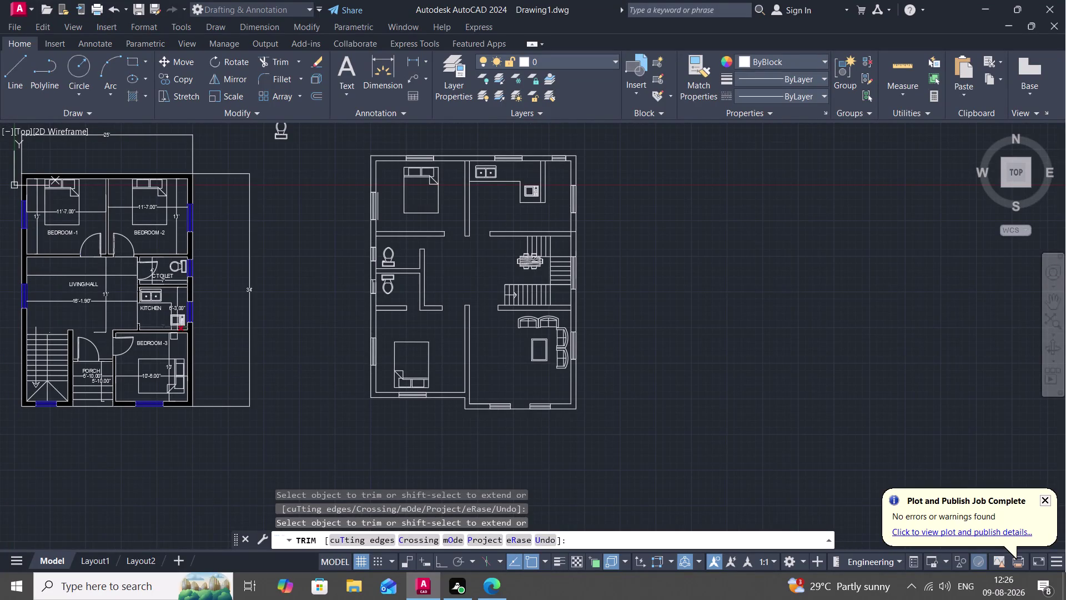
Copy the BEDROOM -1 label into the furnished plan's top-left bedroom.
key(Escape)
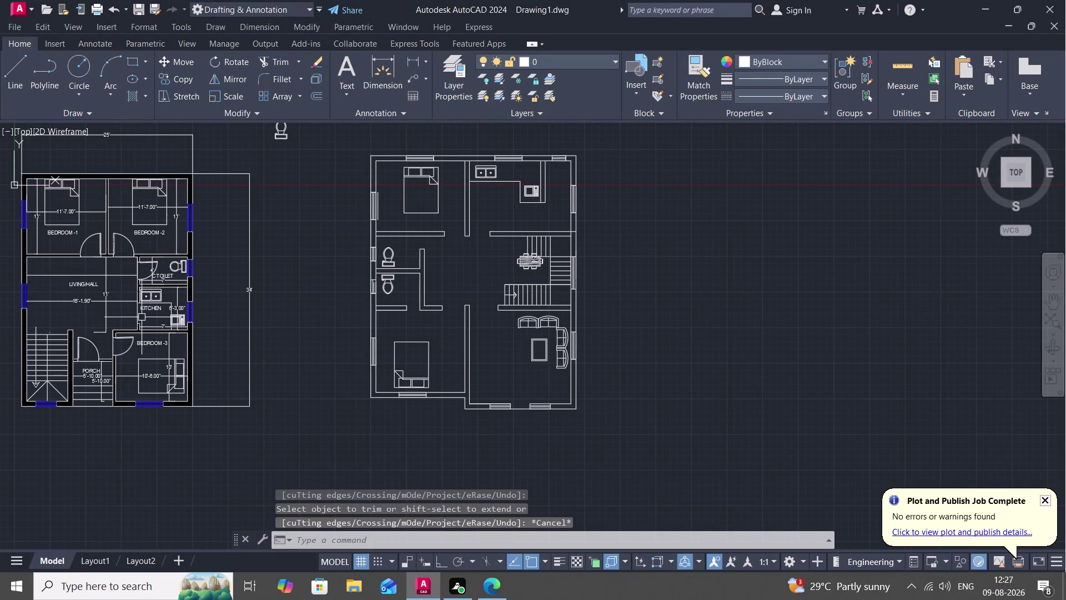
key(c)
text(O)
key(space)
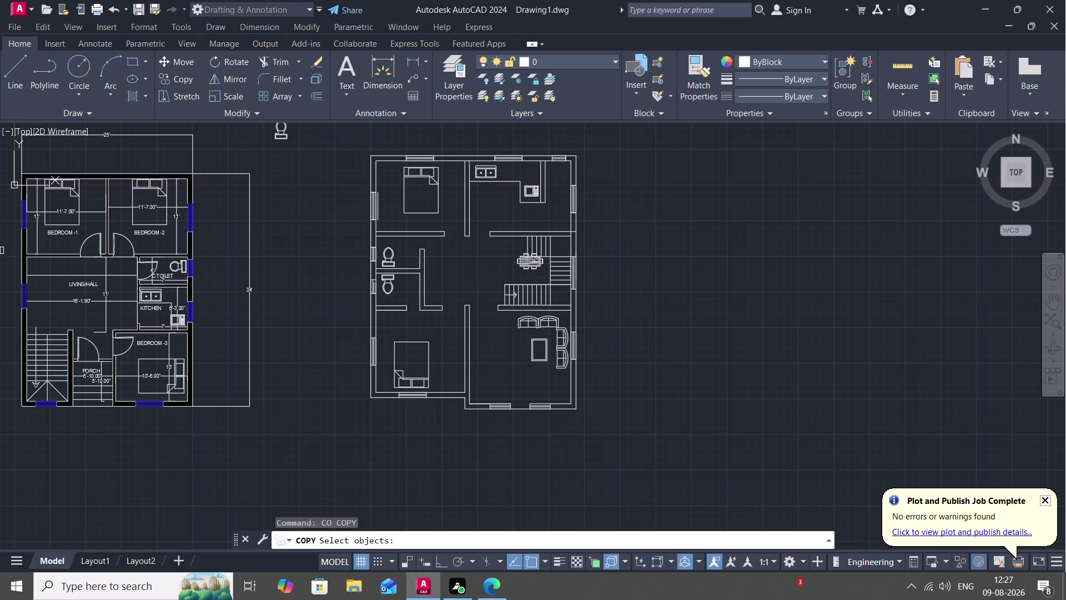
click(61, 234)
right_click(61, 234)
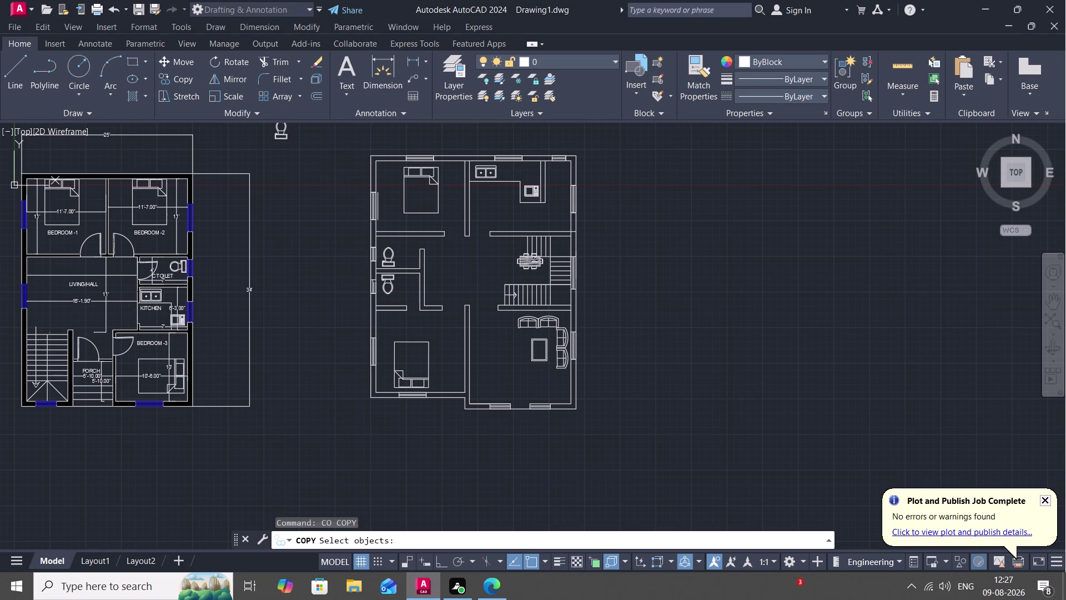
click(54, 229)
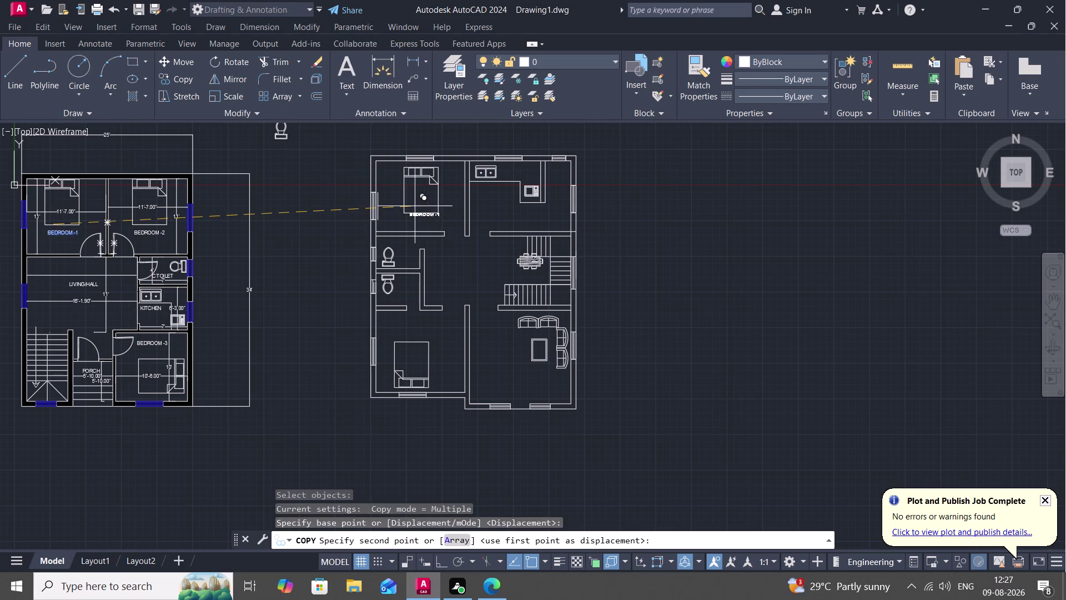
scroll(up, 3)
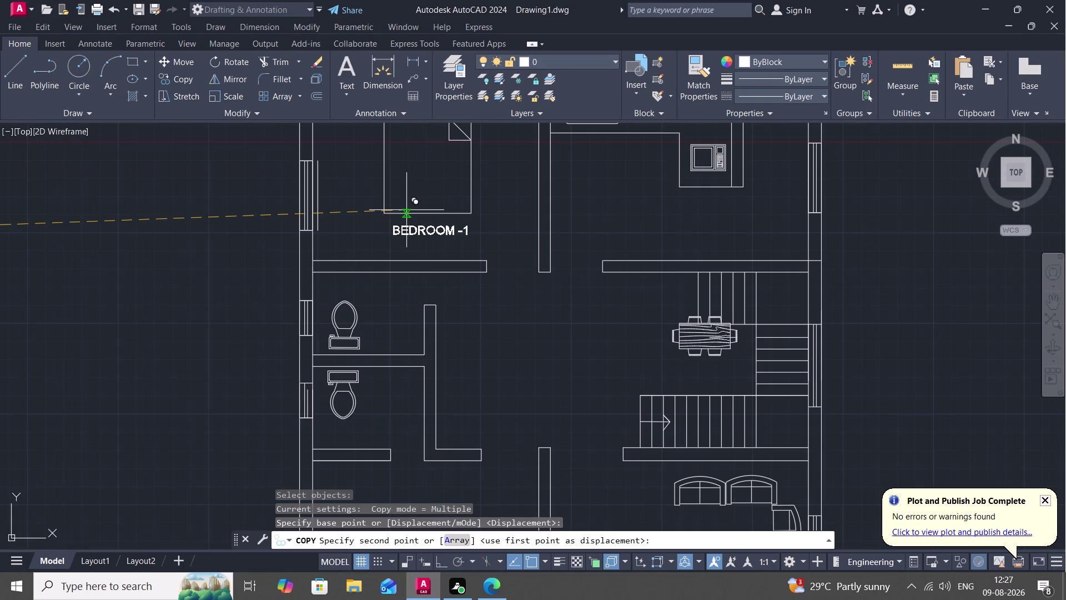
click(406, 210)
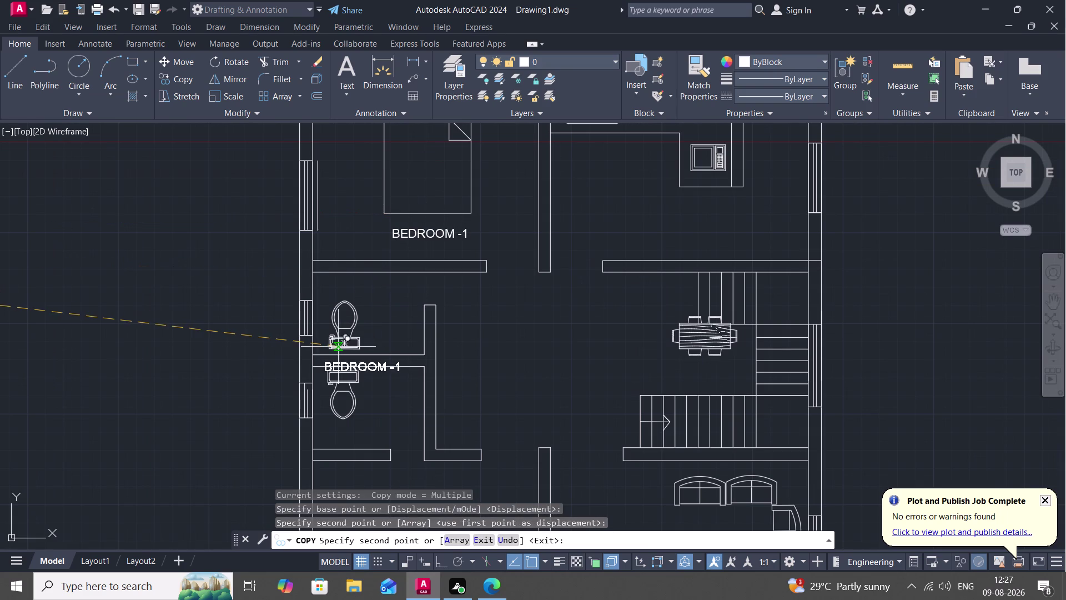
key(Escape)
Copy the BEDROOM -2 label into the furnished plan's lower bedroom.
middle_drag(174, 322, 336, 279)
scroll(down, 3)
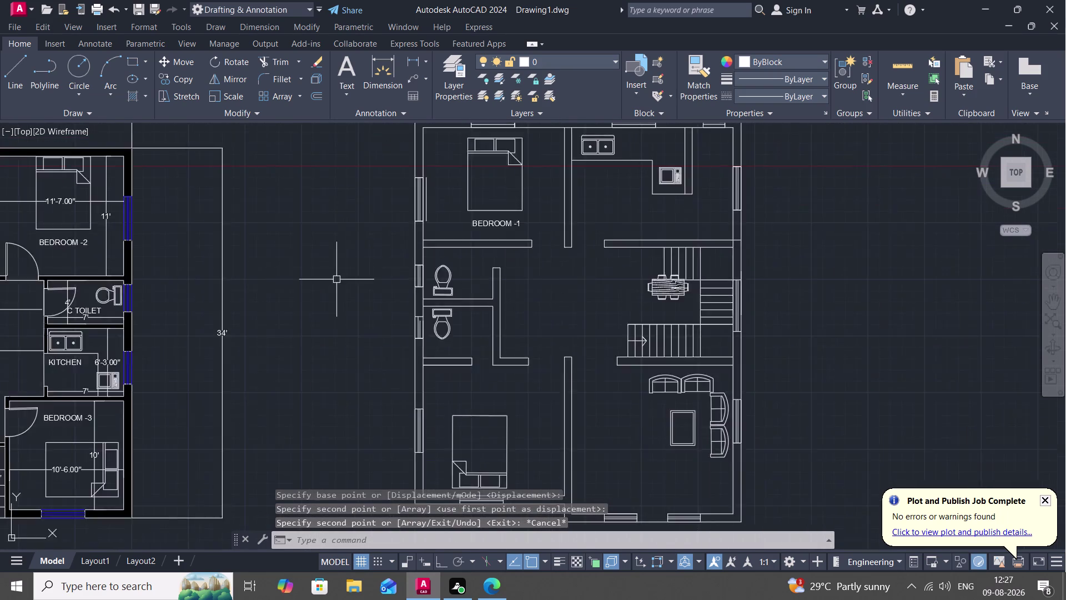
key(space)
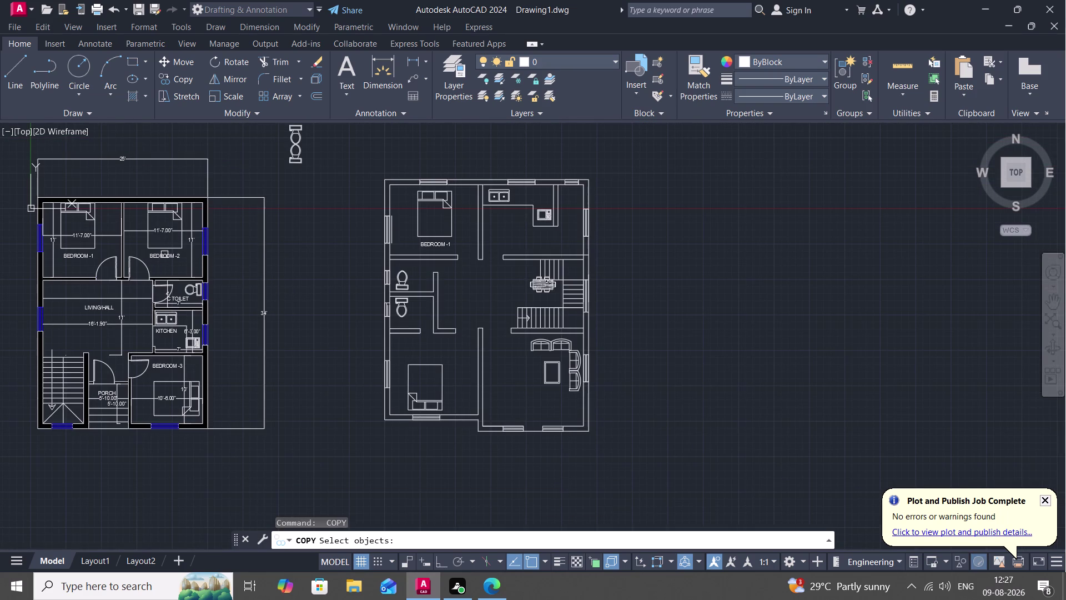
click(166, 257)
right_click(166, 257)
click(166, 257)
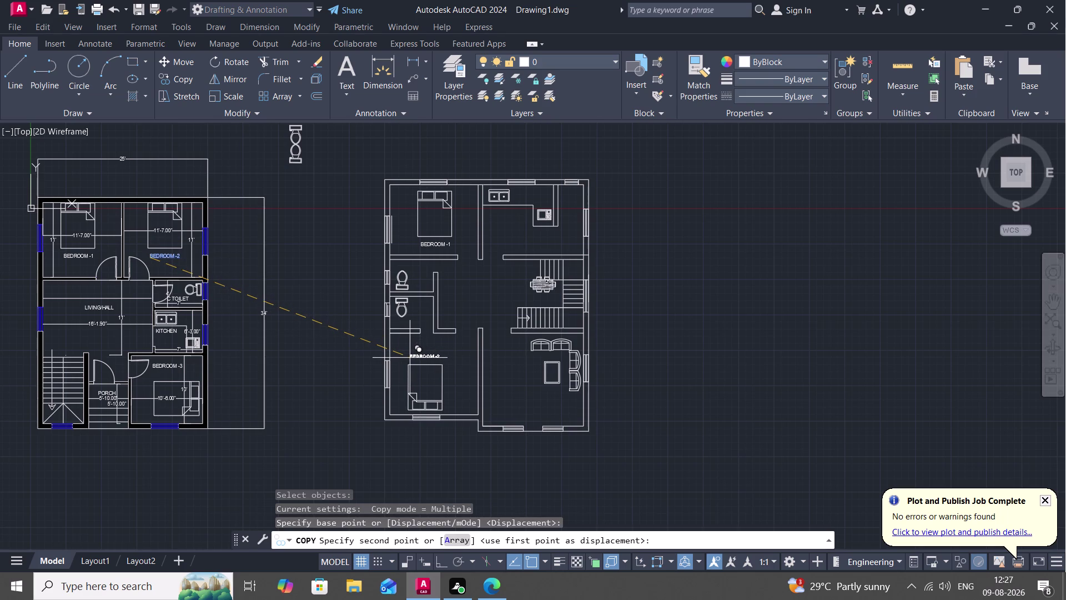
click(409, 358)
key(space)
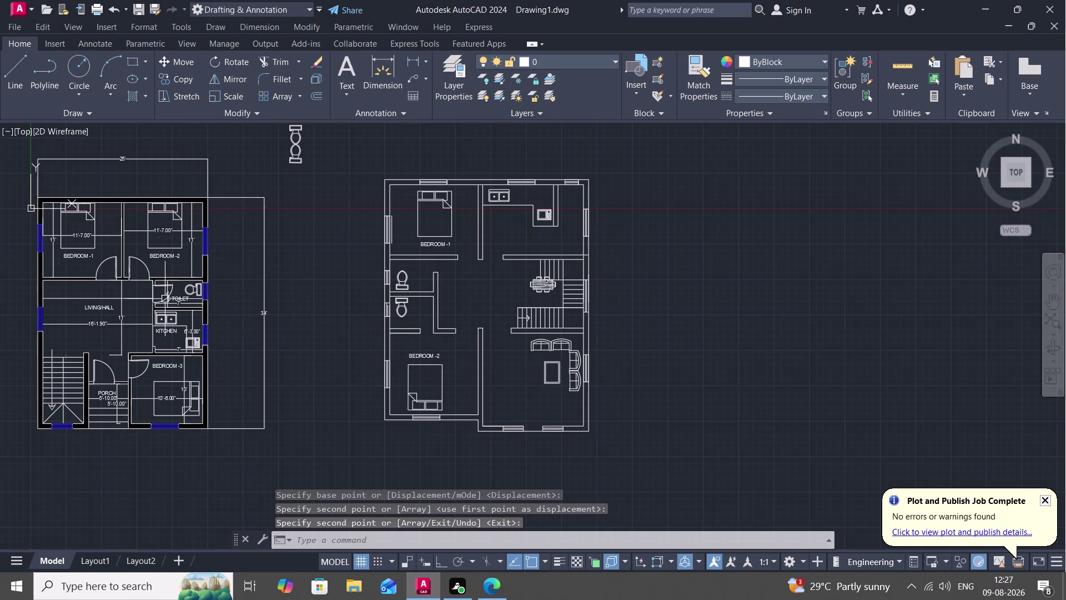
Select the C TOILET label in the reference plan.
click(175, 298)
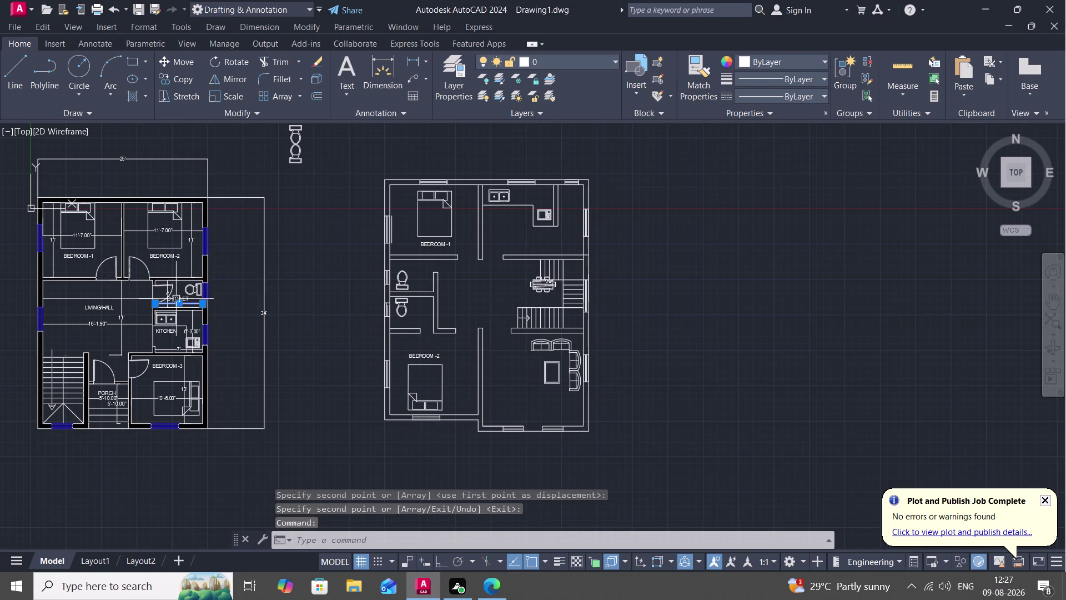
scroll(up, 3)
key(Escape)
click(178, 297)
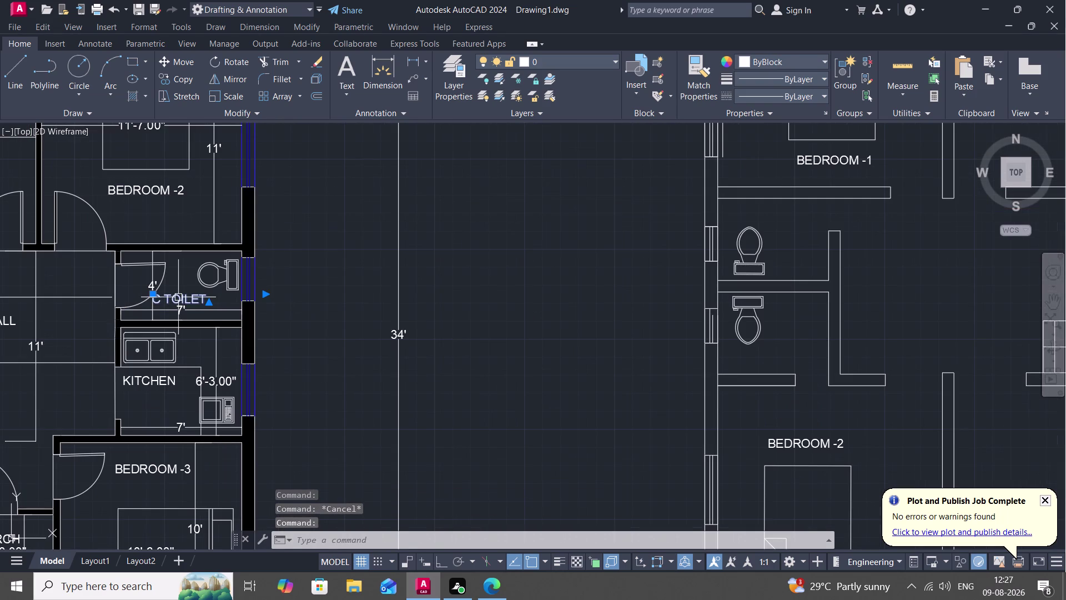
Copy the C TOILET label beside the furnished plan's upper toilet.
right_click(178, 297)
click(178, 297)
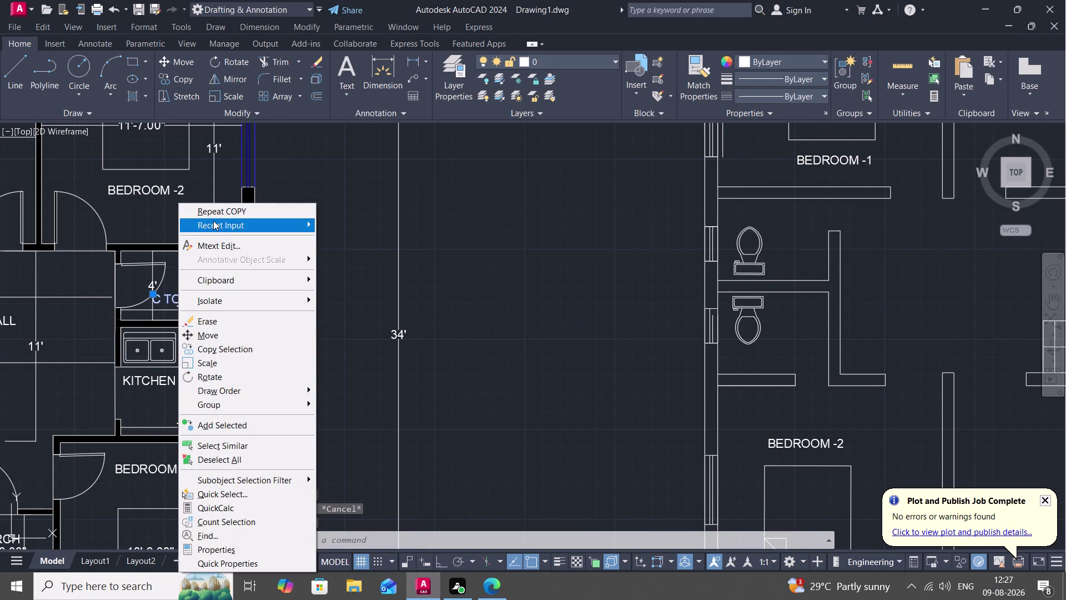
click(218, 210)
click(193, 296)
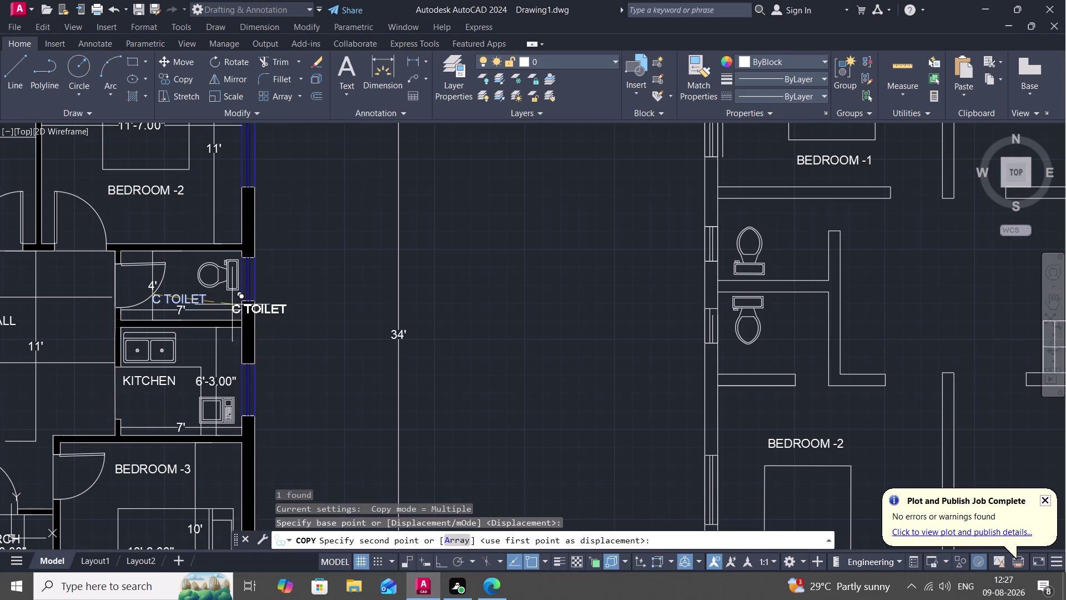
middle_drag(532, 345, 329, 341)
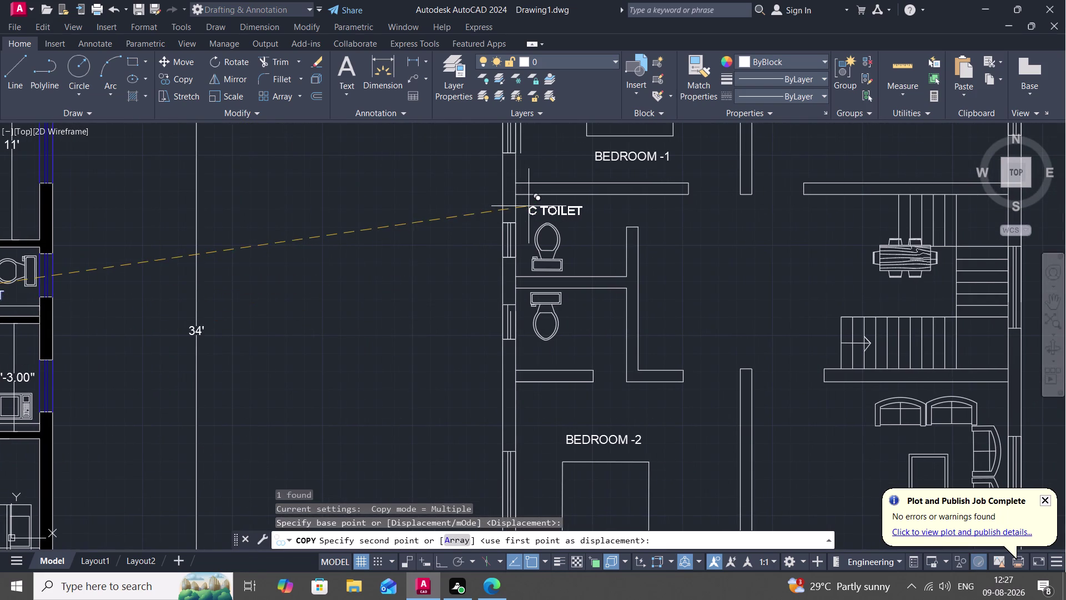
click(528, 203)
key(space)
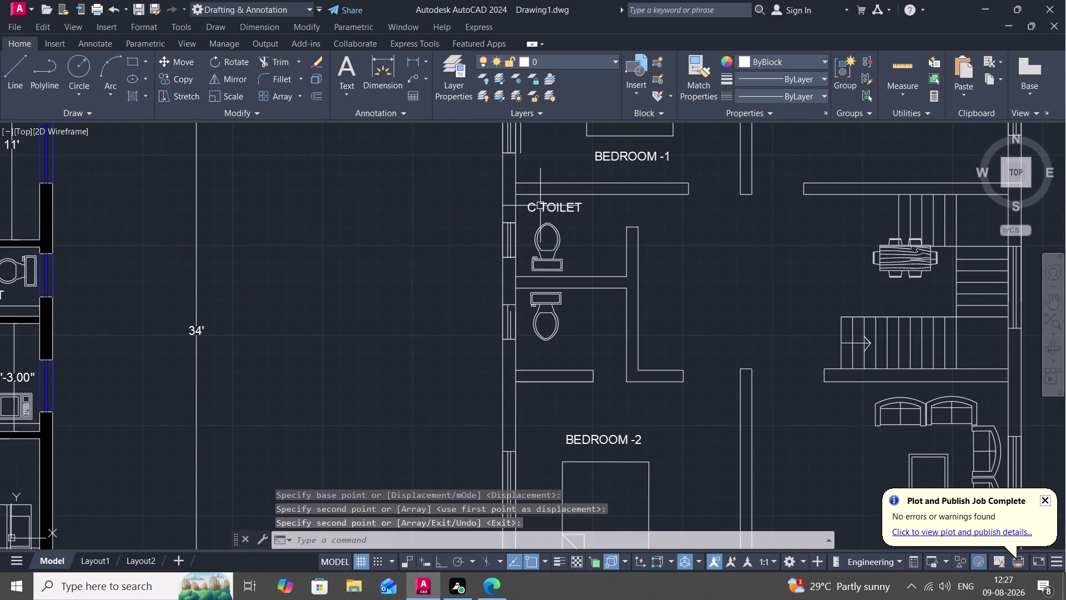
Edit the copied label to remove 'C ' so it reads TOILET.
double_click(539, 205)
click(538, 205)
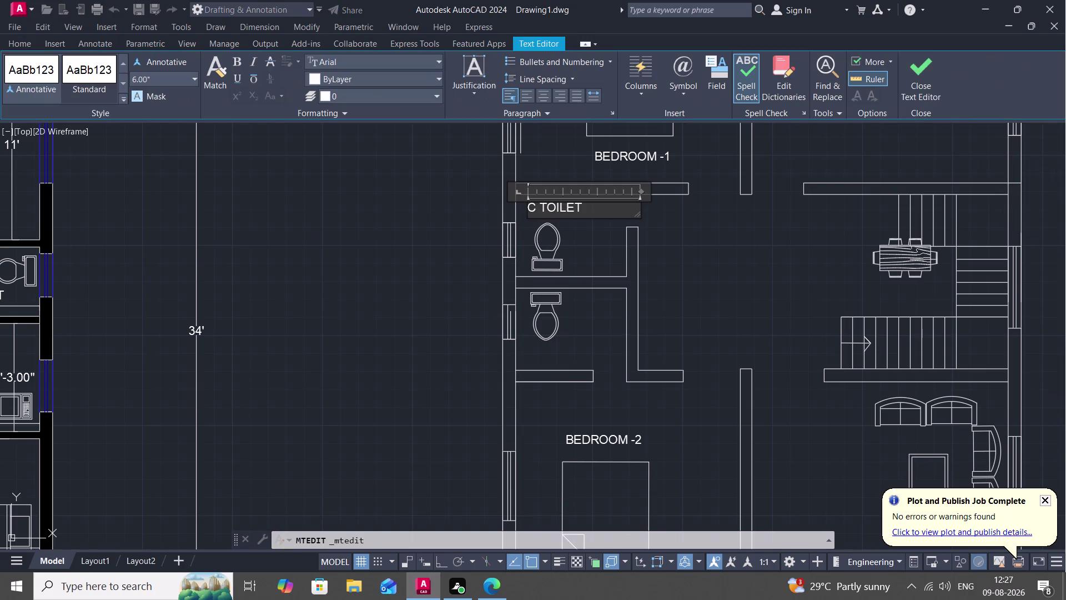
key(BackSpace)
key(BackSpace)
click(577, 234)
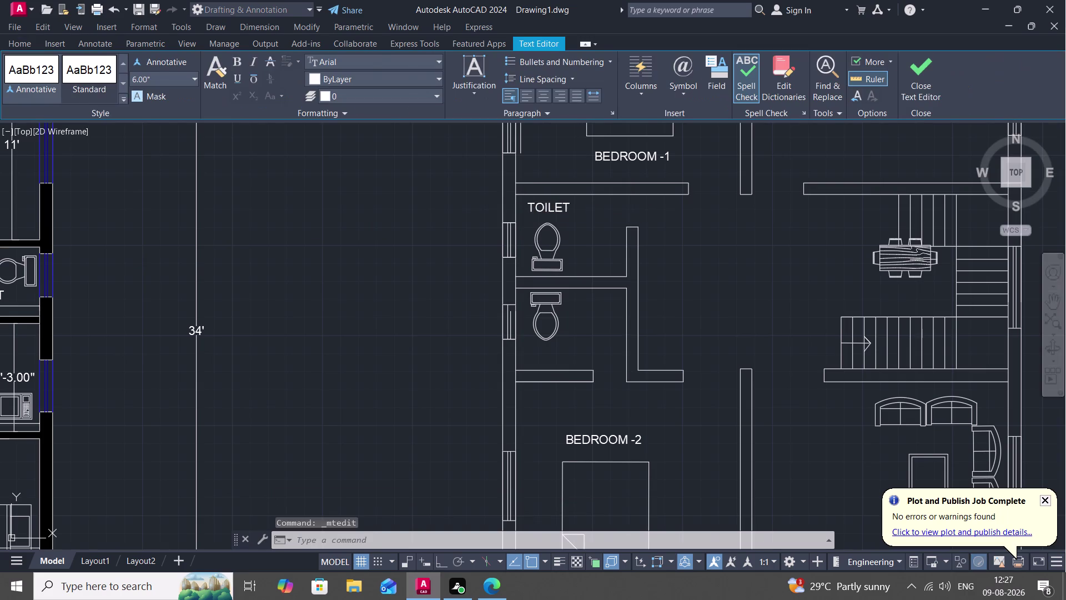
Copy the TOILET label beside the lower toilet using CO.
key(c)
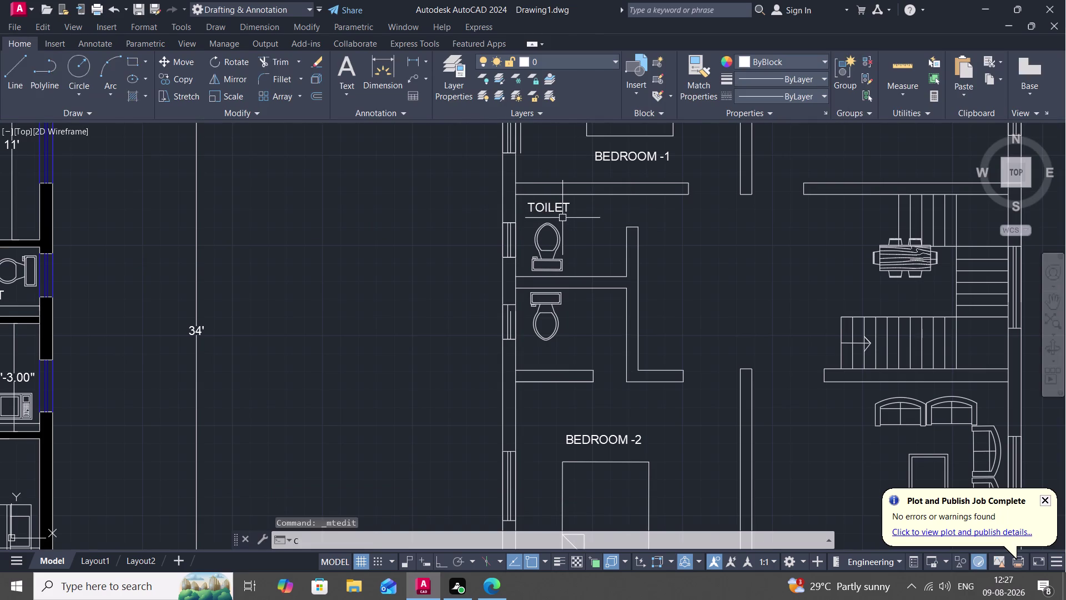
key(o)
key(space)
click(551, 205)
right_click(552, 205)
click(551, 205)
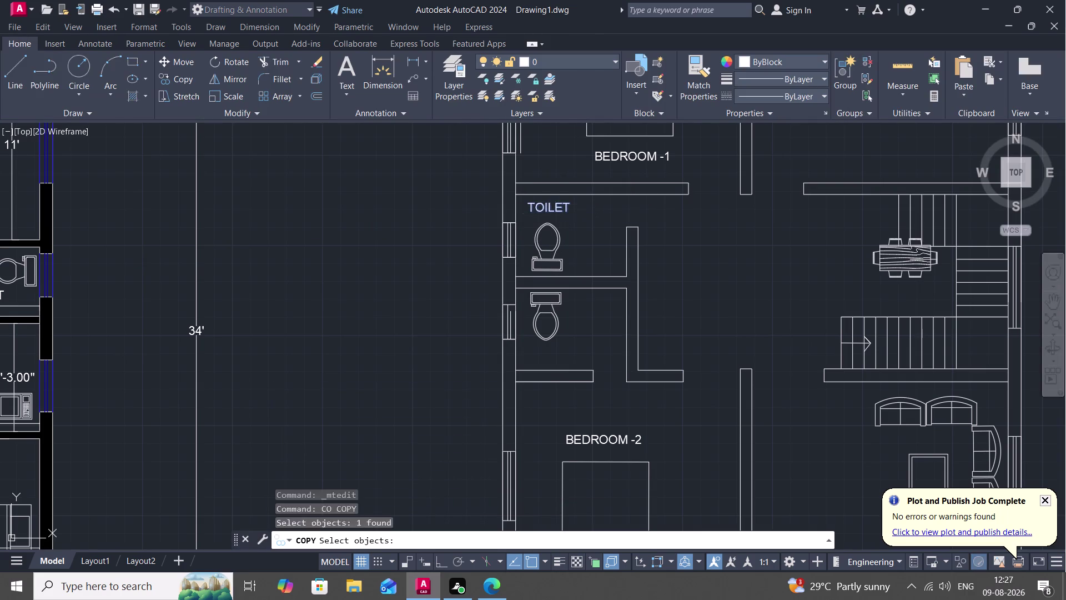
click(526, 350)
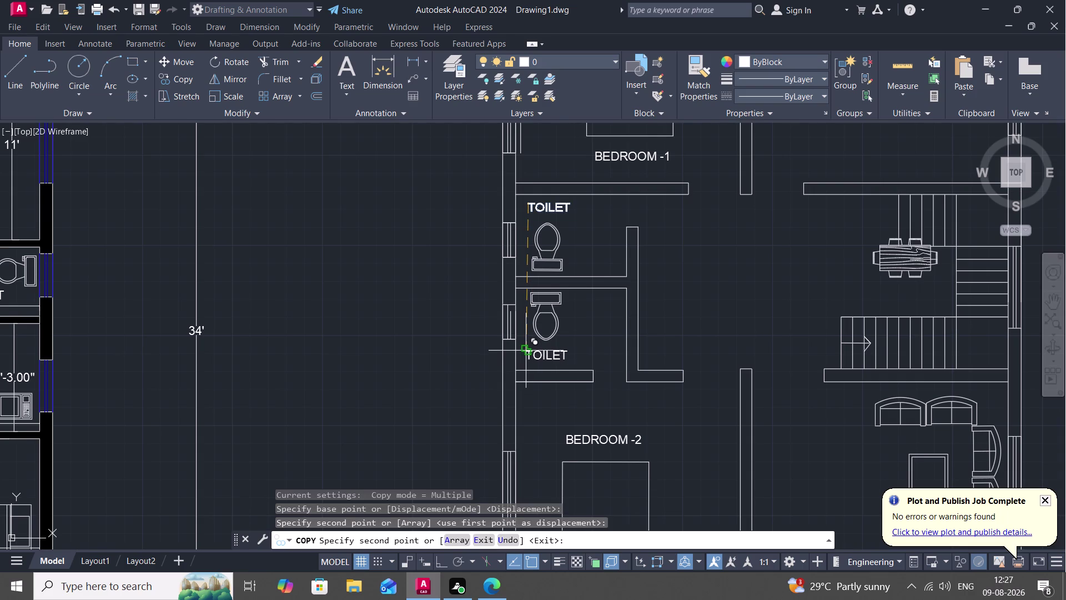
key(Escape)
scroll(down, 3)
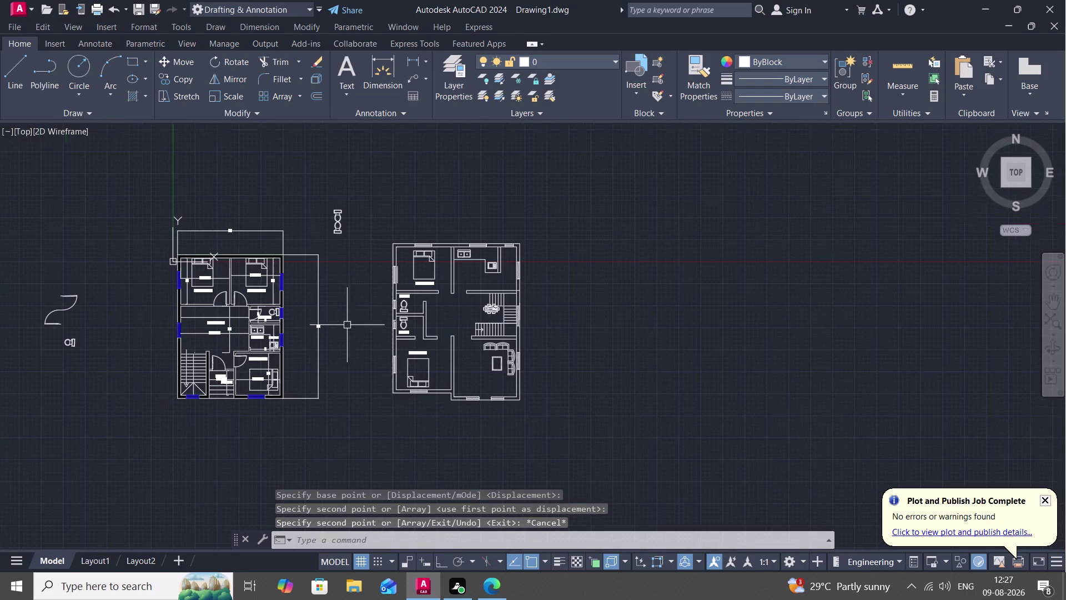
Copy the KITCHEN label into the furnished plan's kitchen.
scroll(up, 3)
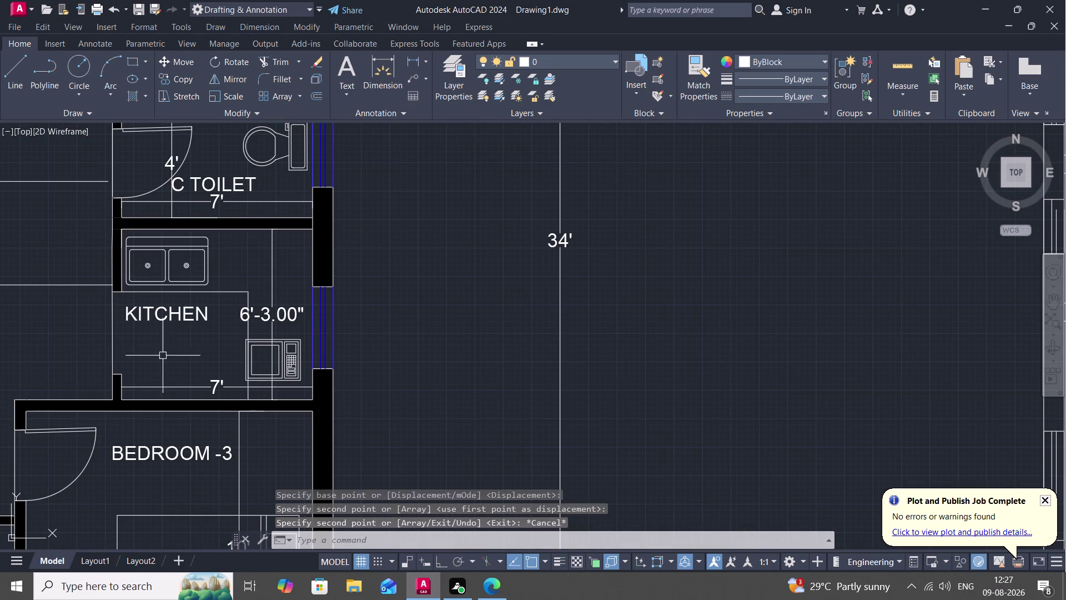
key(space)
click(170, 315)
right_click(171, 315)
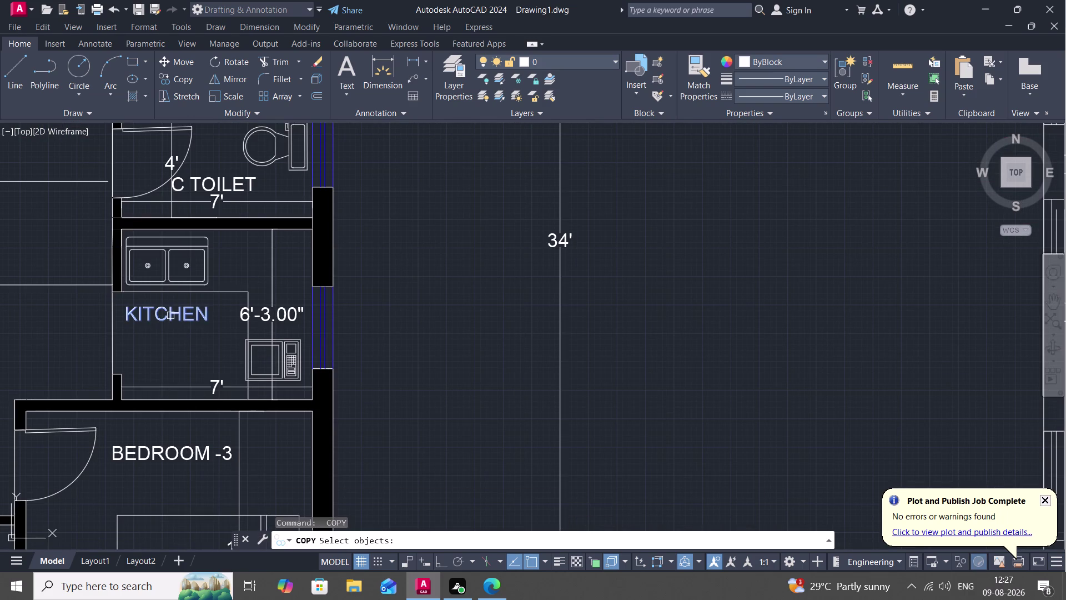
click(171, 316)
scroll(down, 3)
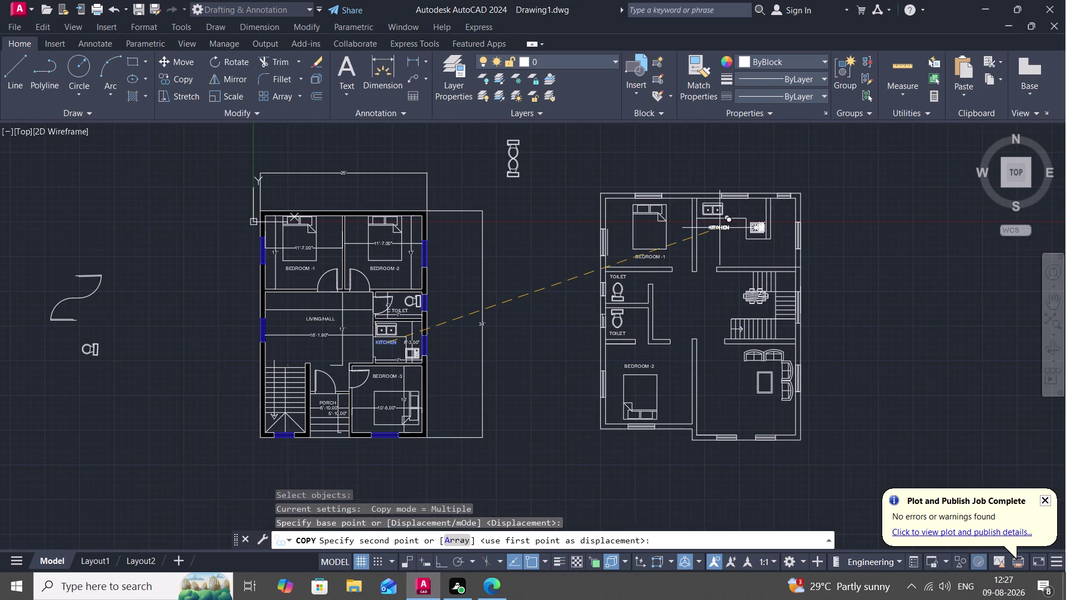
click(718, 226)
key(space)
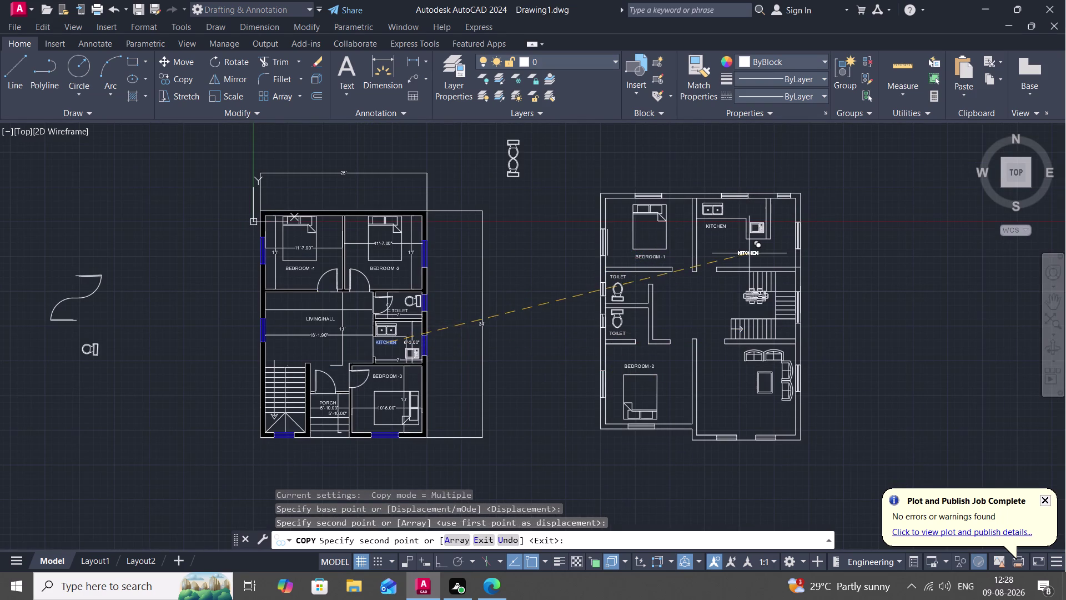
Copy the LIVING/HALL label into the furnished plan's living area.
key(space)
click(316, 319)
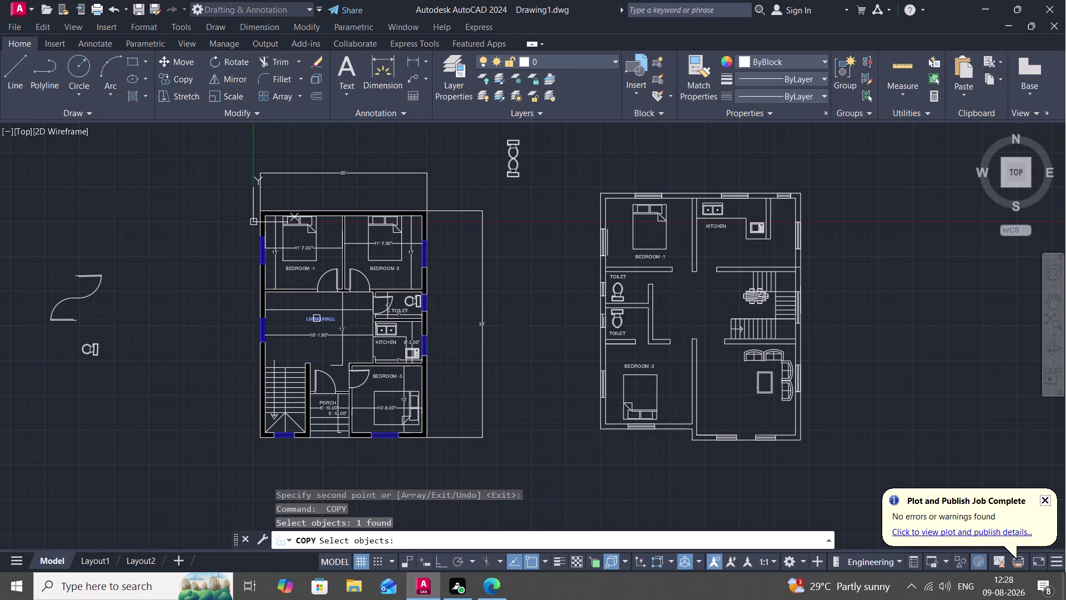
right_click(320, 310)
click(320, 309)
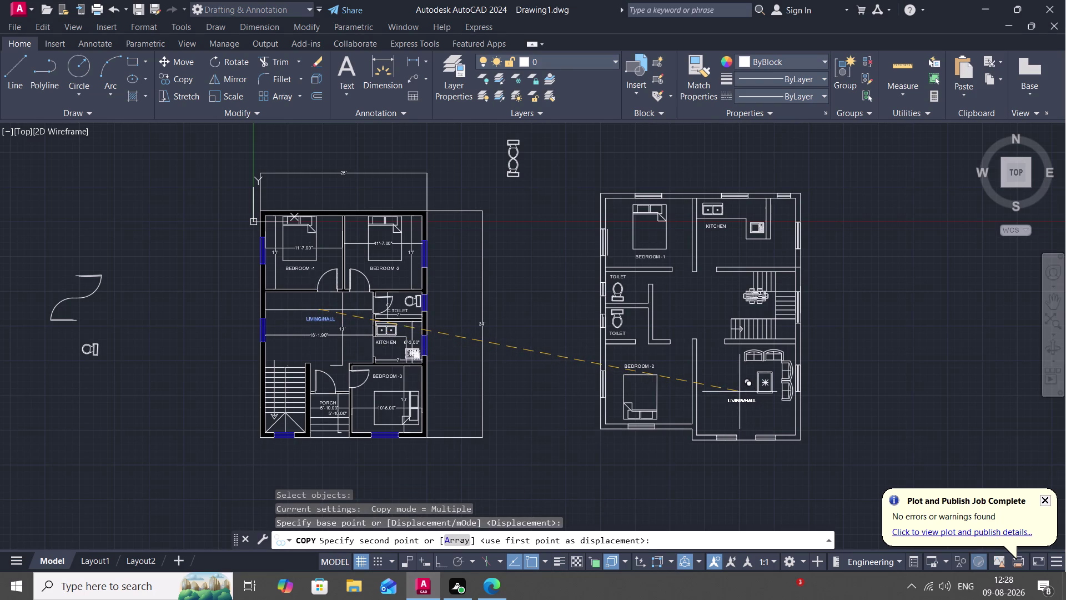
click(737, 388)
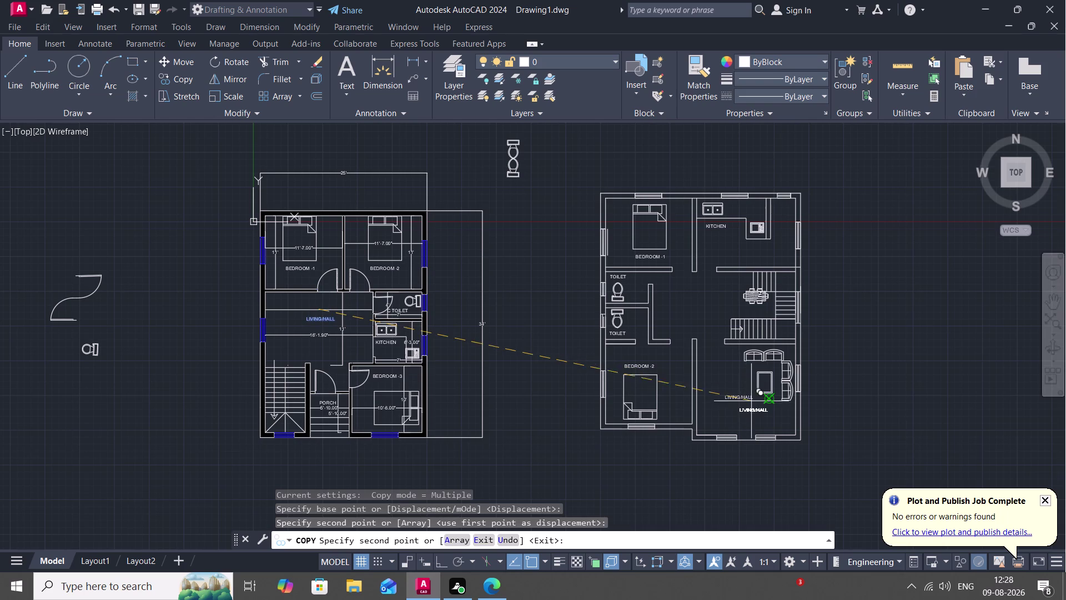
key(grave)
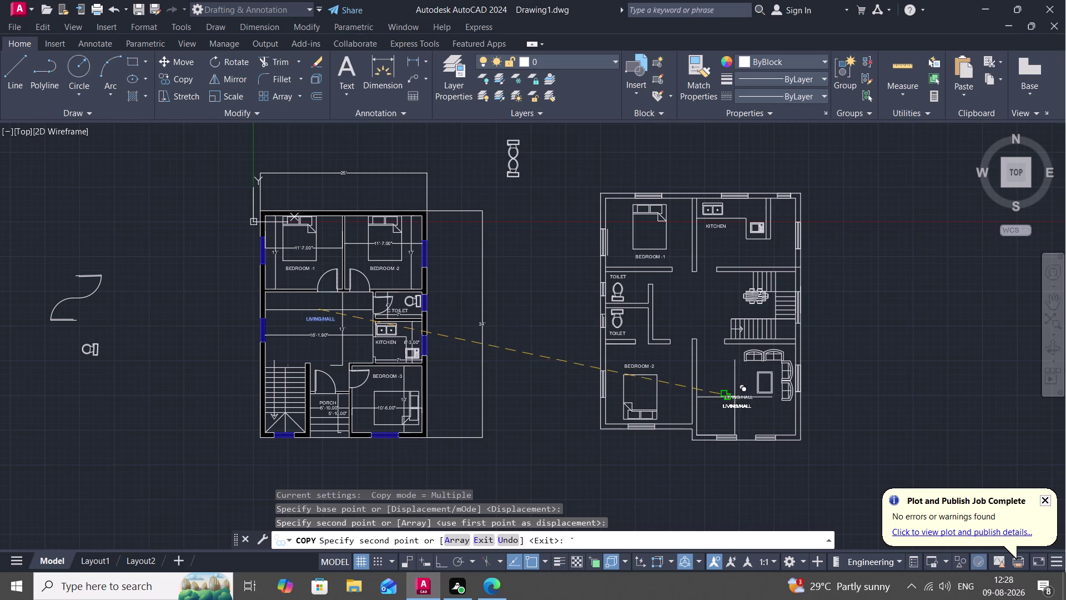
key(Escape)
Edit the copied label, deleting '/HALL' so it reads LIVING.
double_click(734, 397)
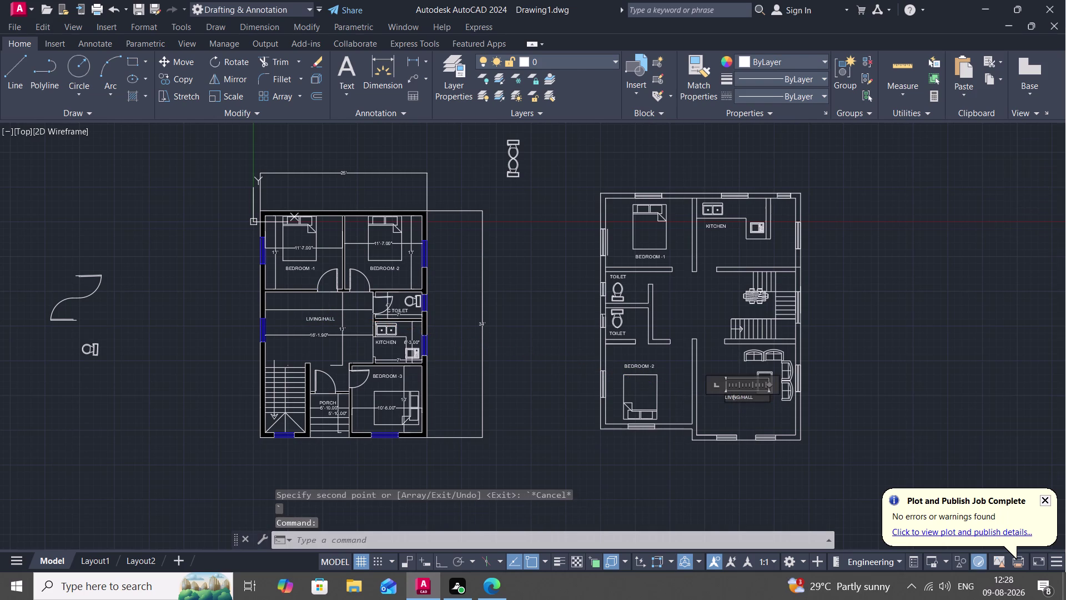
click(757, 400)
click(757, 399)
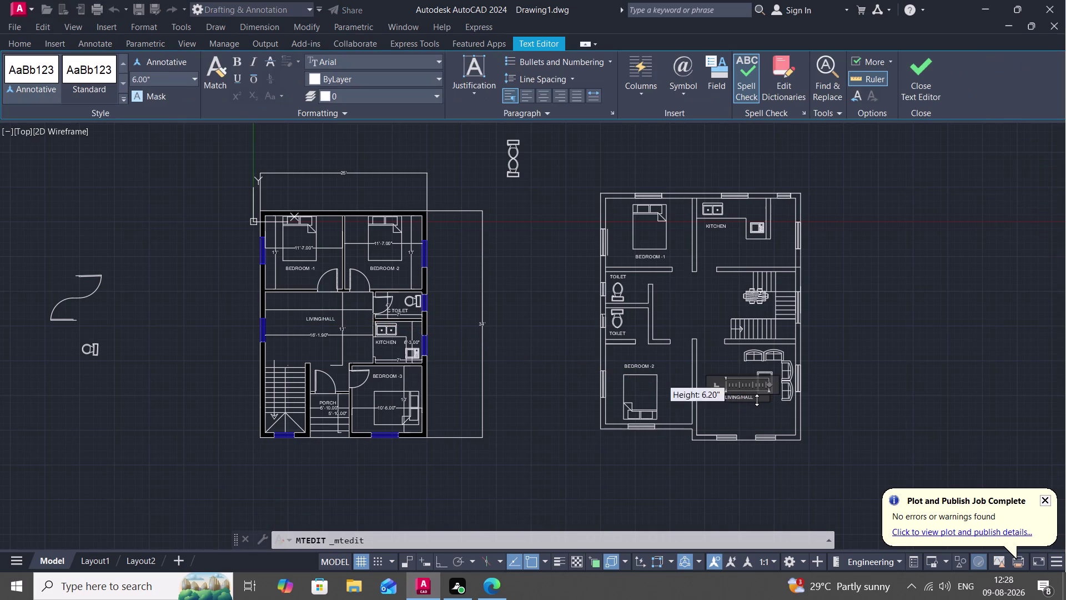
scroll(up, 3)
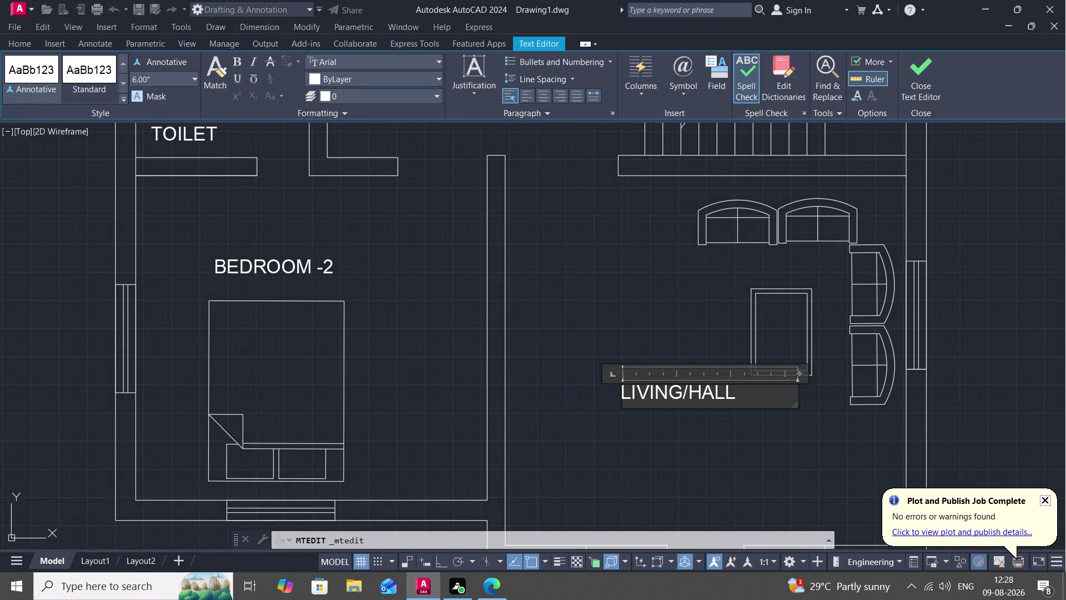
click(734, 392)
key(BackSpace)
key(BackSpace)
key(BackSpace)
key(BackSpace)
key(BackSpace)
click(724, 474)
scroll(down, 3)
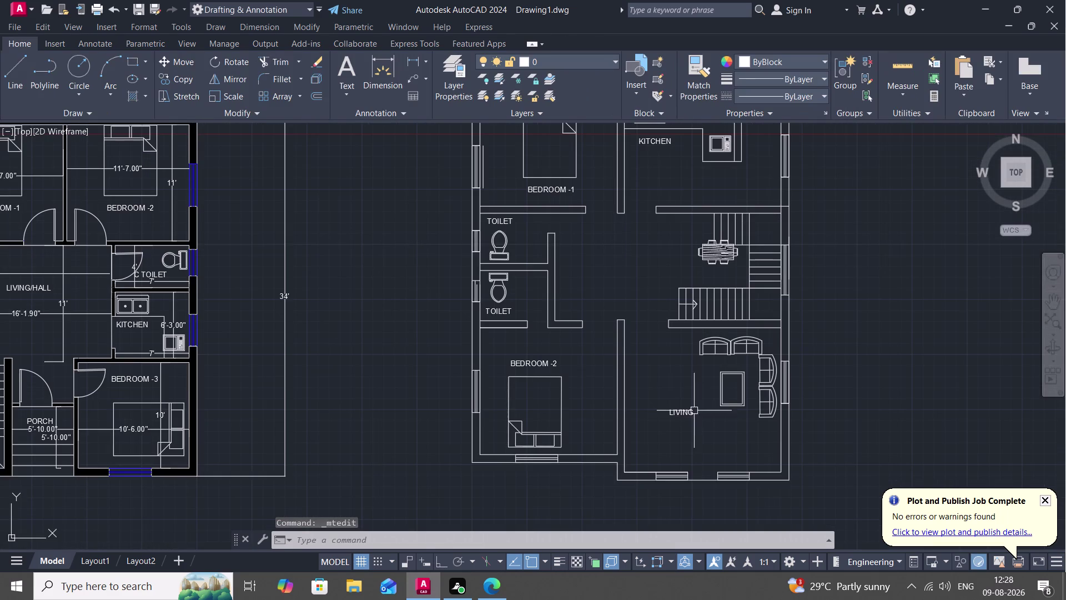
scroll(down, 3)
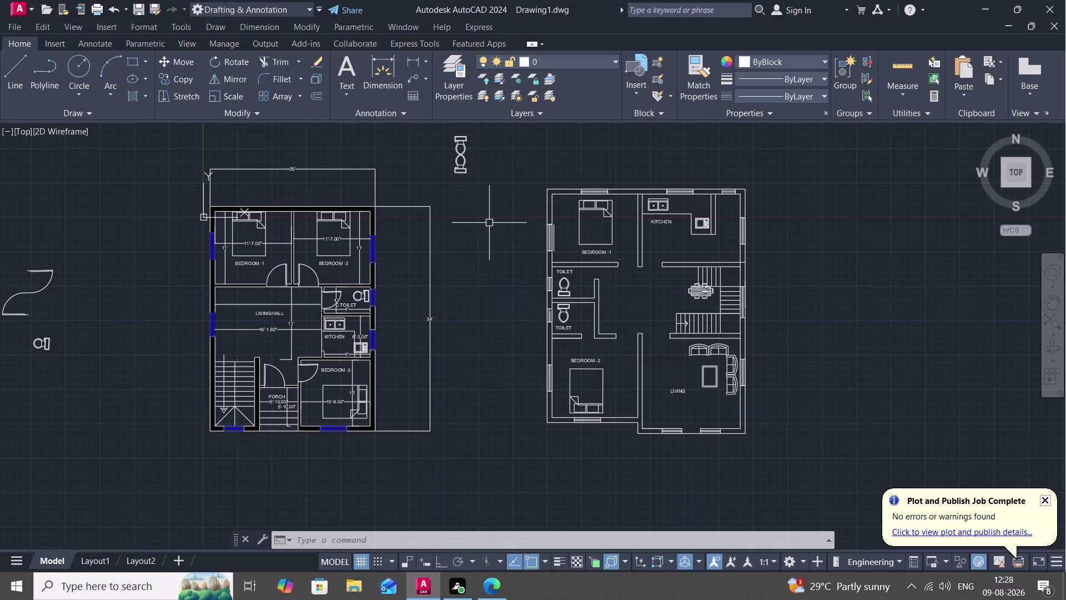
Erase the stray short line beside the window on Bedroom -1's outer wall.
scroll(up, 3)
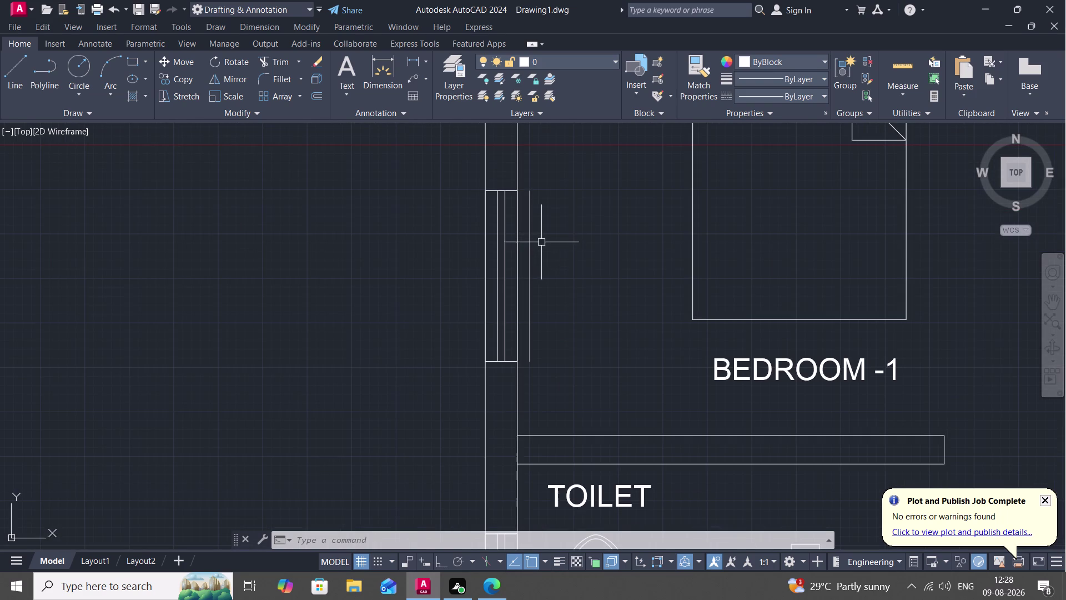
click(531, 263)
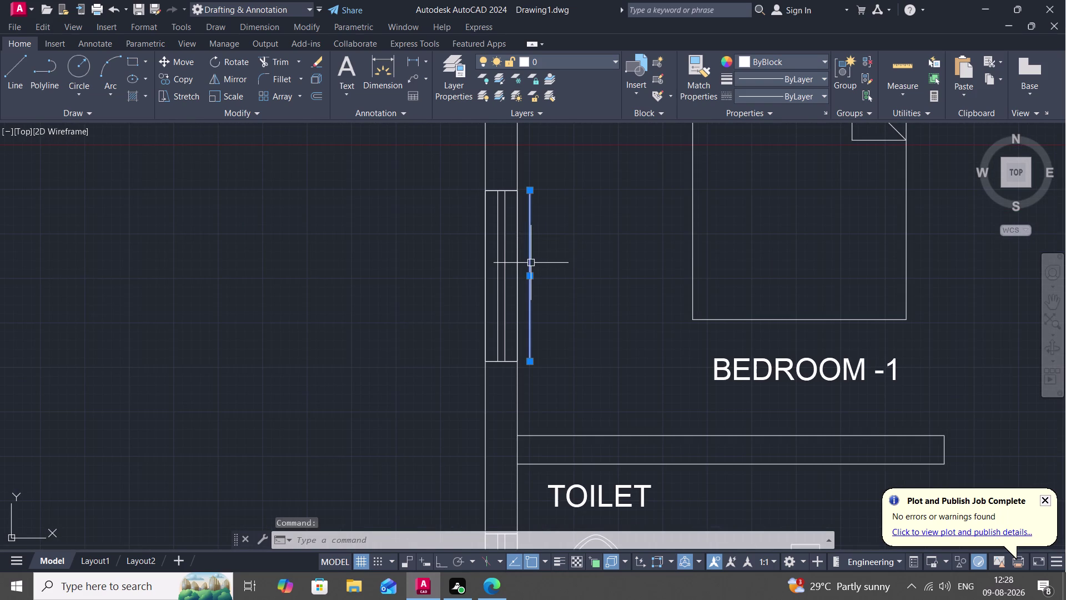
key(Delete)
scroll(down, 3)
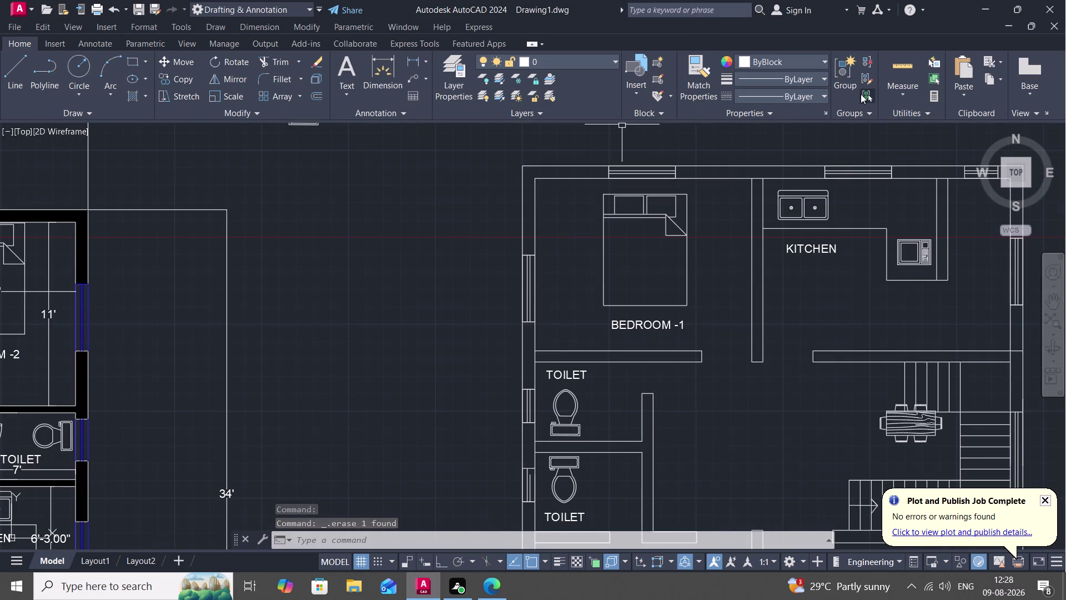
text(BR)
text(EA)
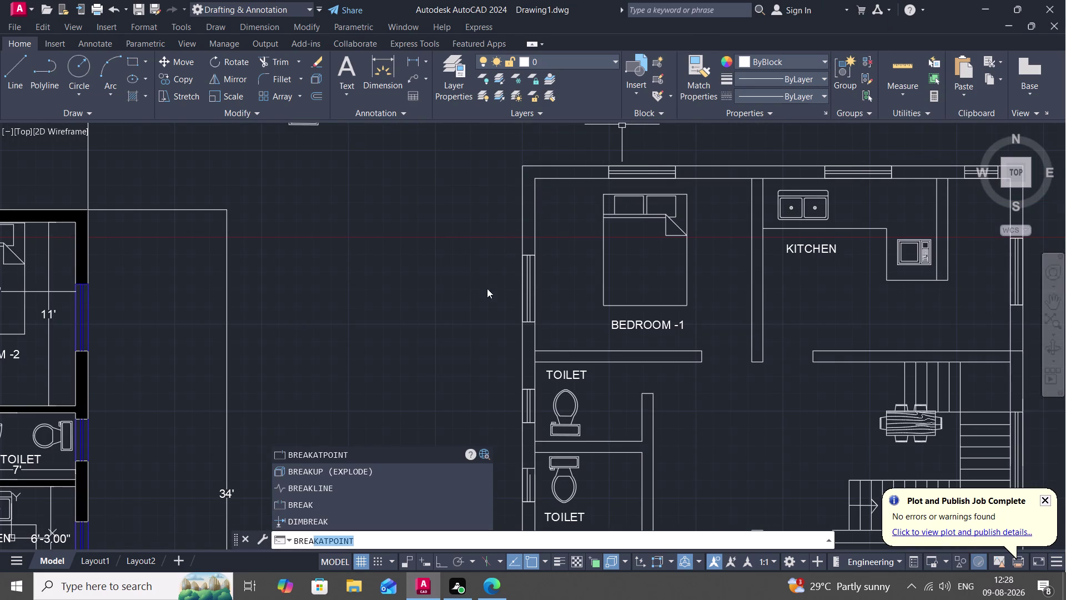
Break both left outer wall lines at the window edge beside Bedroom -1.
key(space)
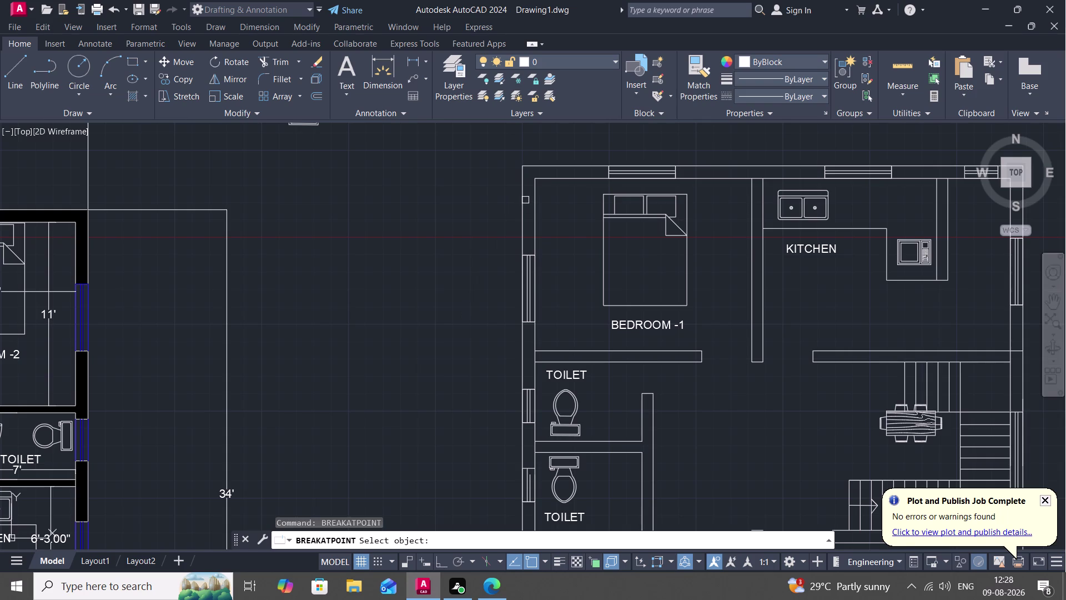
click(524, 199)
click(521, 253)
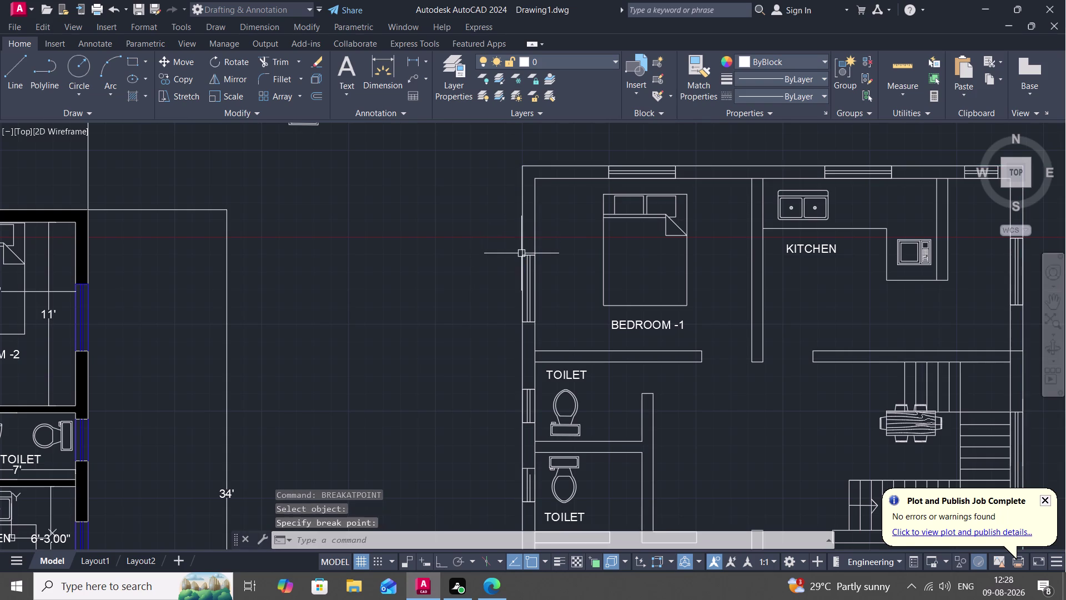
key(space)
click(535, 224)
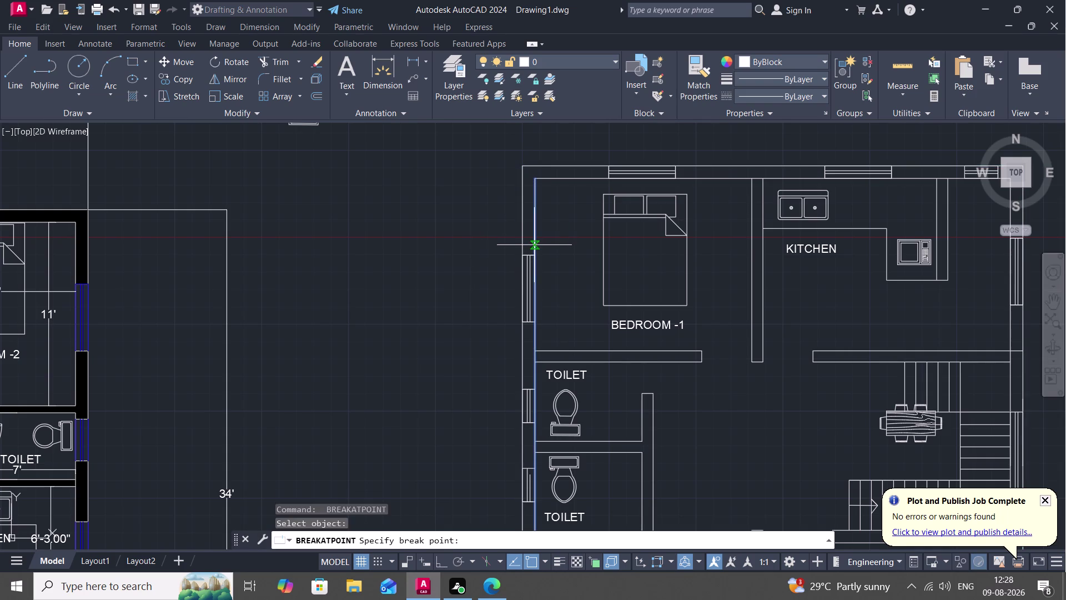
click(533, 252)
Break two wall lines near the top-left of the plan at the window edge.
key(space)
click(561, 165)
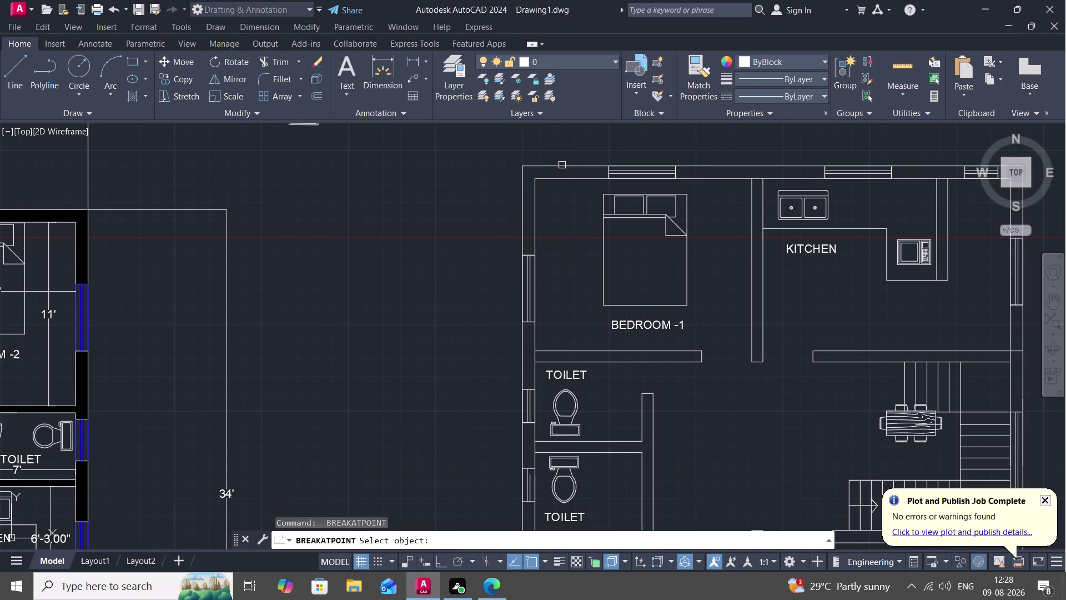
click(608, 164)
key(space)
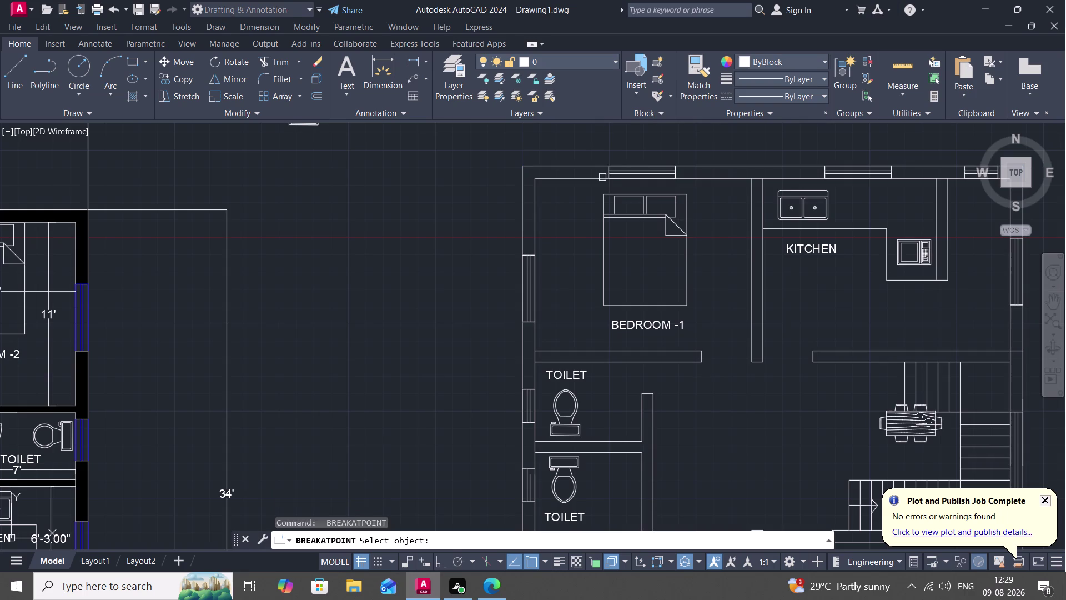
click(601, 178)
click(607, 178)
Break both top outer wall lines at the window edge above Bedroom -1.
key(space)
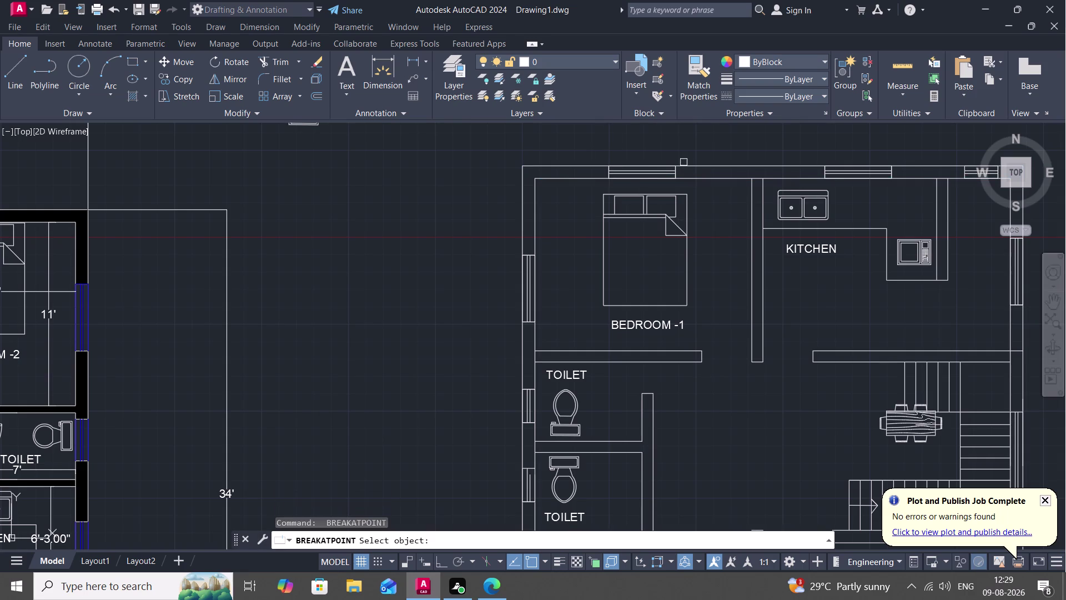
click(692, 164)
click(678, 164)
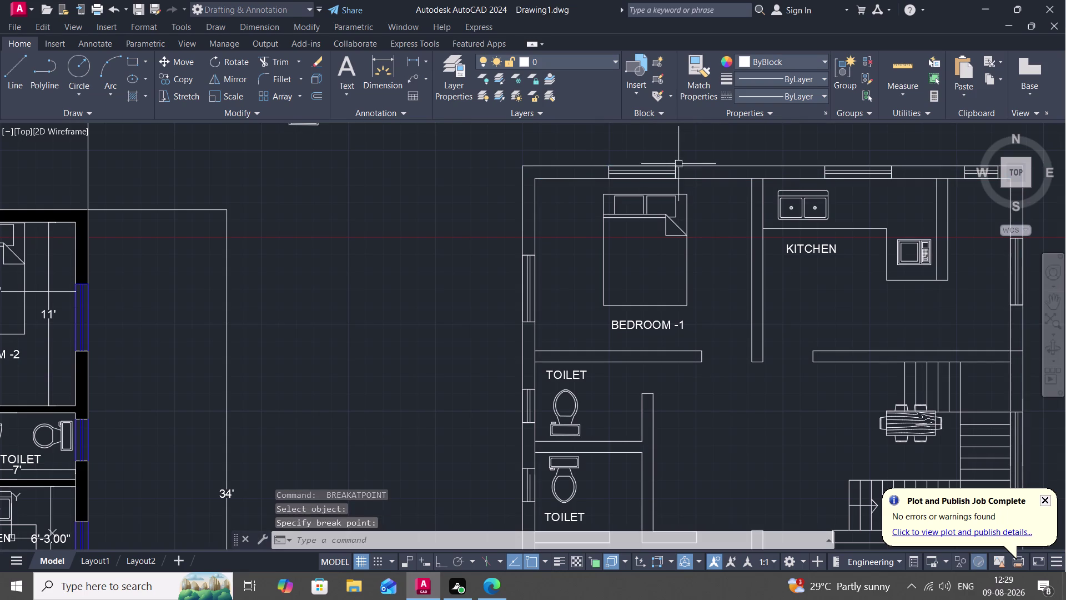
key(space)
click(698, 178)
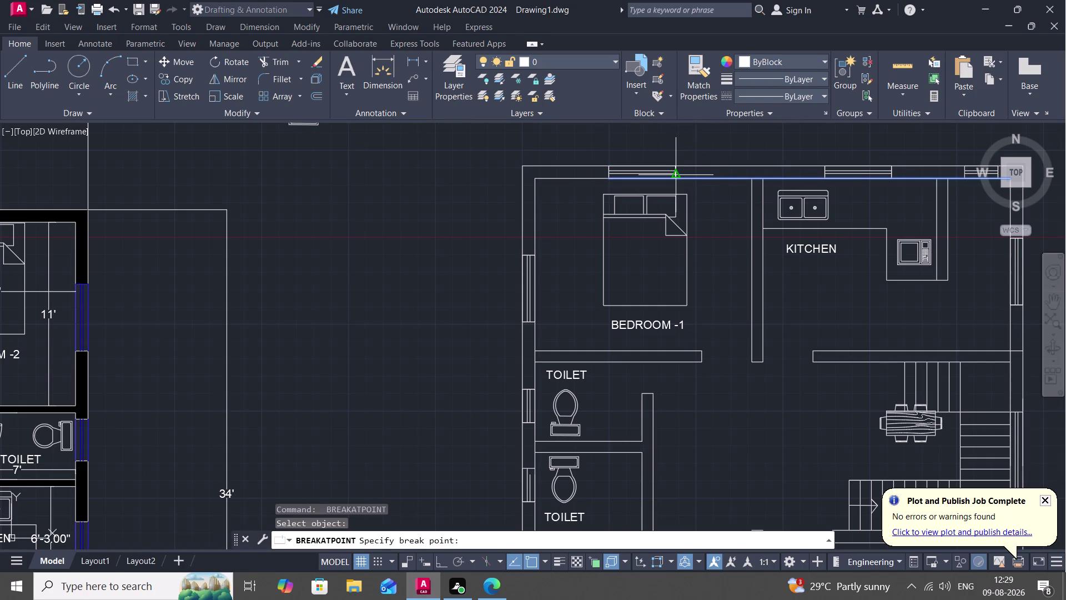
scroll(up, 3)
click(669, 179)
key(space)
scroll(down, 3)
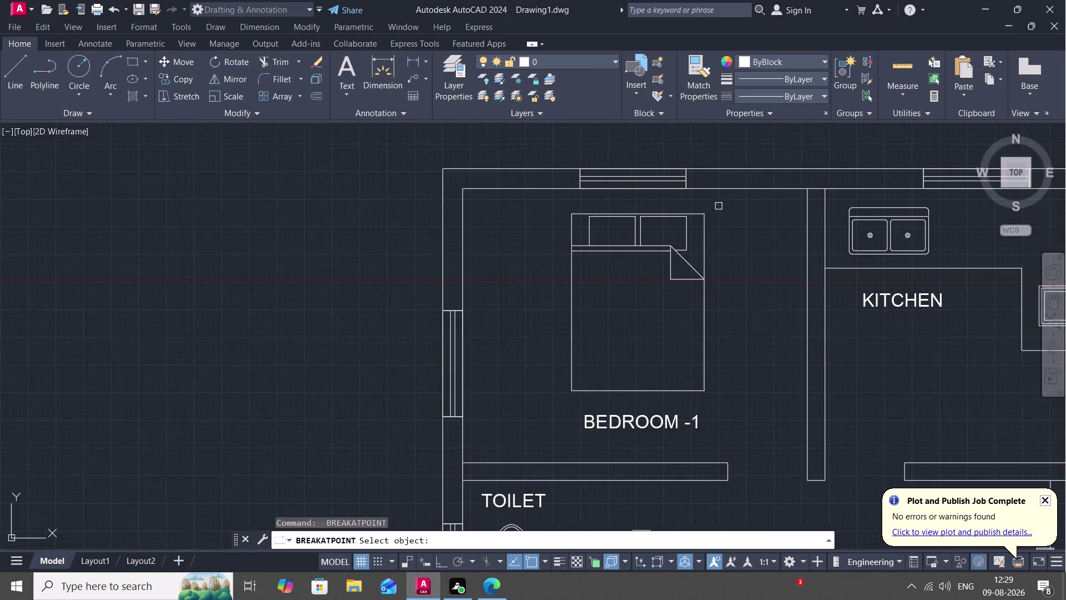
Break the top wall line at the kitchen window and at the right window.
middle_drag(711, 204, 640, 193)
scroll(down, 3)
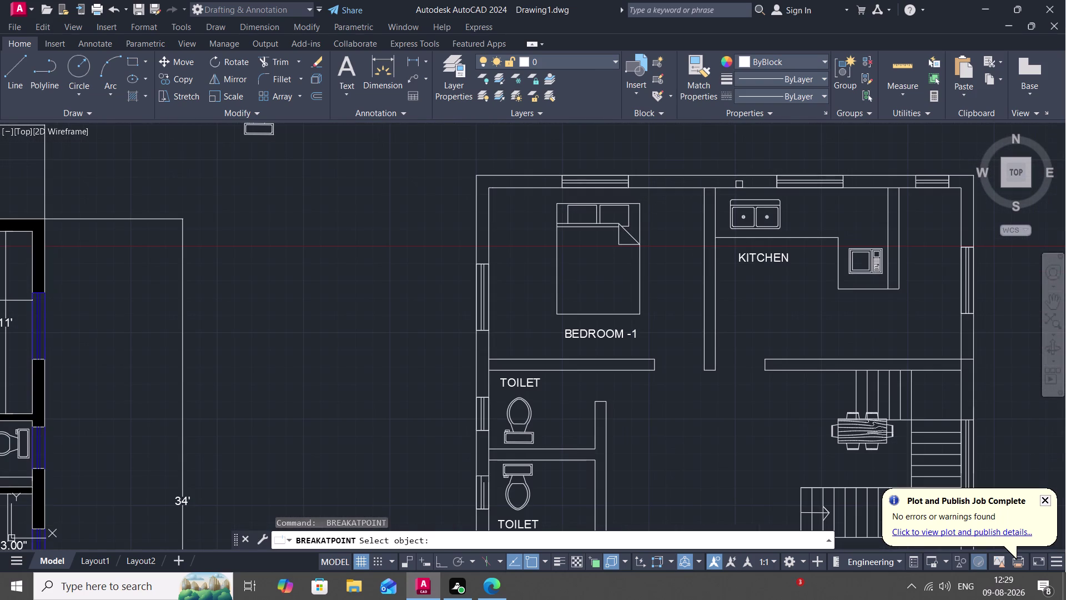
click(742, 186)
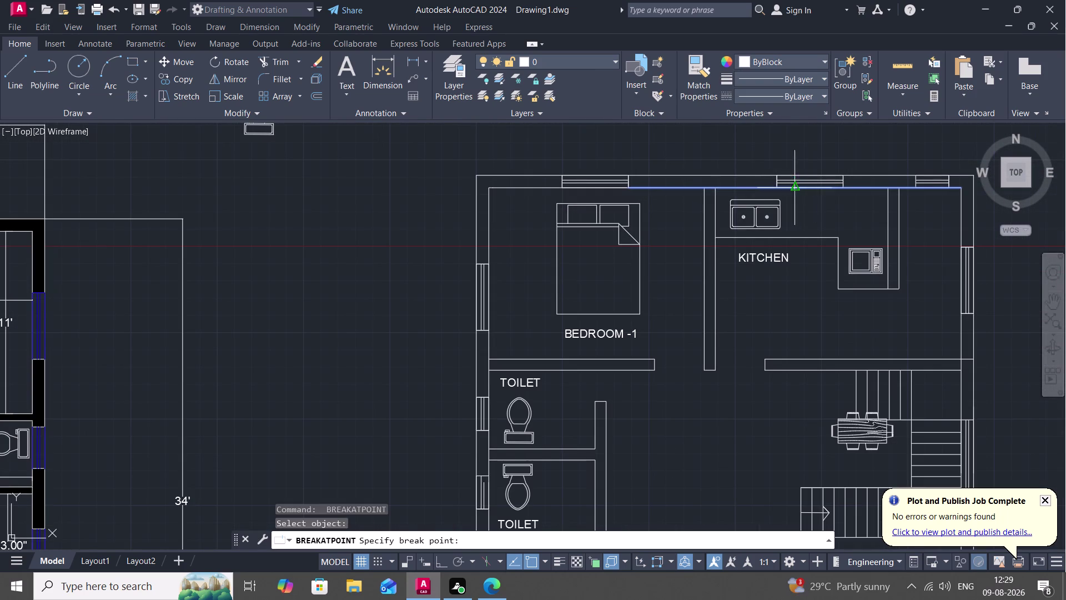
click(778, 191)
key(space)
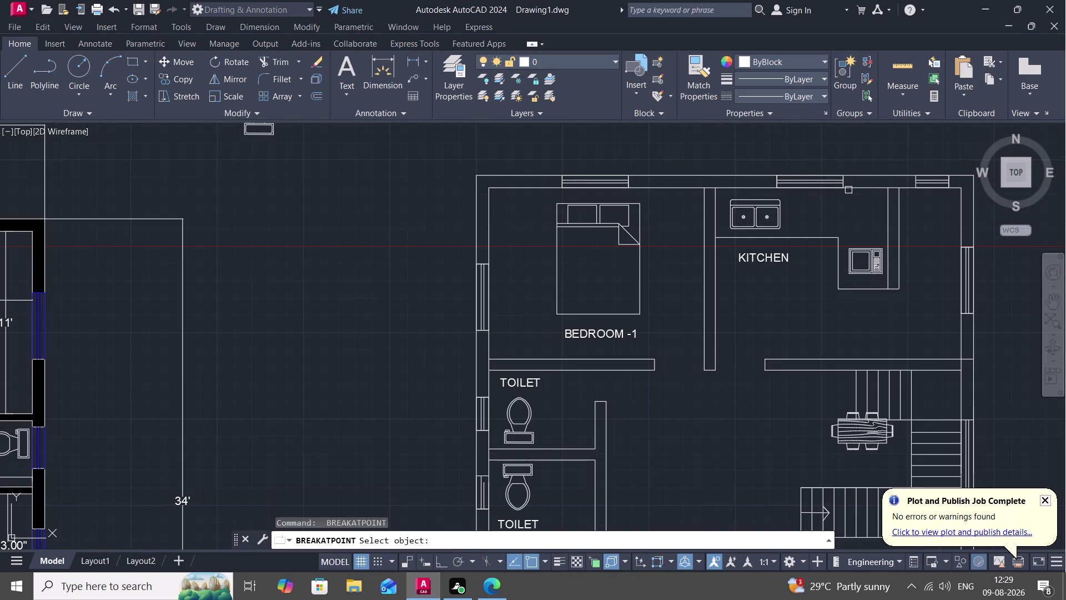
click(848, 190)
click(839, 189)
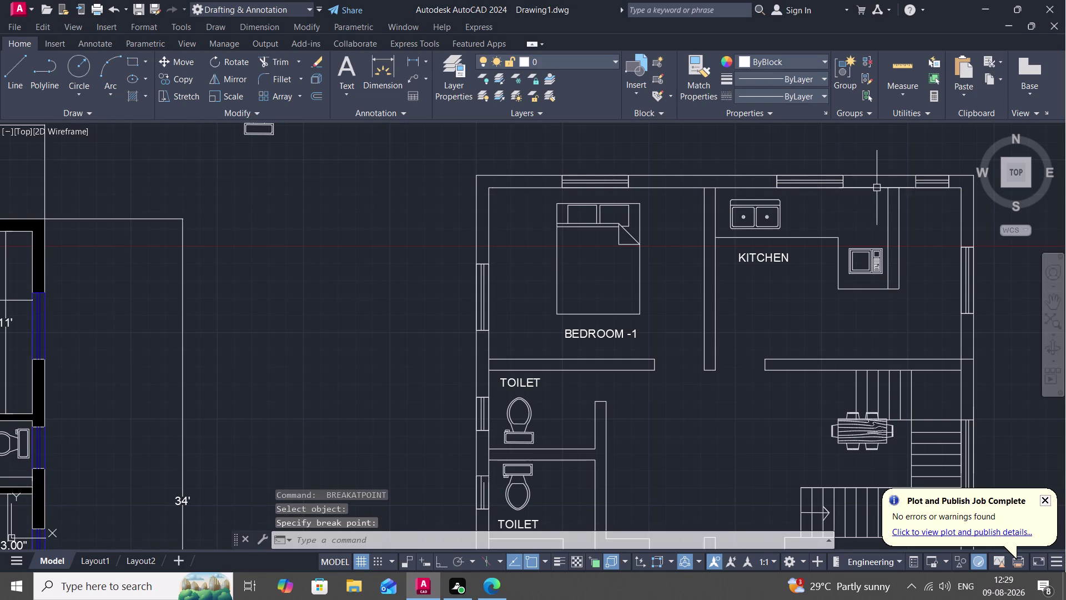
key(space)
click(873, 187)
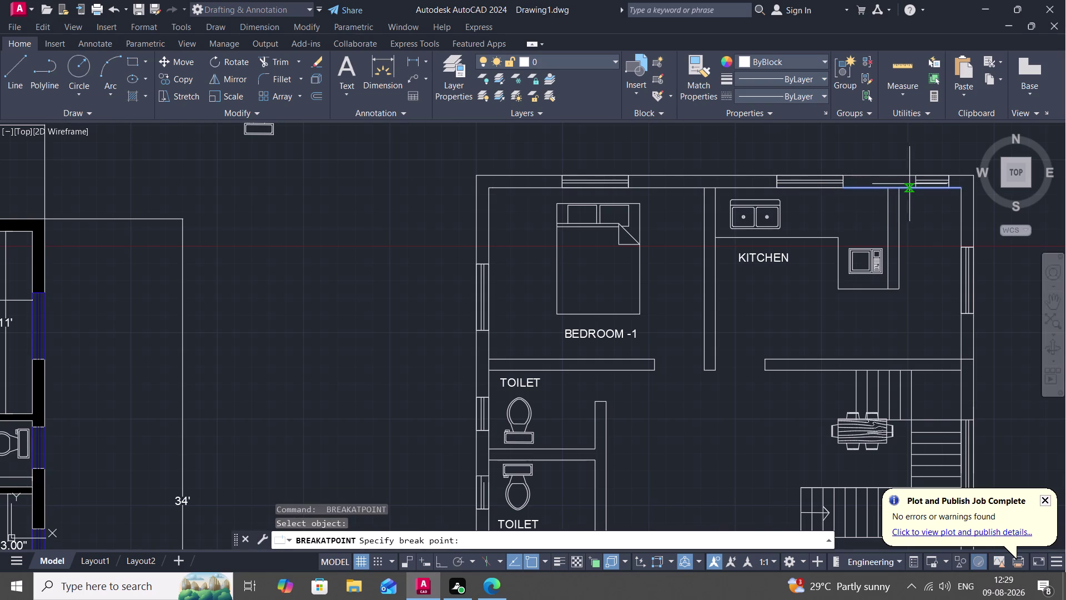
click(914, 185)
Break both right outer wall lines near the top corner window edge.
middle_drag(923, 213, 822, 212)
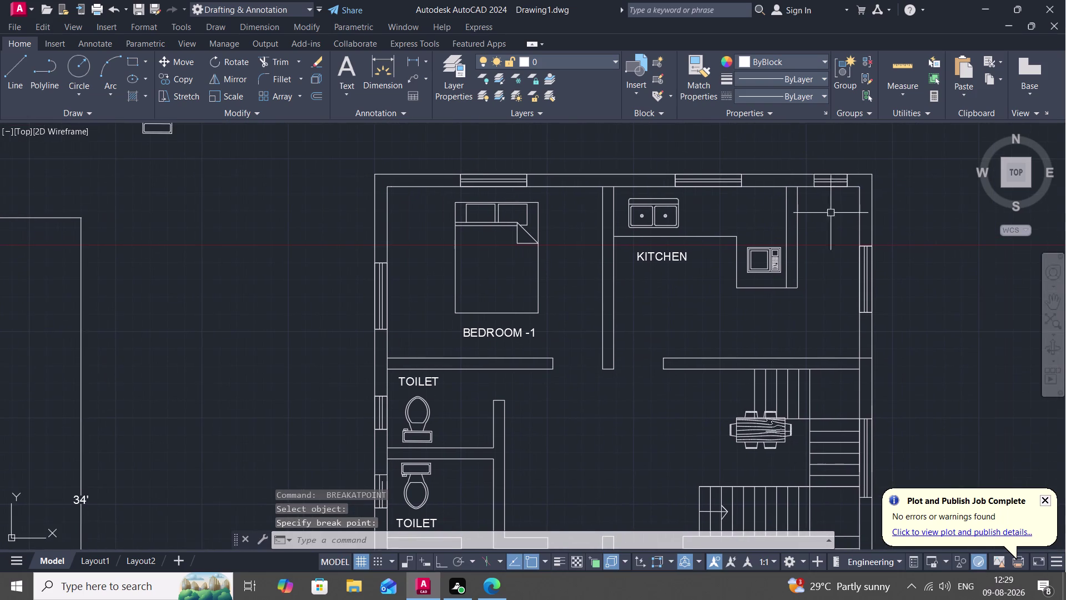
key(space)
click(860, 193)
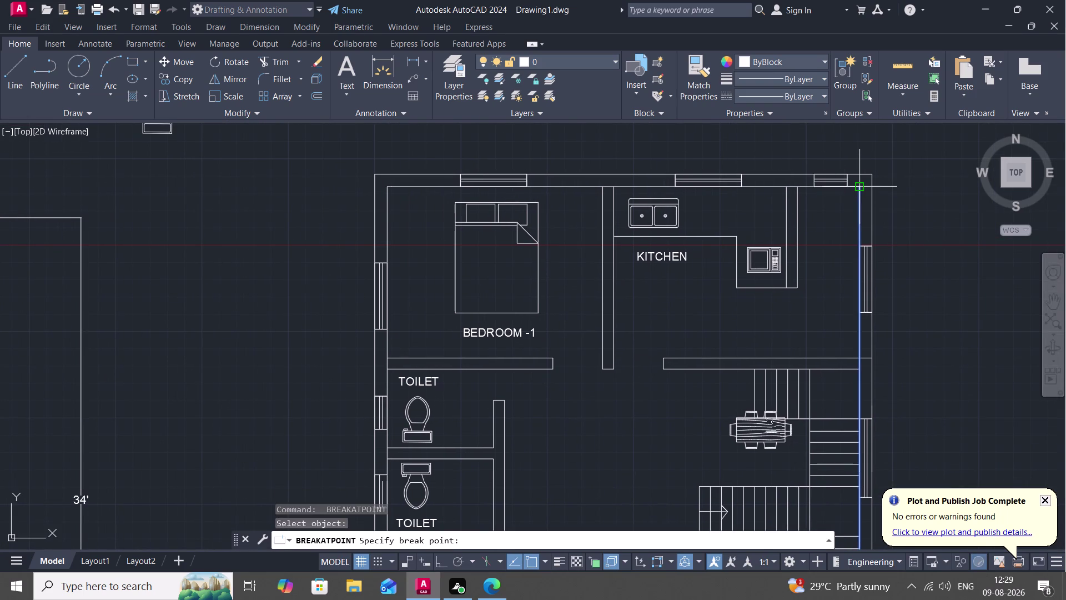
click(858, 249)
key(space)
click(873, 219)
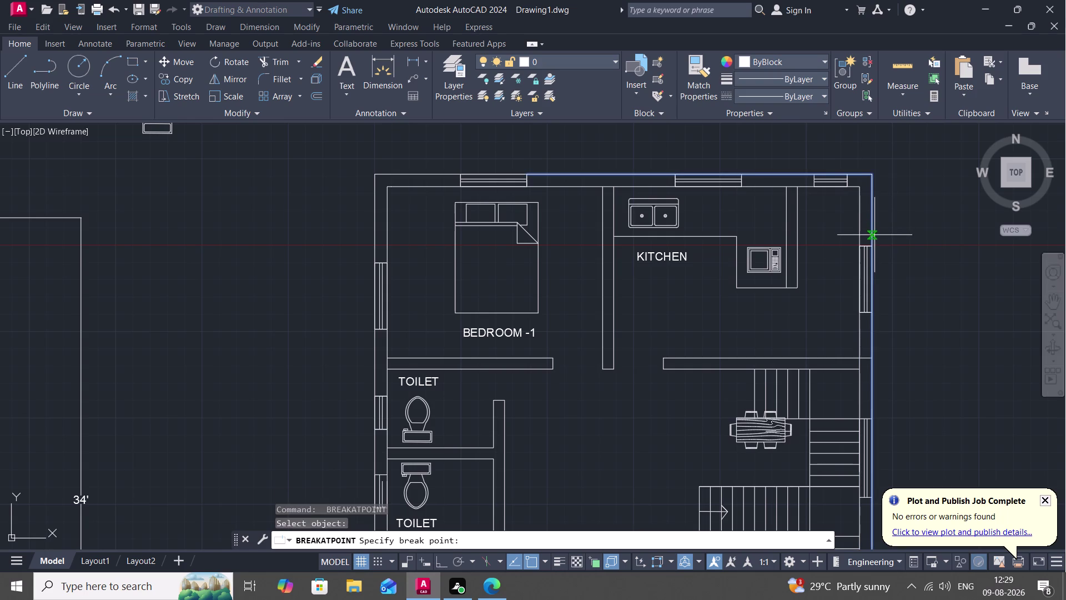
click(872, 243)
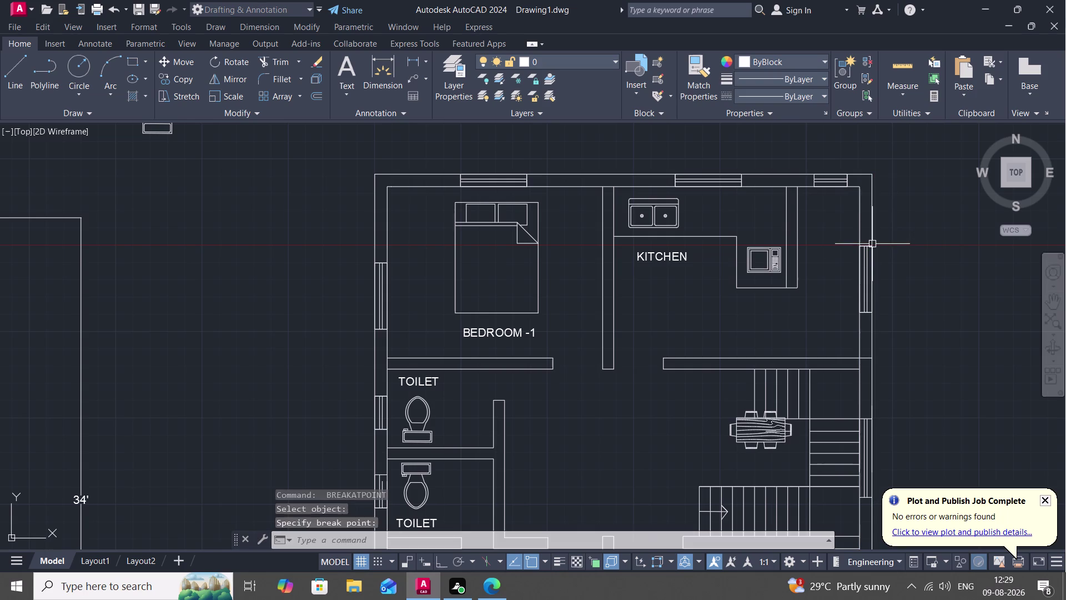
Break the top wall lines near the right window and above the kitchen.
key(space)
click(800, 174)
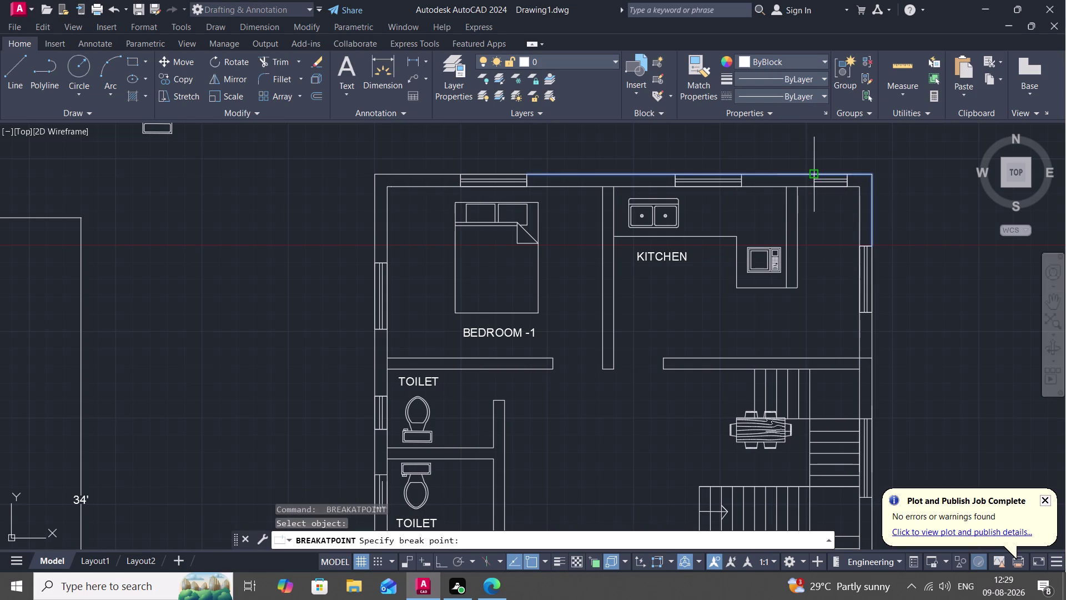
click(812, 172)
key(space)
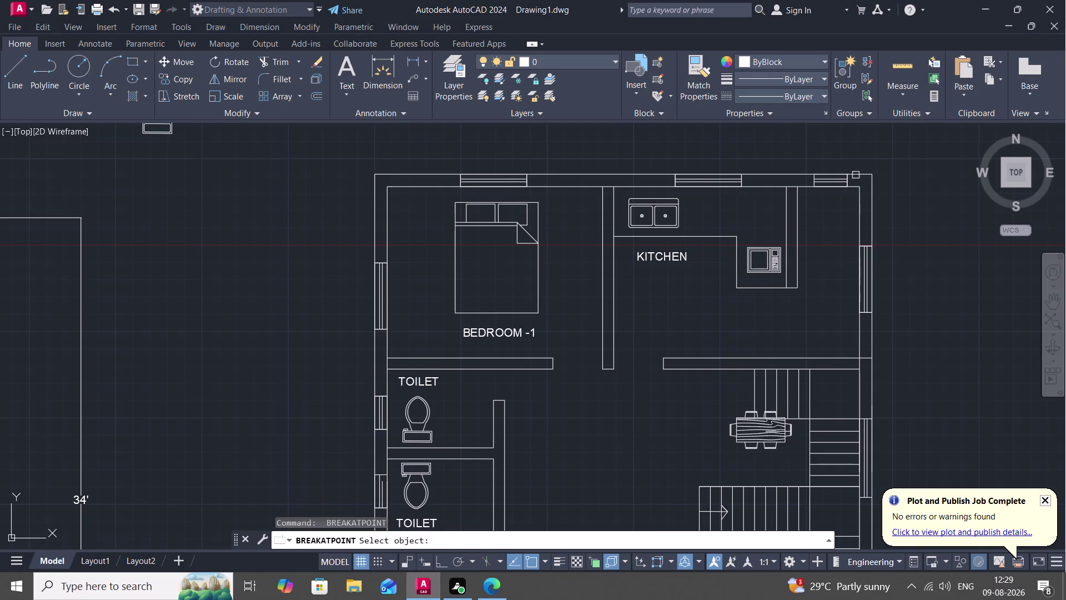
click(856, 174)
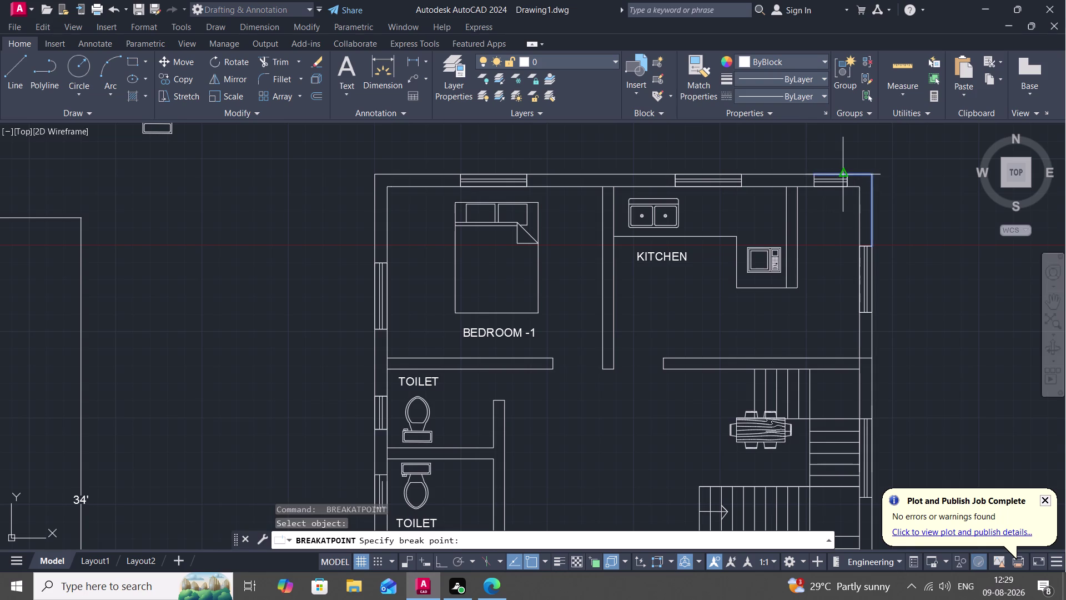
scroll(up, 3)
click(845, 175)
key(space)
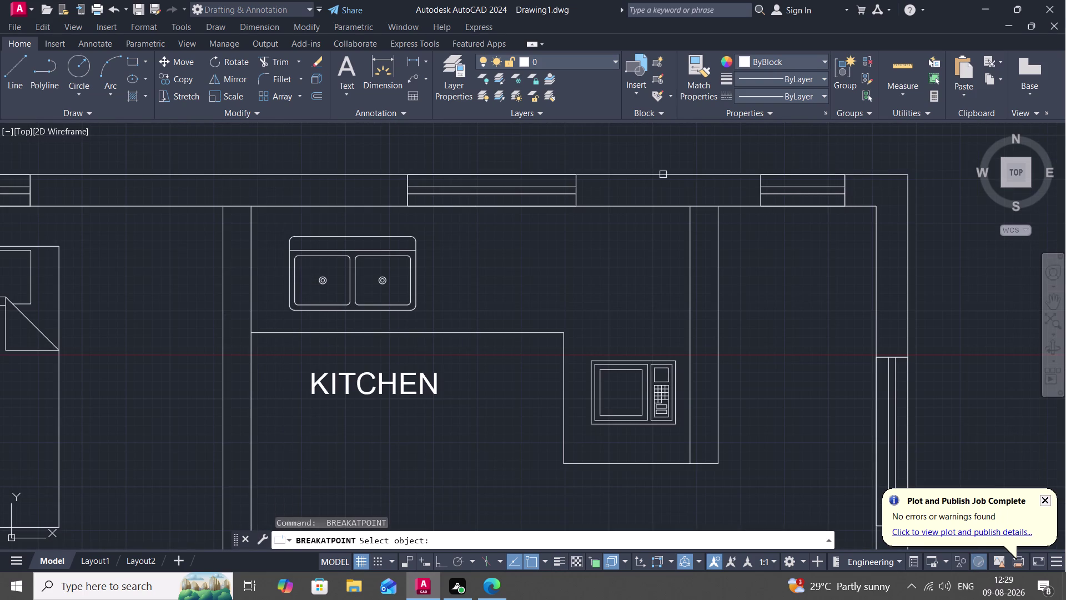
click(663, 174)
click(578, 172)
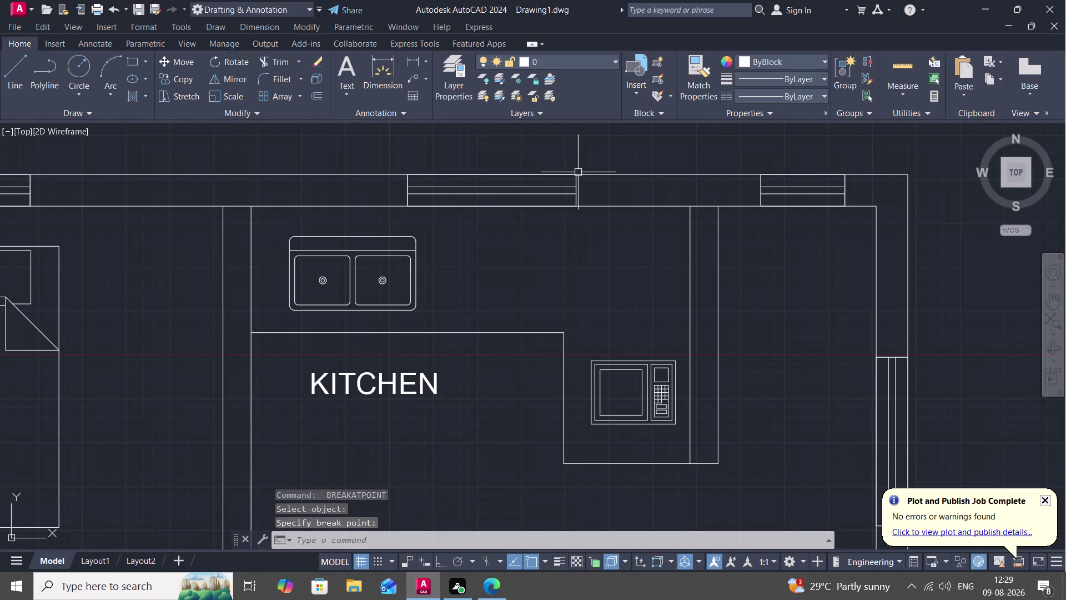
Make a final top wall break at the window edge, then cancel the pending break.
middle_drag(584, 172, 717, 188)
scroll(down, 3)
key(space)
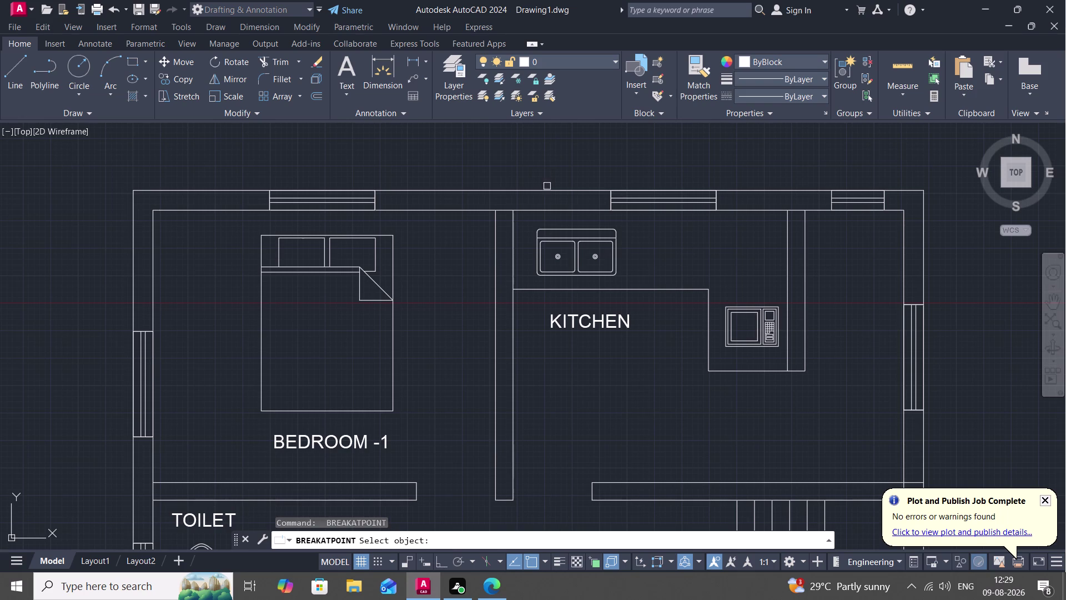
click(547, 189)
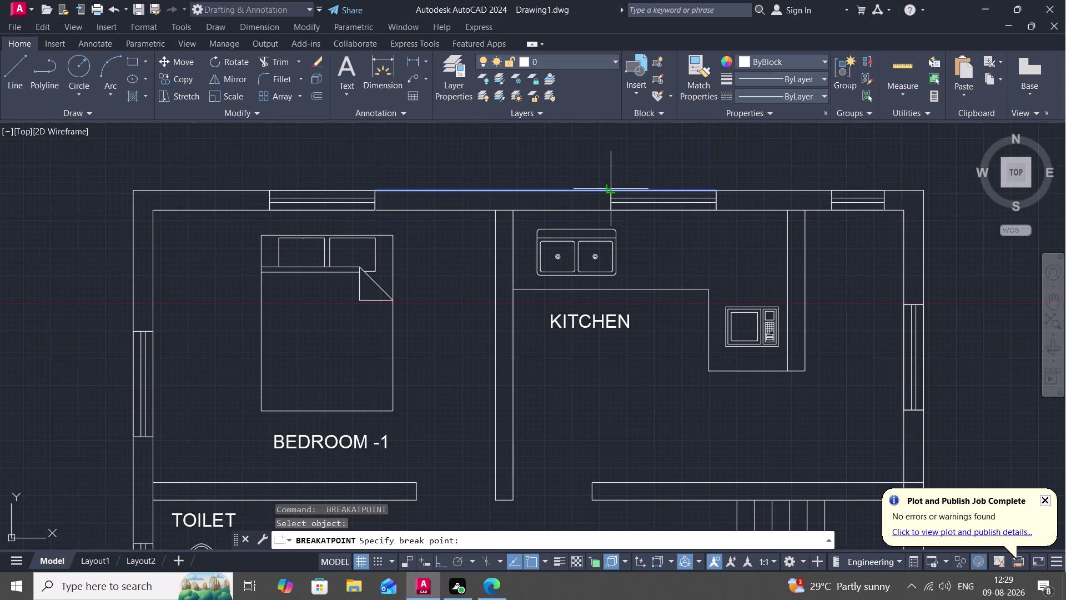
click(607, 187)
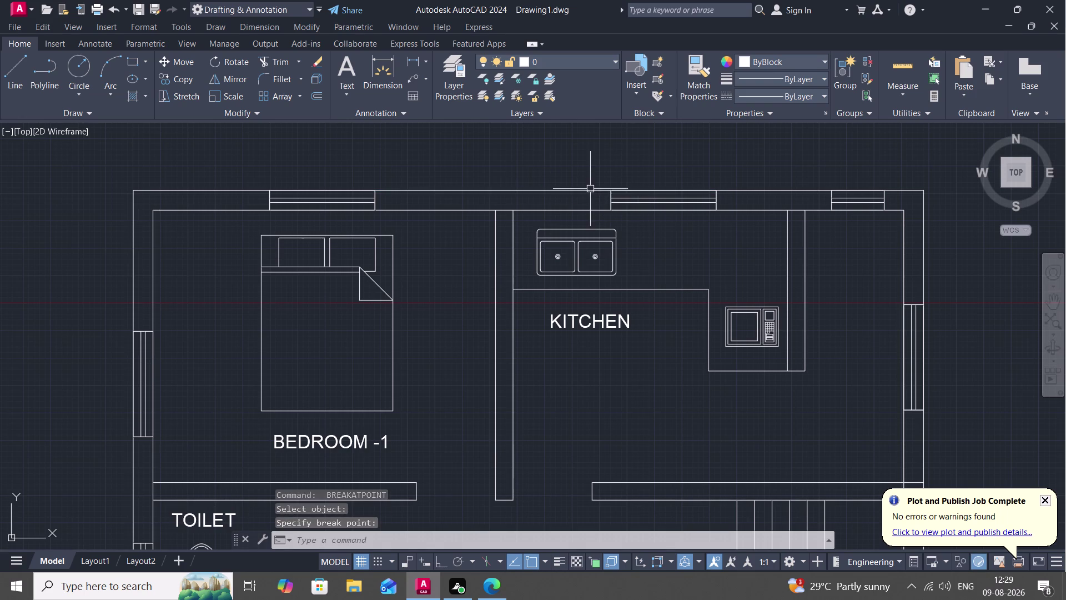
key(space)
click(589, 189)
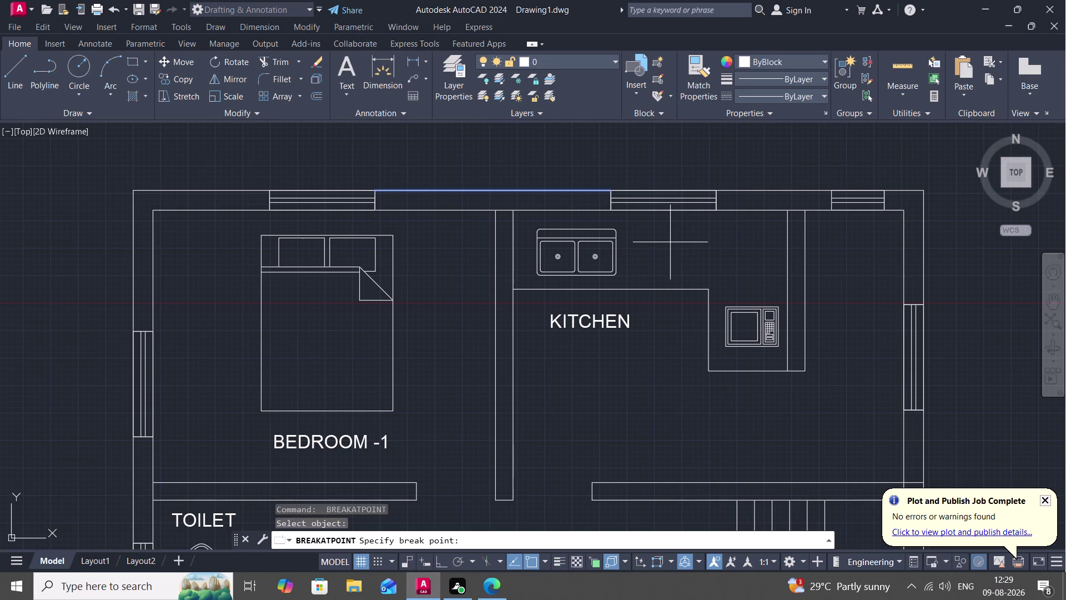
scroll(down, 3)
key(Escape)
middle_drag(453, 316, 472, 275)
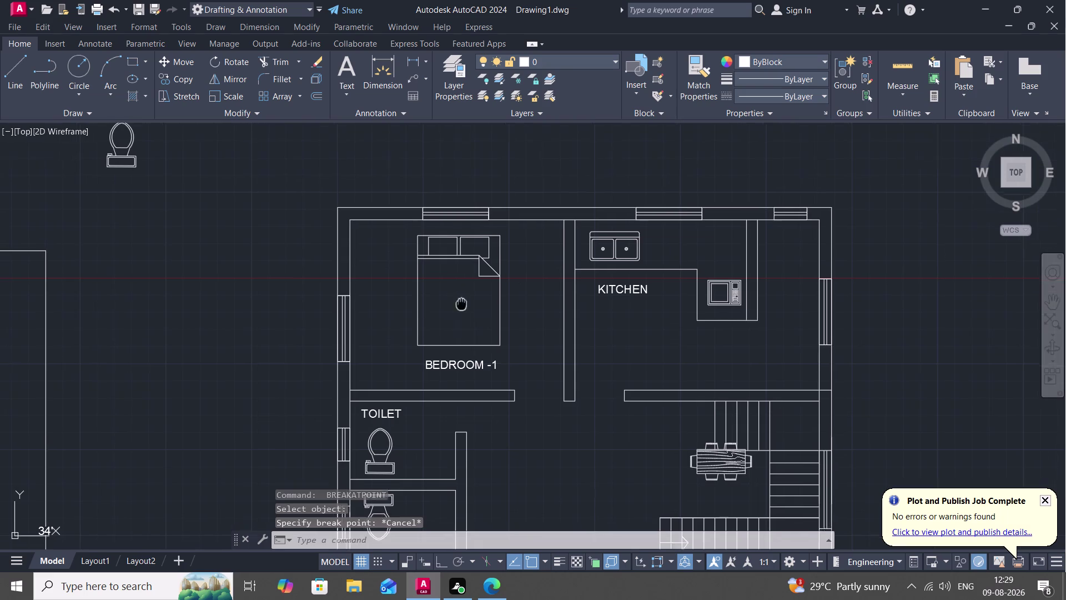
Break the outer and inner left wall lines at the Bedroom -1 window edge.
middle_drag(473, 275, 517, 132)
key(space)
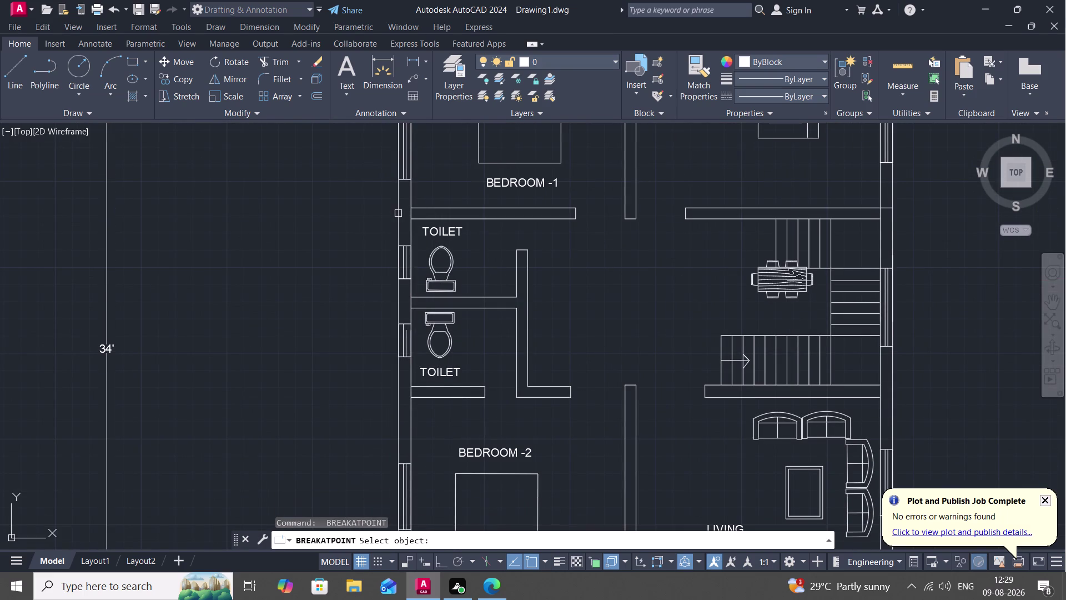
click(398, 212)
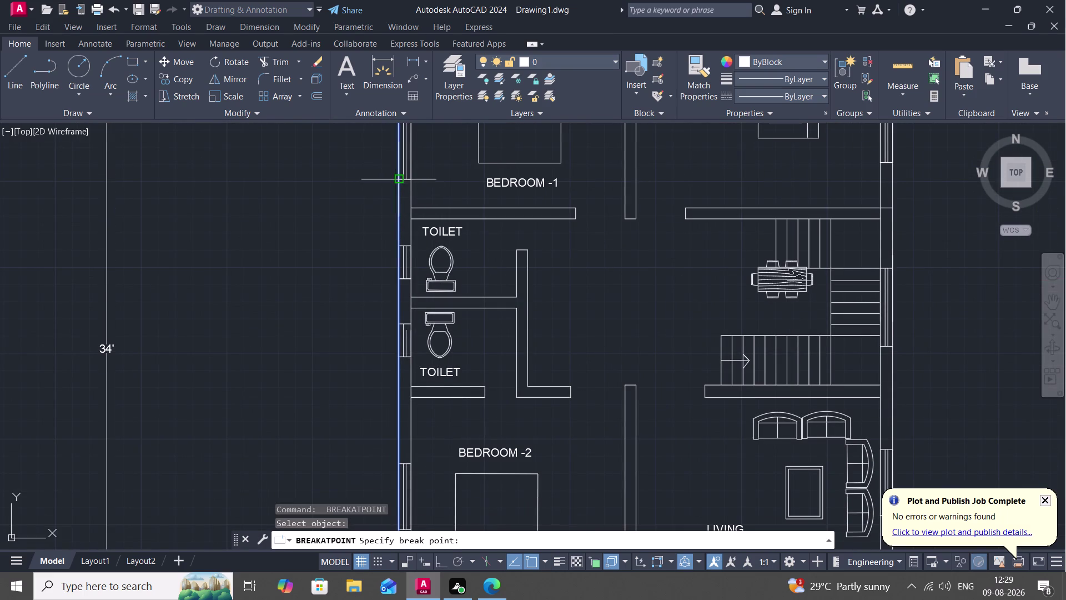
click(400, 179)
key(space)
click(413, 188)
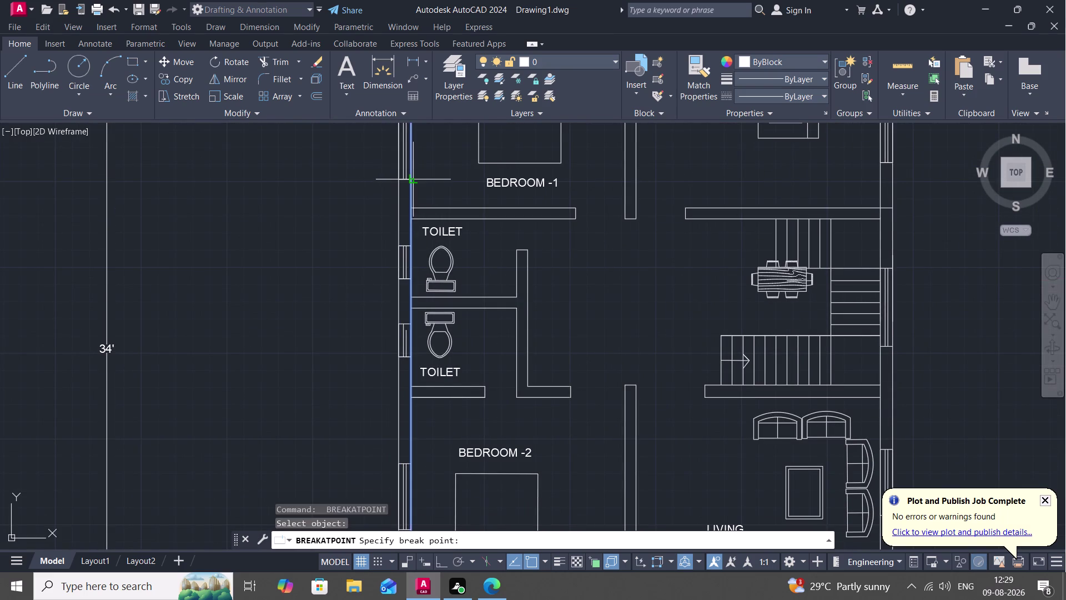
click(410, 177)
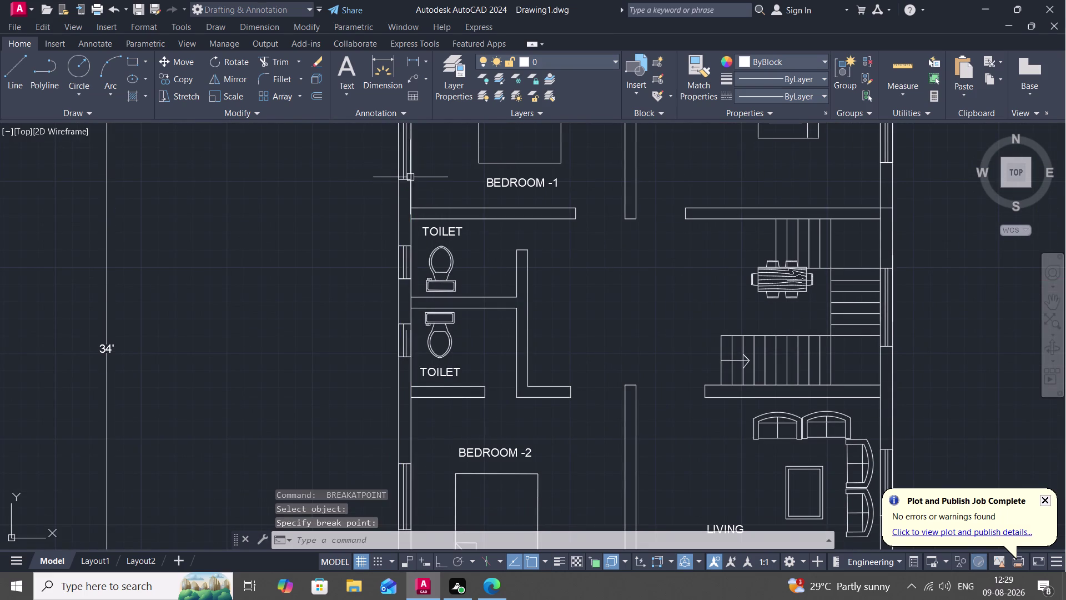
scroll(down, 3)
middle_drag(430, 196, 422, 241)
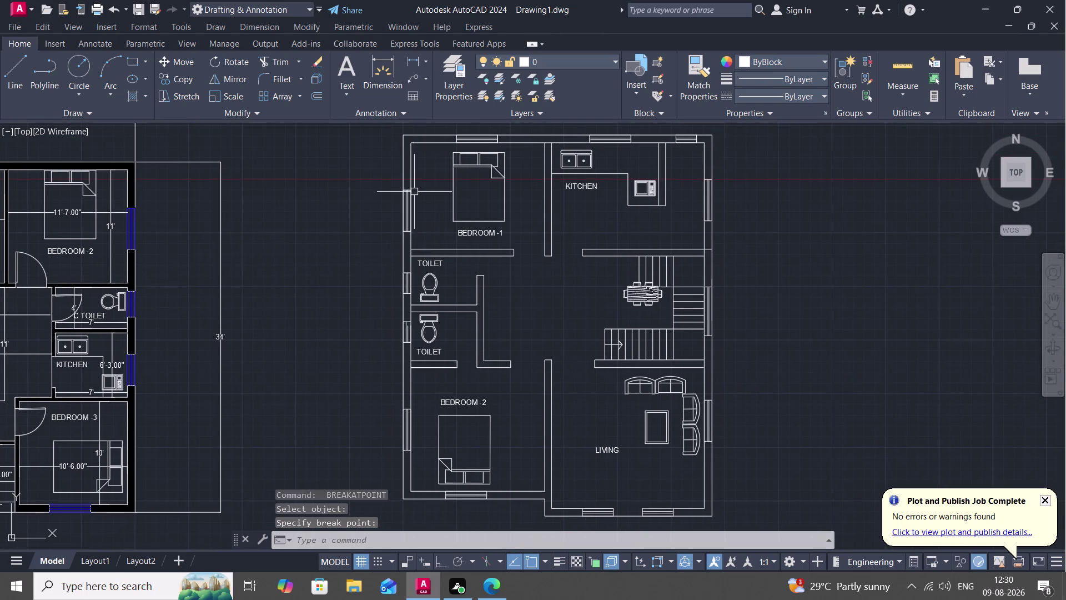
key(space)
click(411, 178)
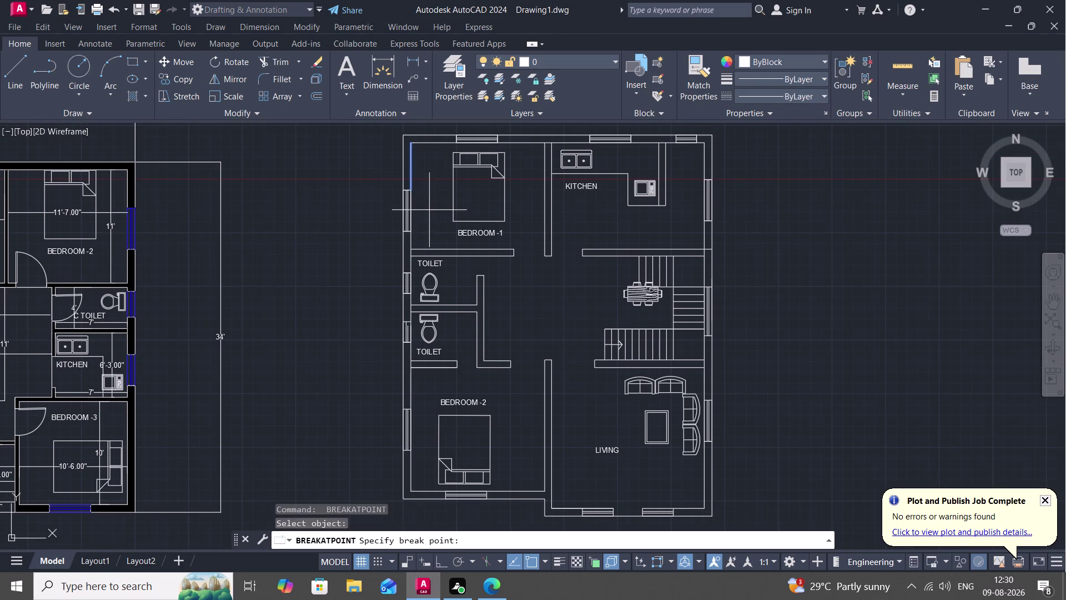
key(Escape)
Break the outer left wall line at the toilet and Bedroom -2 window edges.
key(space)
click(401, 305)
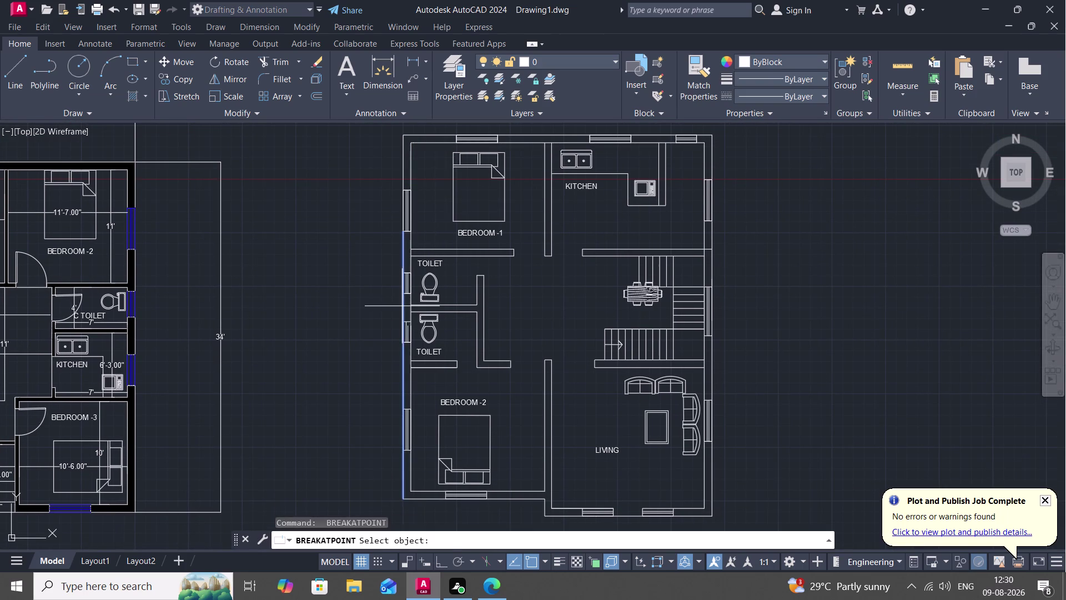
click(403, 295)
key(space)
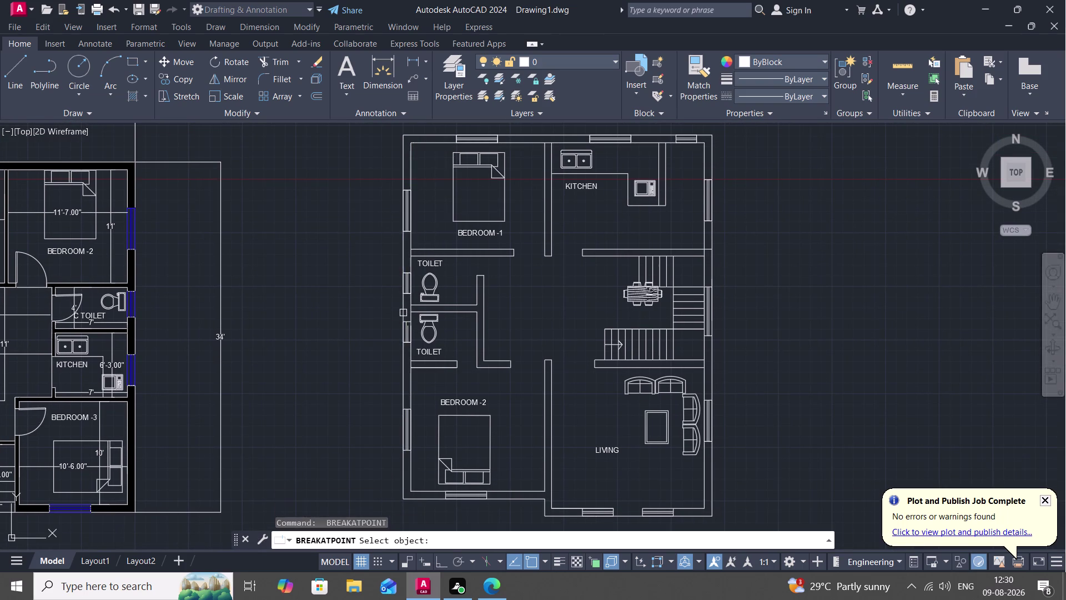
click(403, 312)
click(402, 322)
key(space)
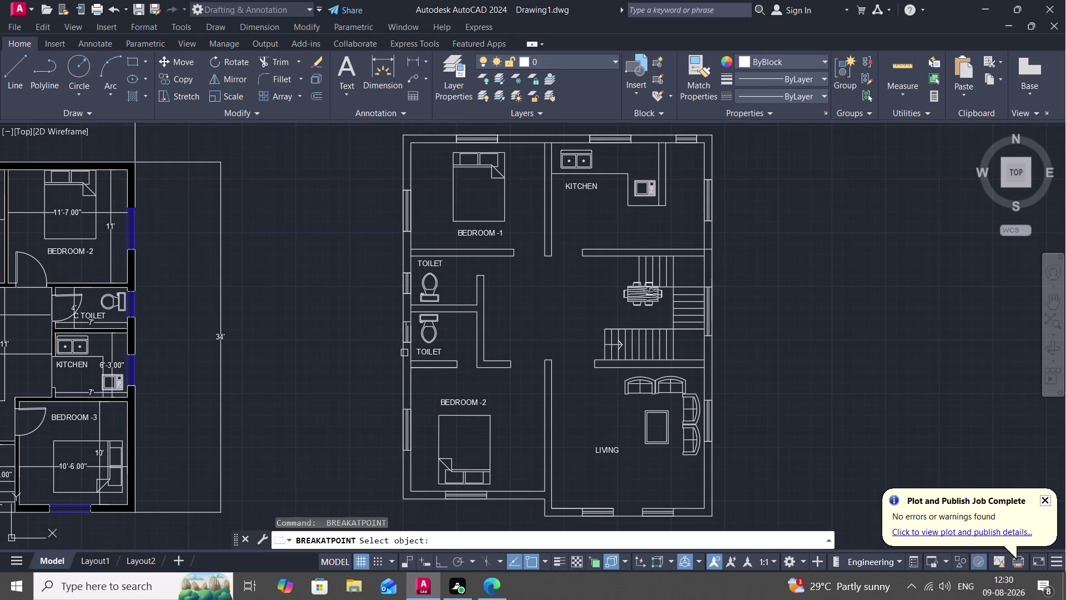
click(404, 354)
click(402, 410)
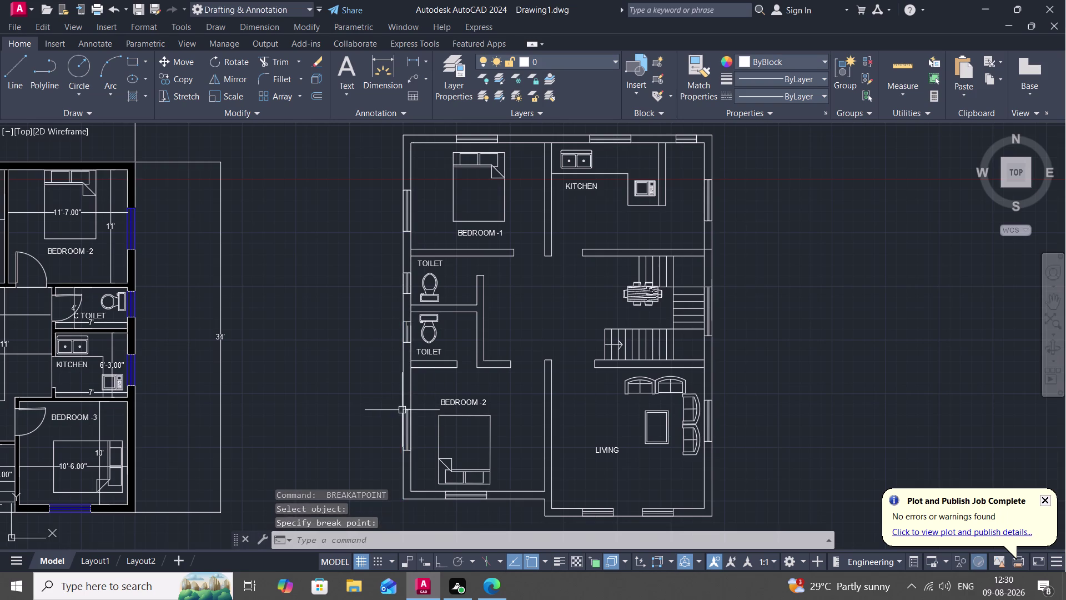
key(space)
click(400, 385)
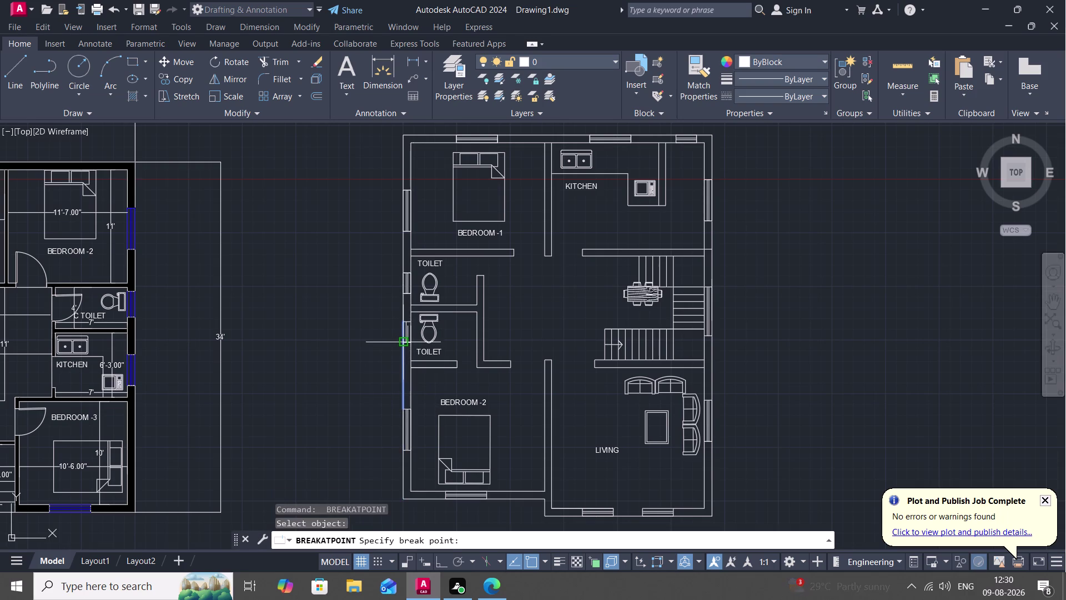
click(403, 340)
Break the left wall below the Bedroom -2 window and the inner wall at its edges.
key(space)
click(404, 462)
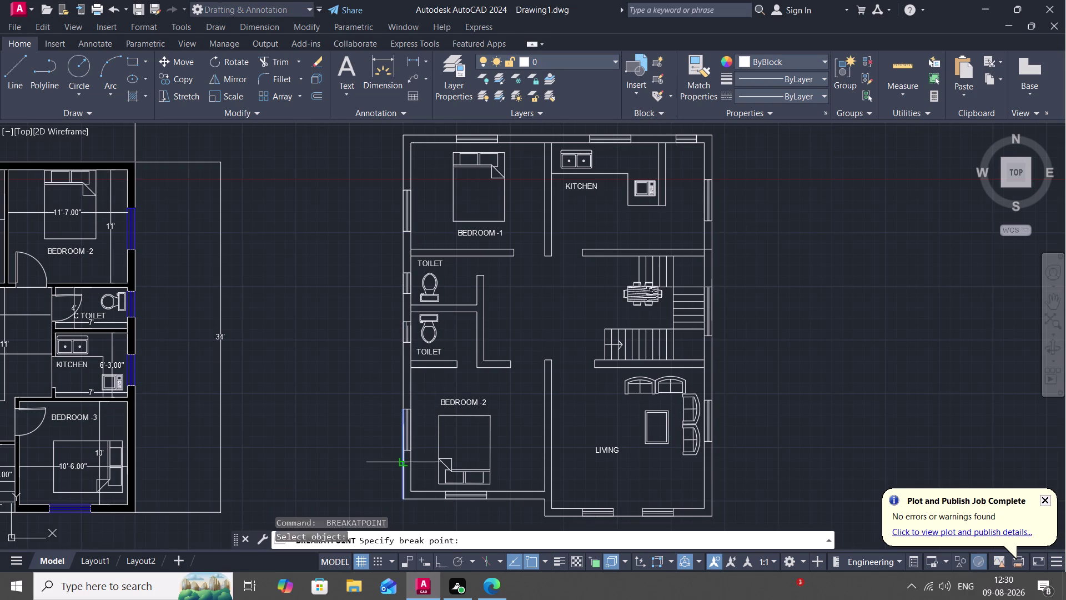
click(404, 448)
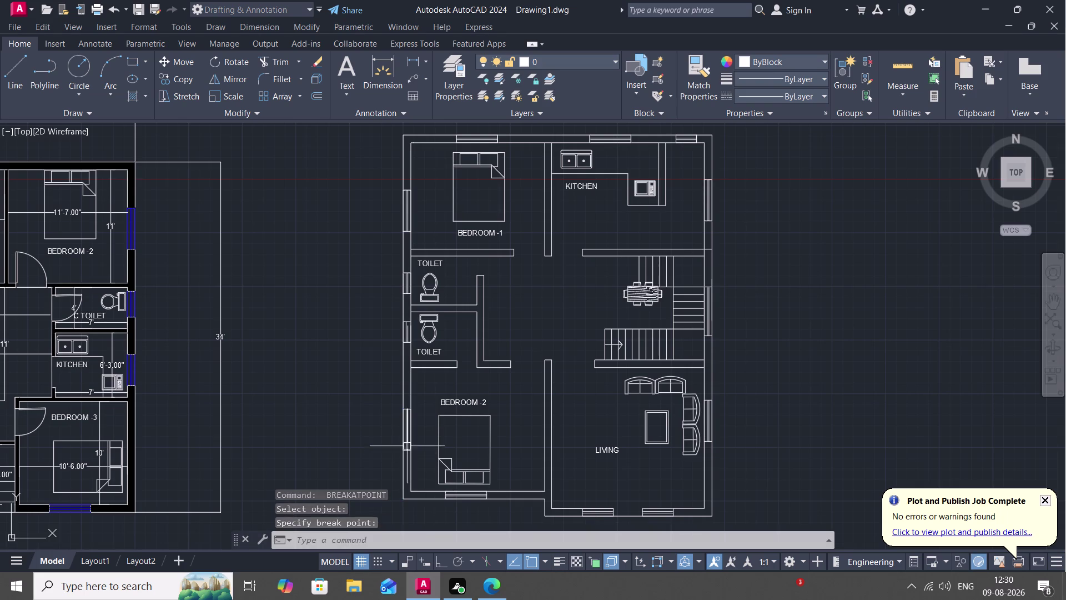
key(space)
click(412, 391)
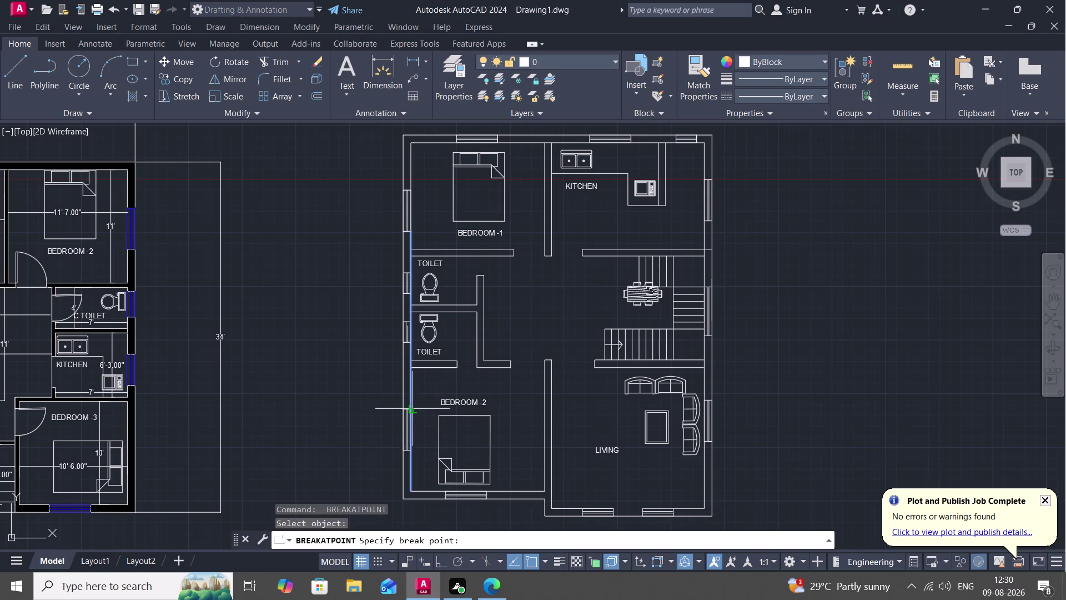
click(412, 407)
key(space)
click(410, 390)
click(414, 346)
Break the inner left wall line at the toilet and Bedroom -1 windows.
key(space)
click(409, 316)
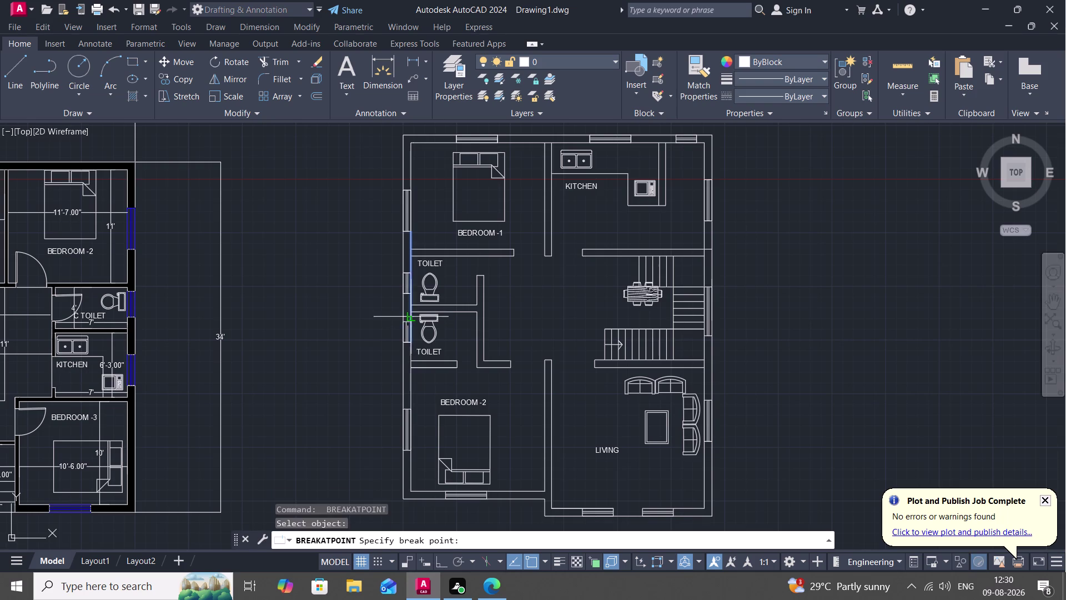
click(410, 293)
key(space)
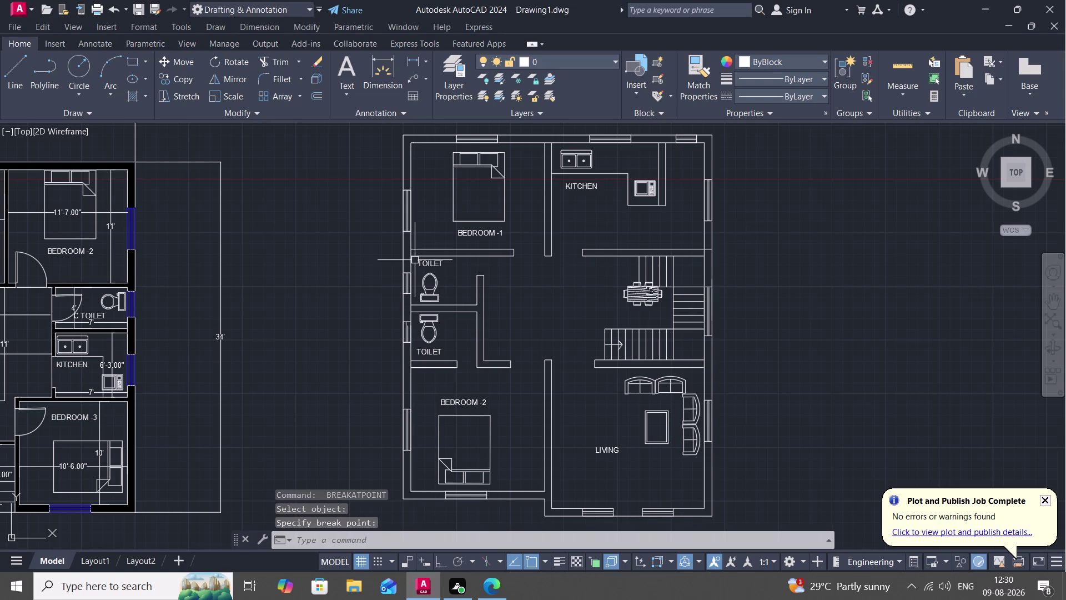
click(413, 263)
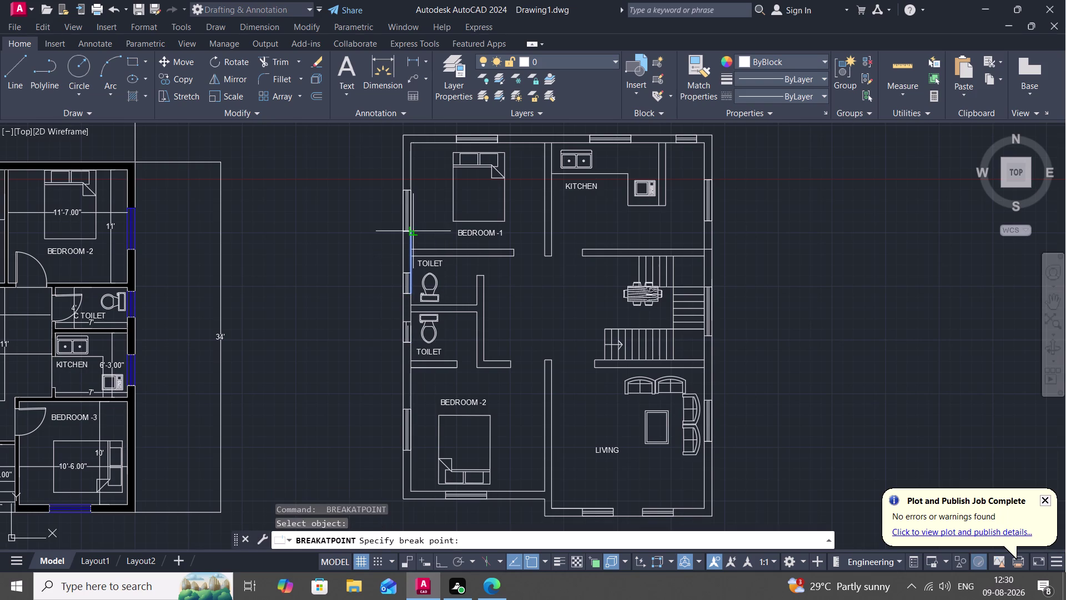
scroll(up, 3)
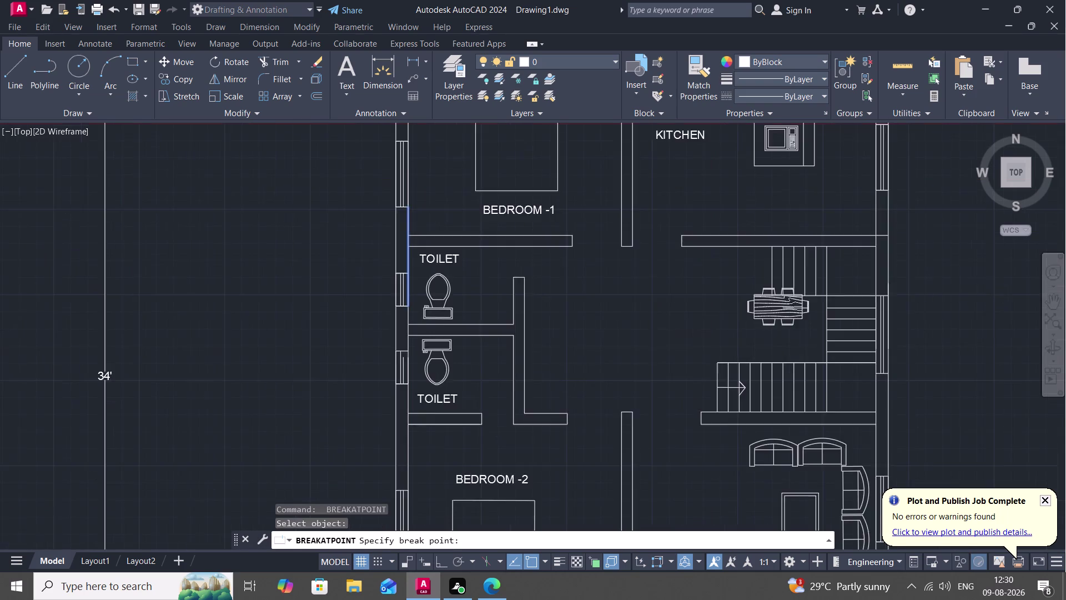
click(402, 274)
key(space)
Pan down to the lower rooms and select the left wall near Bedroom -2 for another break.
scroll(down, 3)
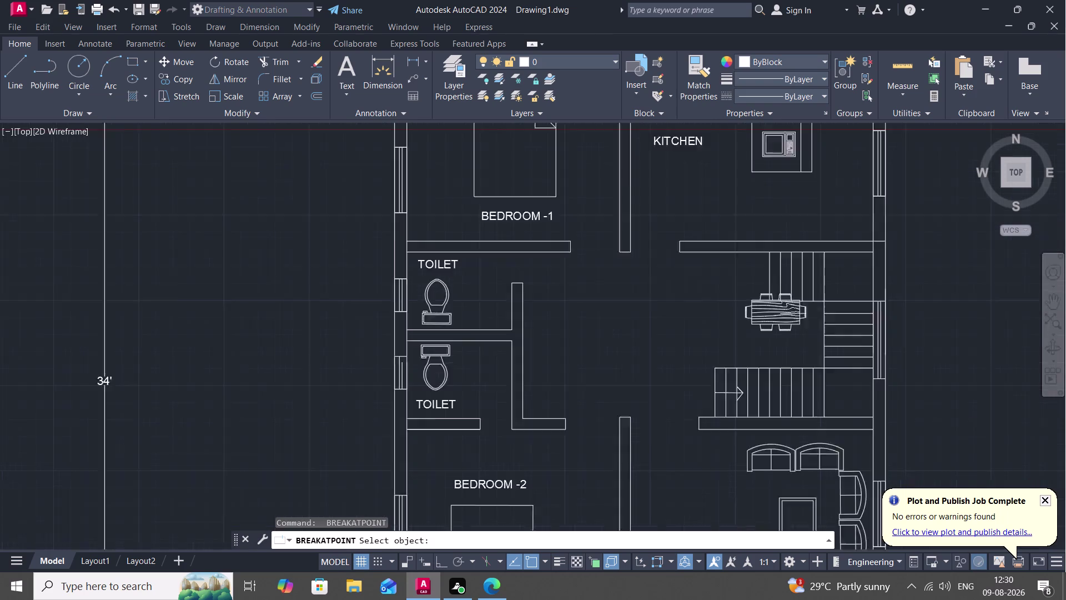
middle_drag(411, 288, 393, 199)
middle_drag(396, 349, 405, 354)
scroll(down, 3)
middle_drag(405, 354, 405, 357)
click(402, 386)
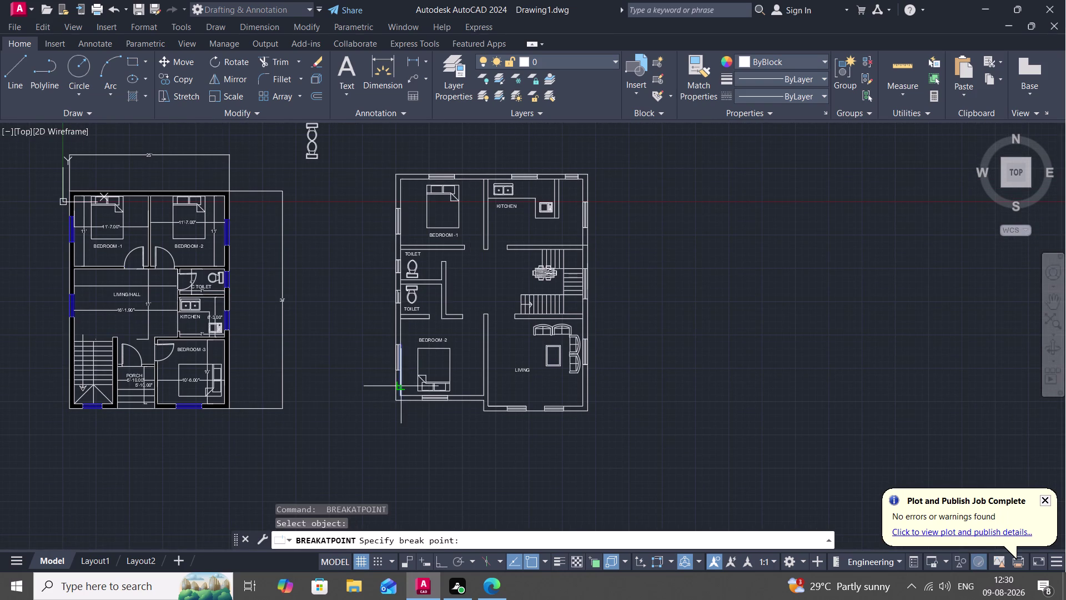
Finish the Bedroom -2 left wall break and break its bottom wall at the window edge.
scroll(up, 3)
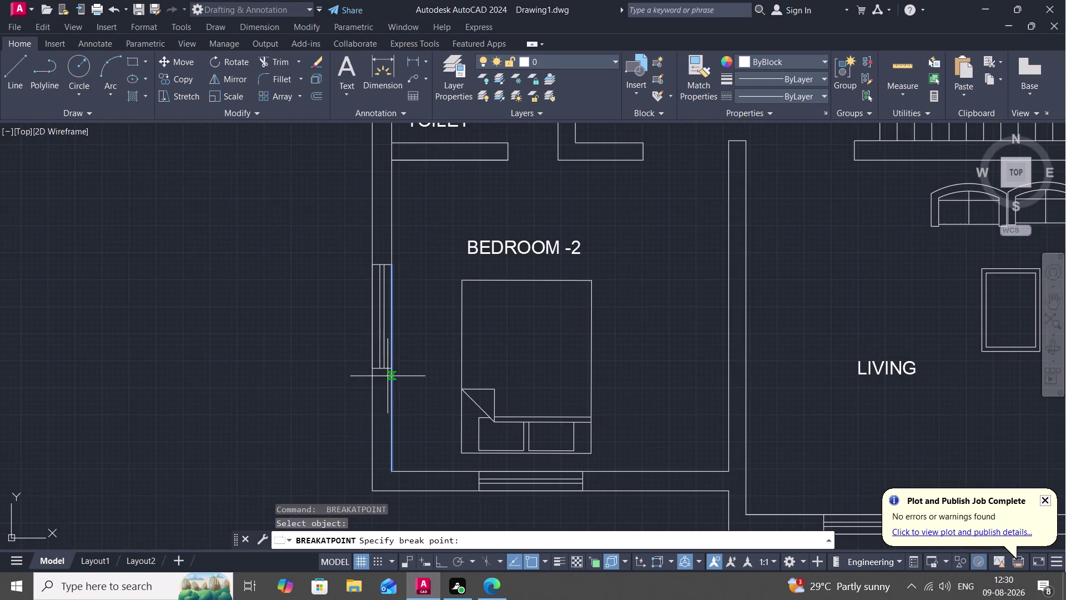
click(391, 369)
key(space)
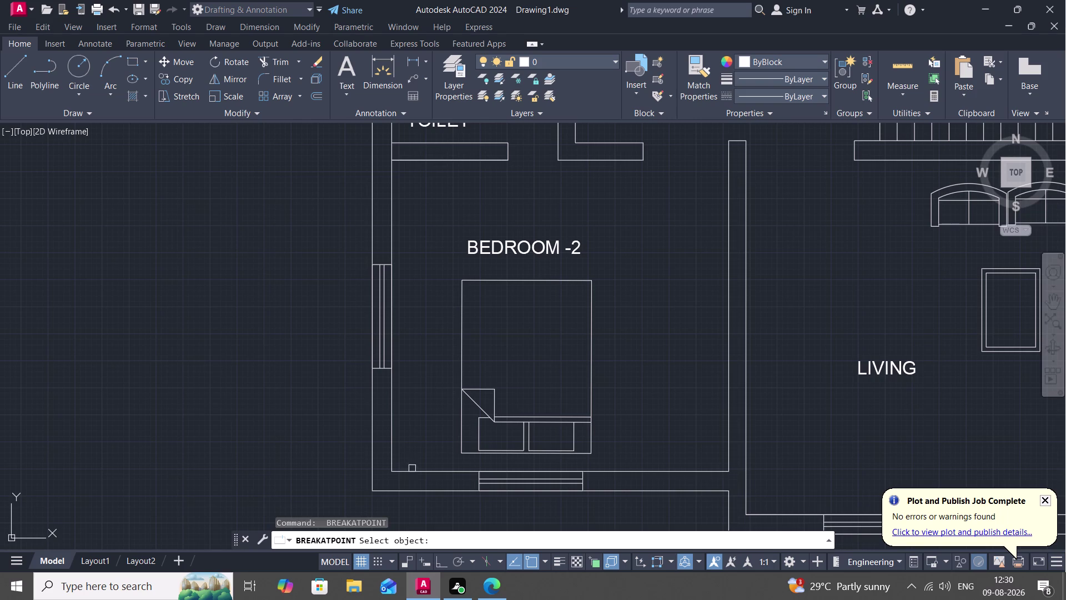
click(415, 472)
click(476, 473)
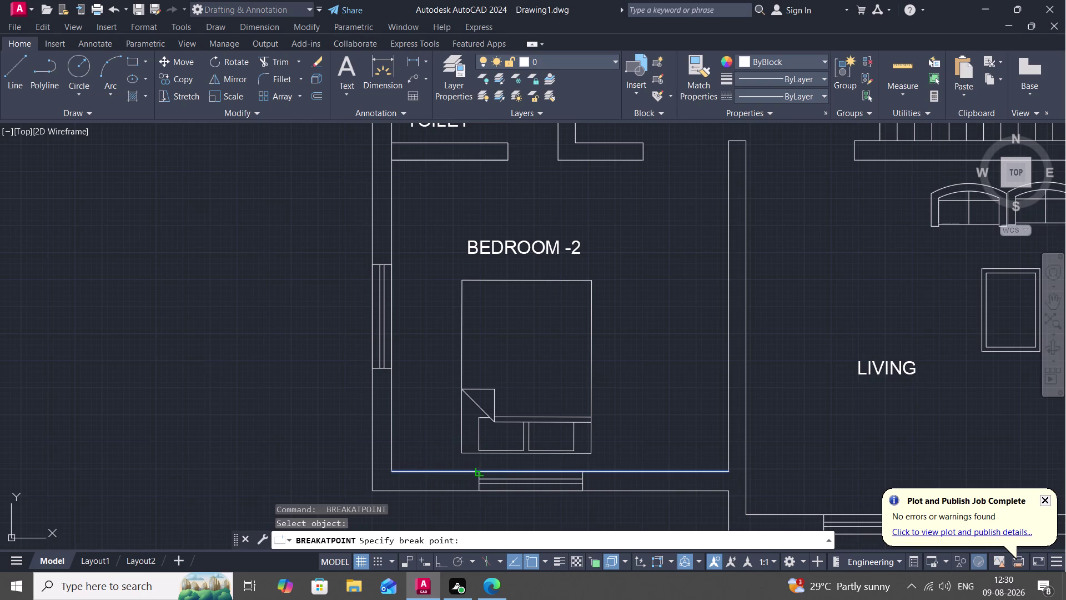
key(space)
click(614, 472)
click(583, 469)
key(space)
Break the bottom wall line at the living room window.
scroll(down, 3)
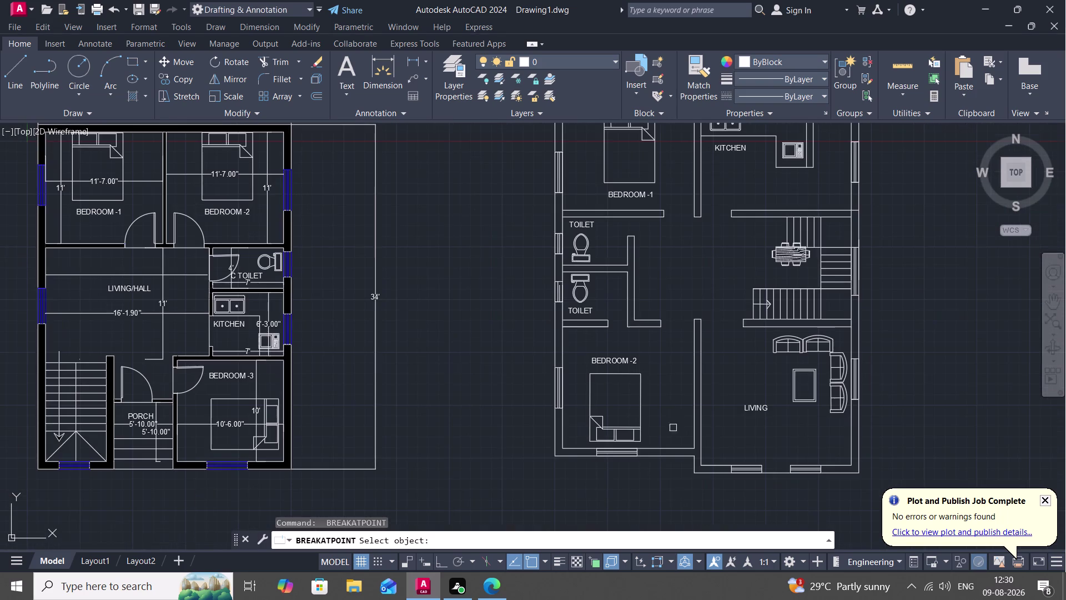
middle_drag(669, 410, 615, 377)
click(646, 406)
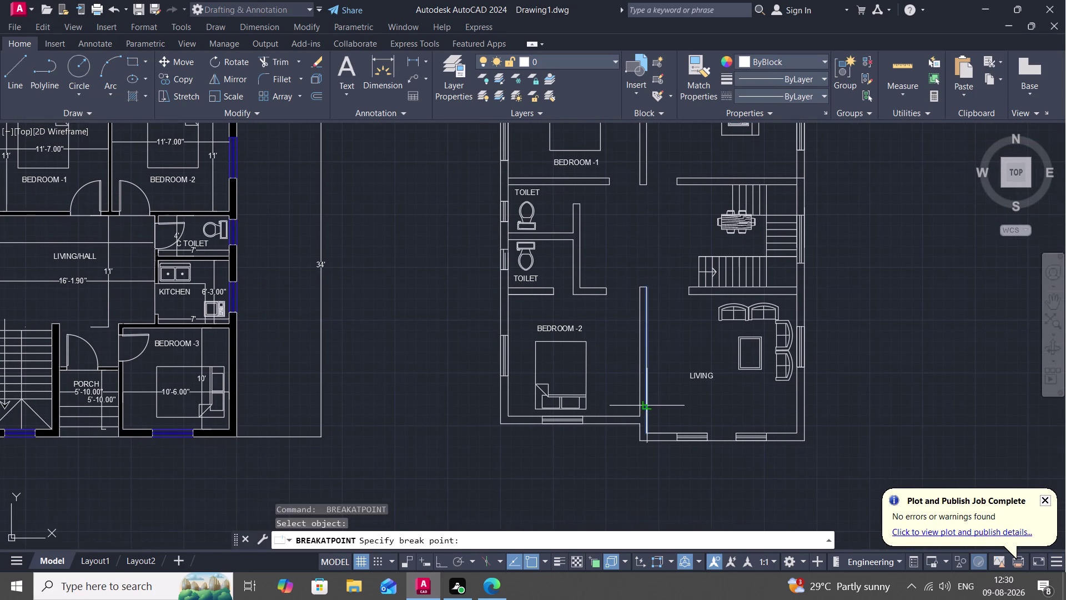
key(space)
key(space)
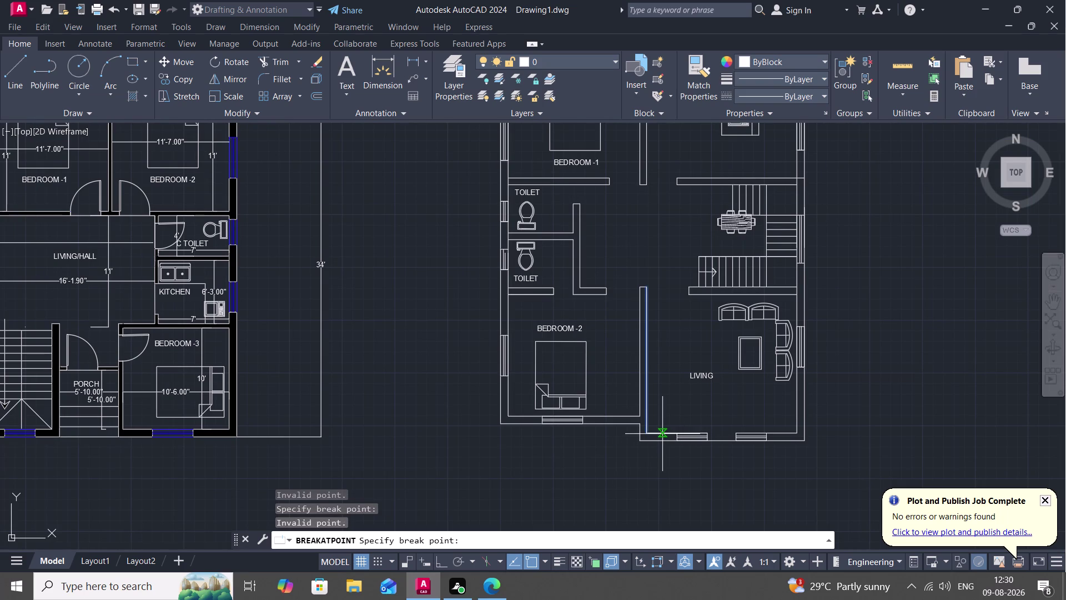
key(Escape)
key(space)
click(662, 433)
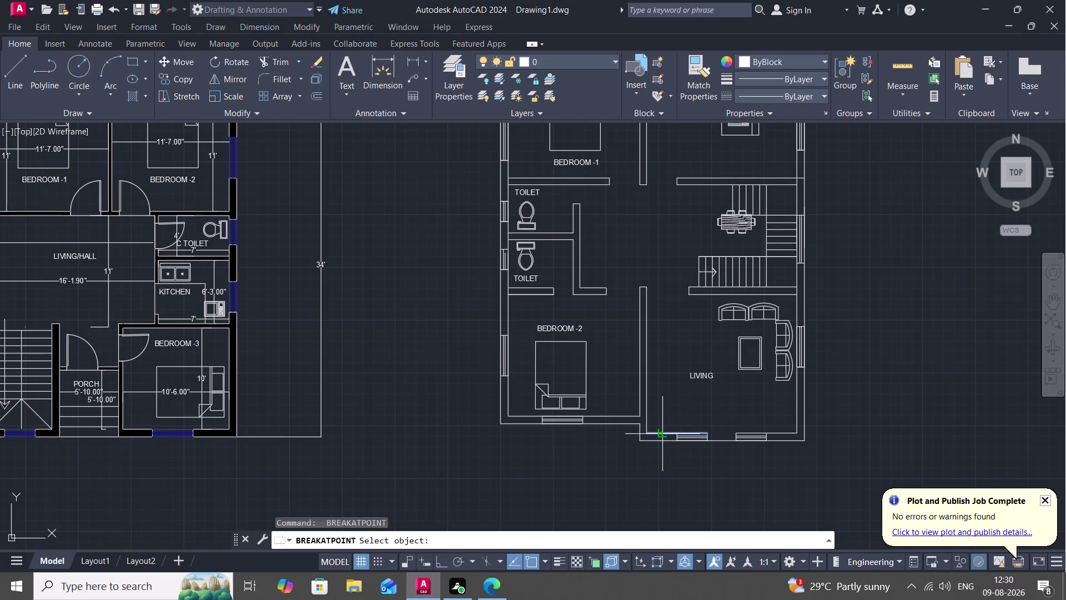
click(675, 434)
Break the living room's bottom wall lines at the remaining window edges near the corner.
key(space)
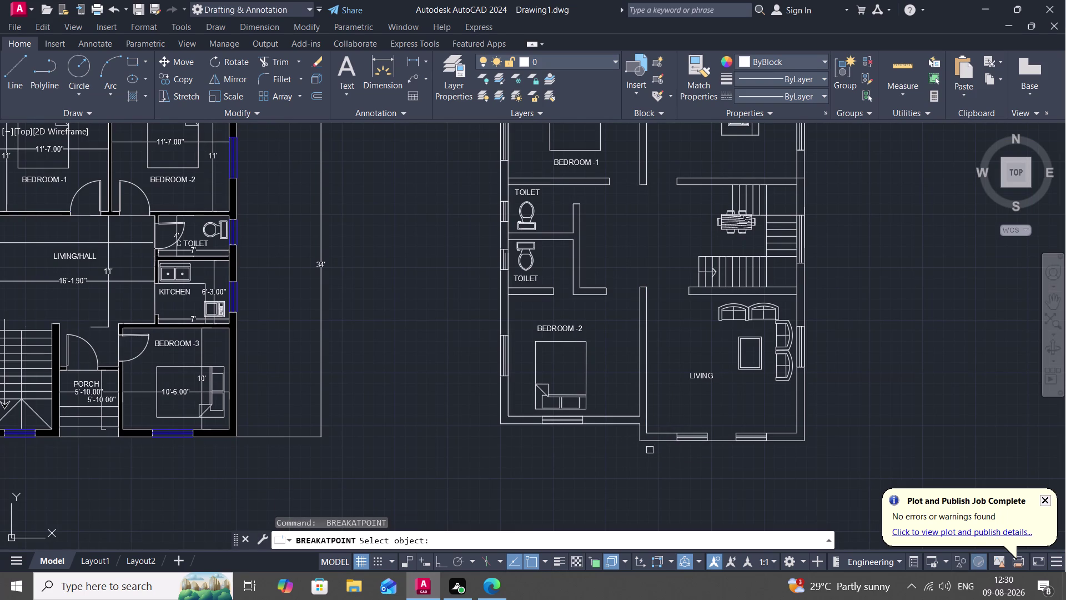
click(651, 440)
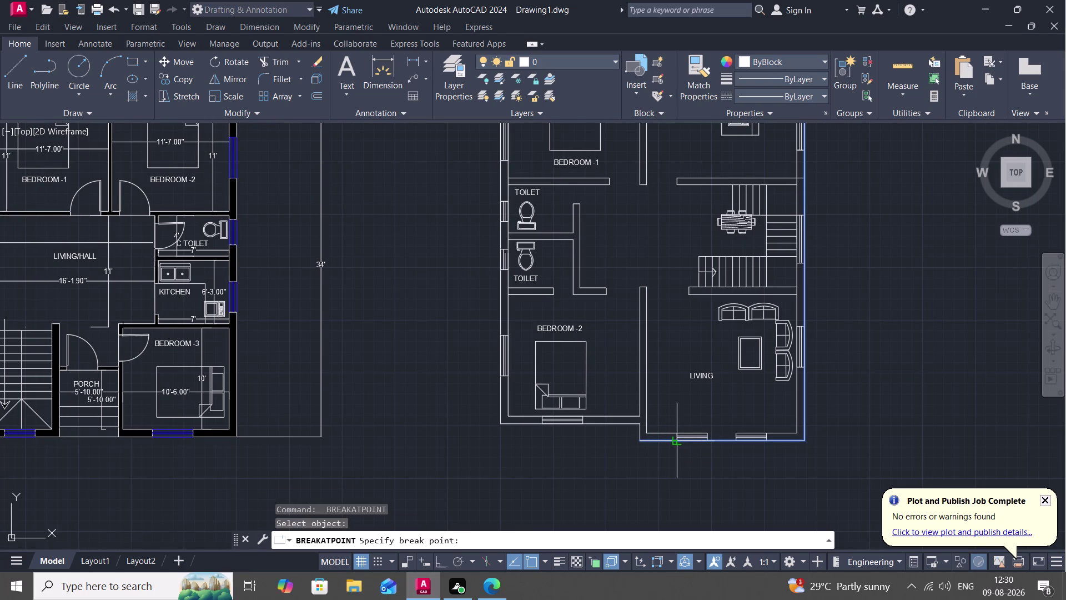
click(674, 442)
key(space)
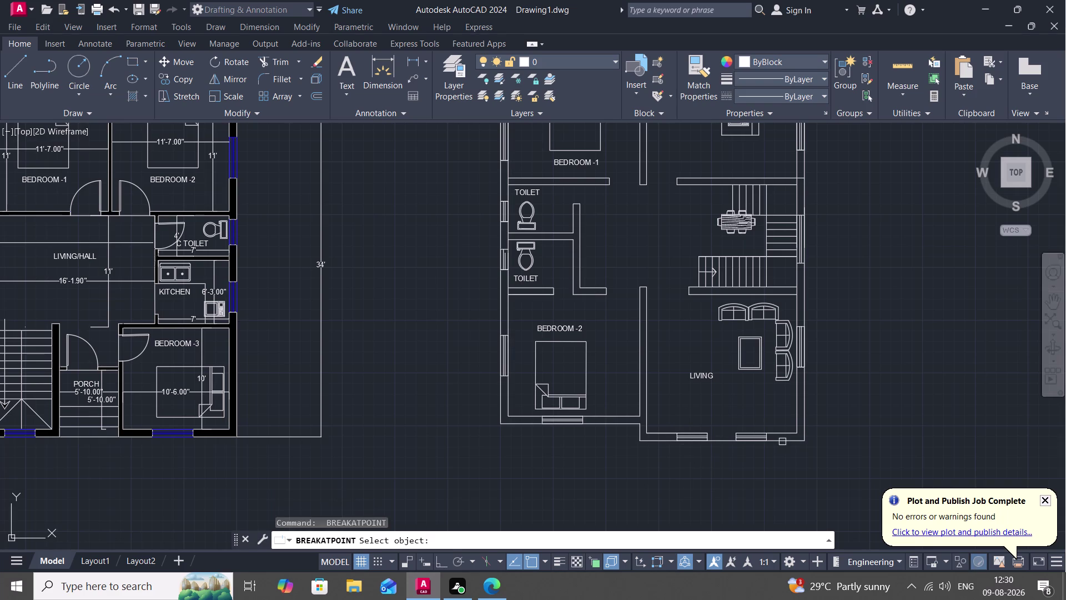
click(782, 441)
click(768, 444)
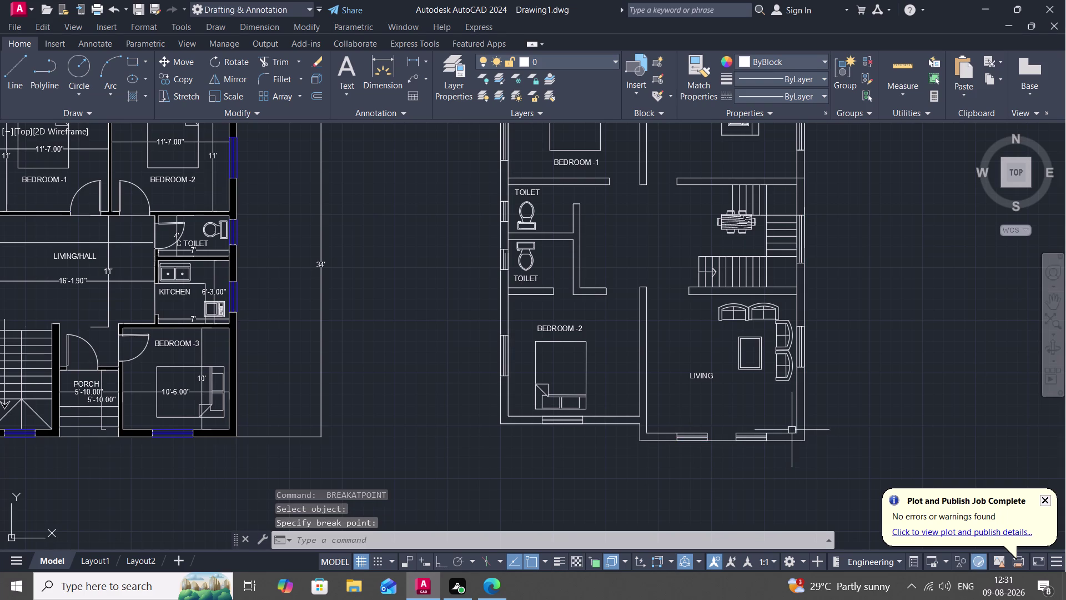
key(space)
click(785, 430)
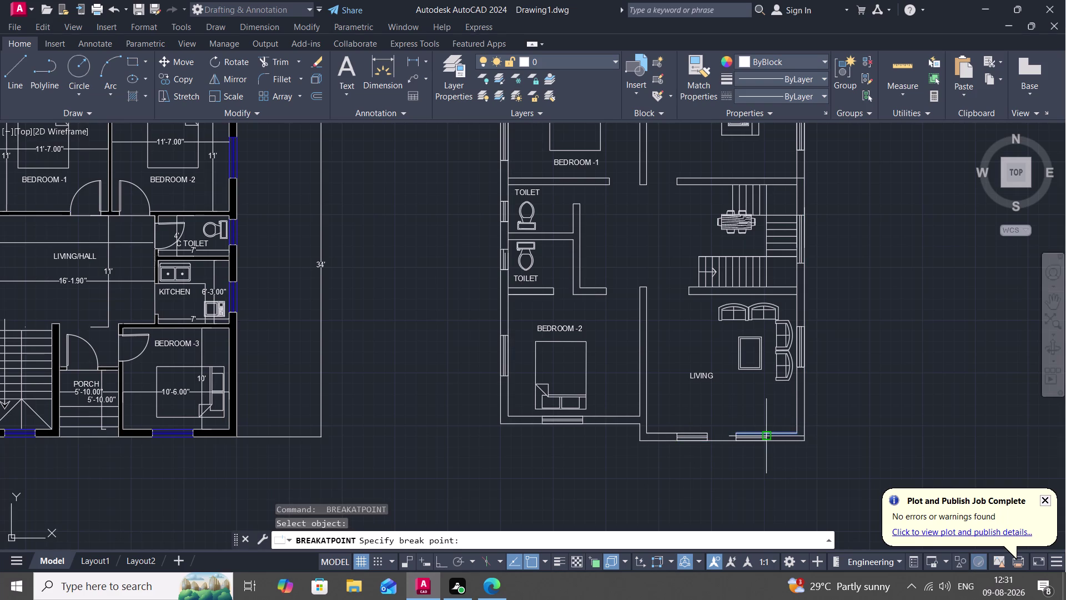
scroll(down, 3)
scroll(up, 3)
click(757, 431)
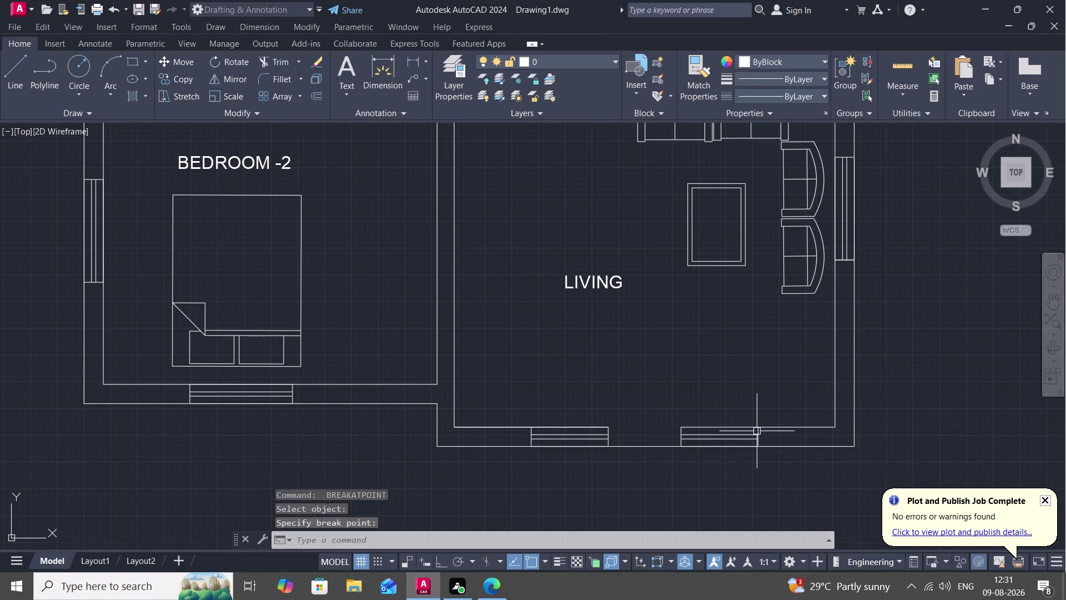
Break the living room's right wall lines at the window edges.
key(space)
click(837, 378)
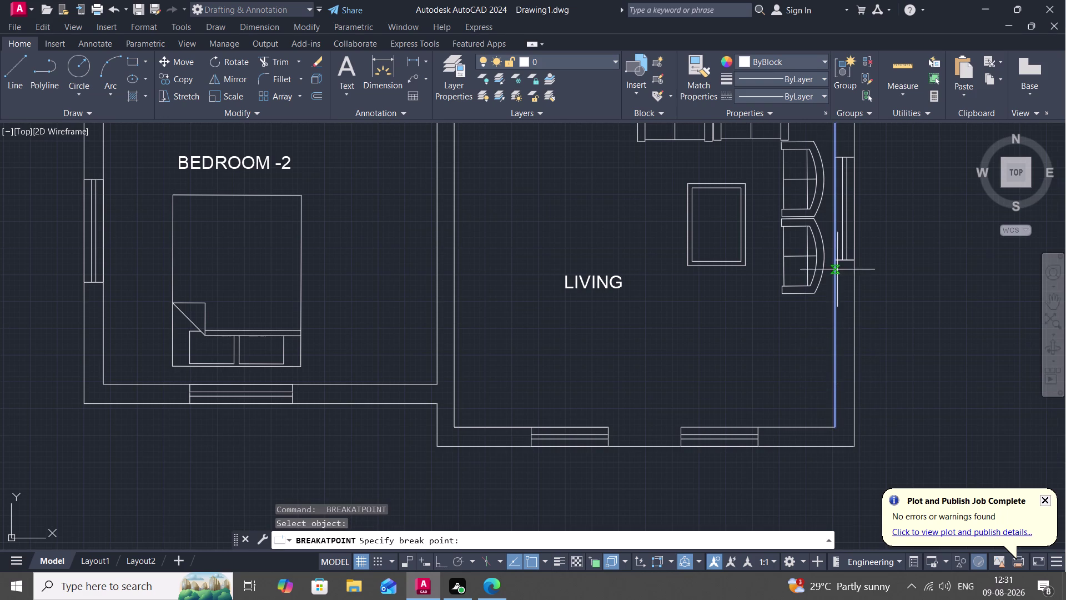
click(834, 260)
key(space)
click(857, 291)
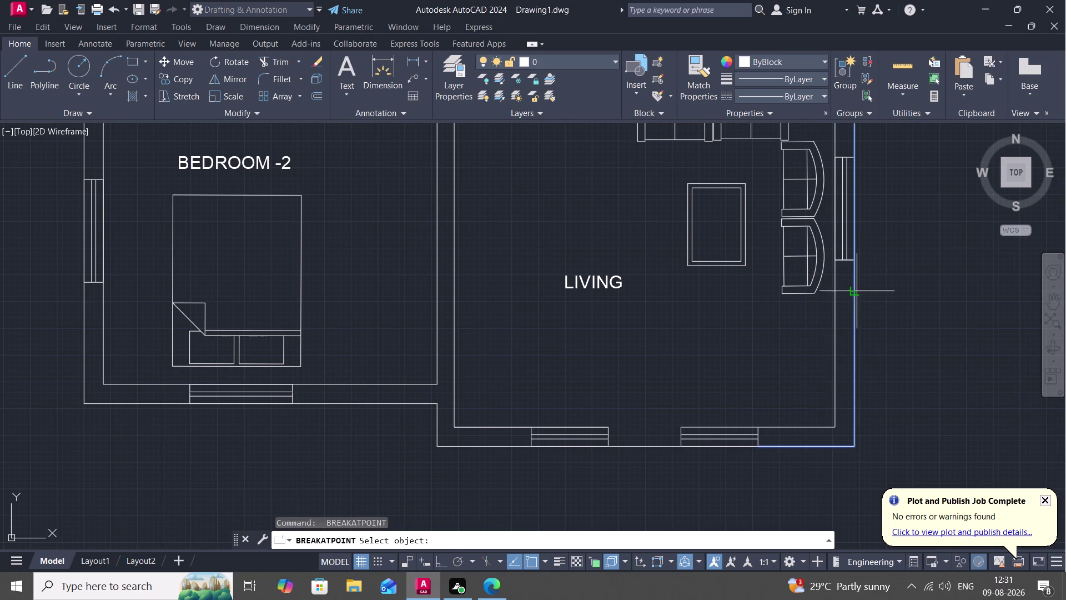
click(854, 264)
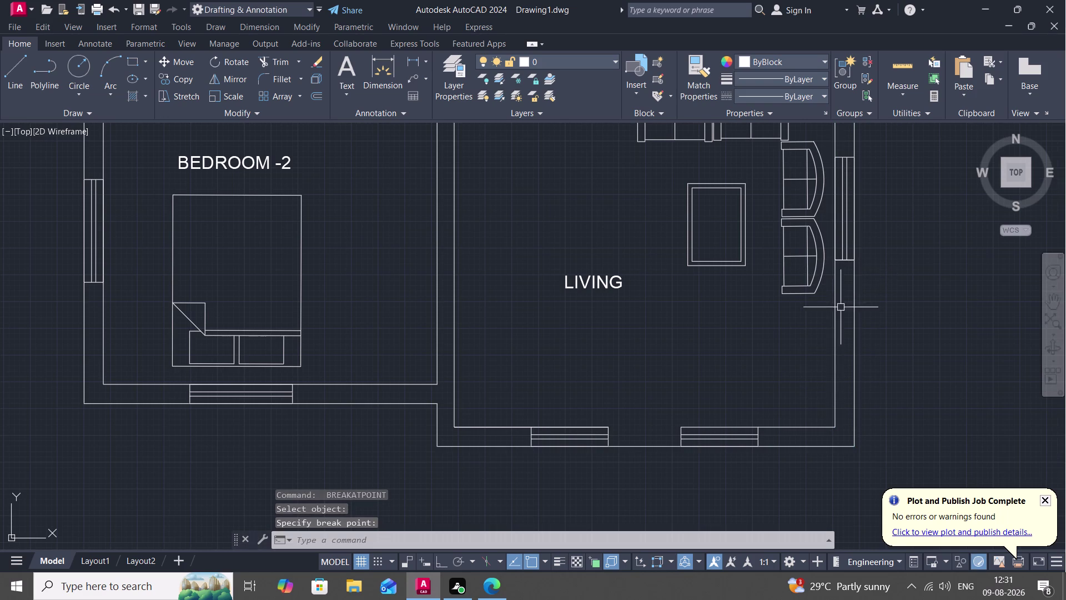
Break the right exterior wall at the window edges beside the stairs.
middle_drag(839, 307, 811, 436)
scroll(down, 3)
key(space)
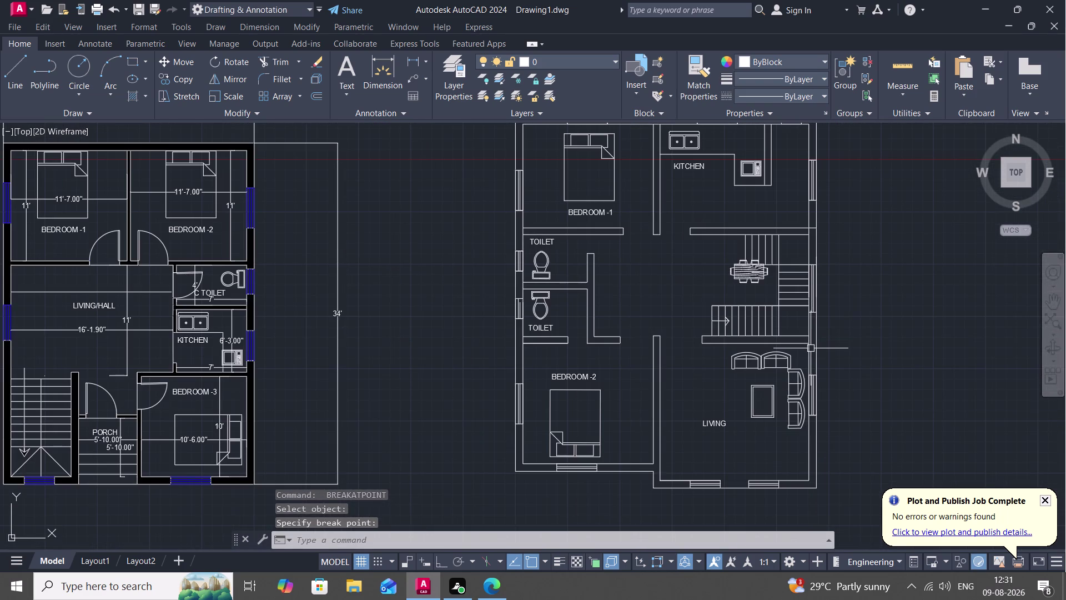
click(809, 351)
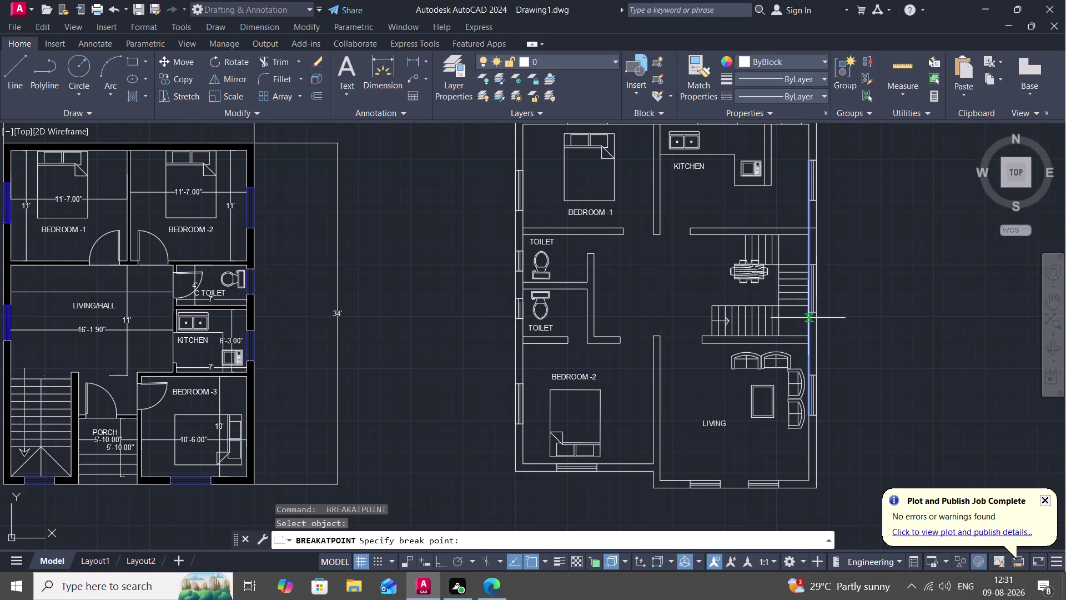
click(808, 315)
key(space)
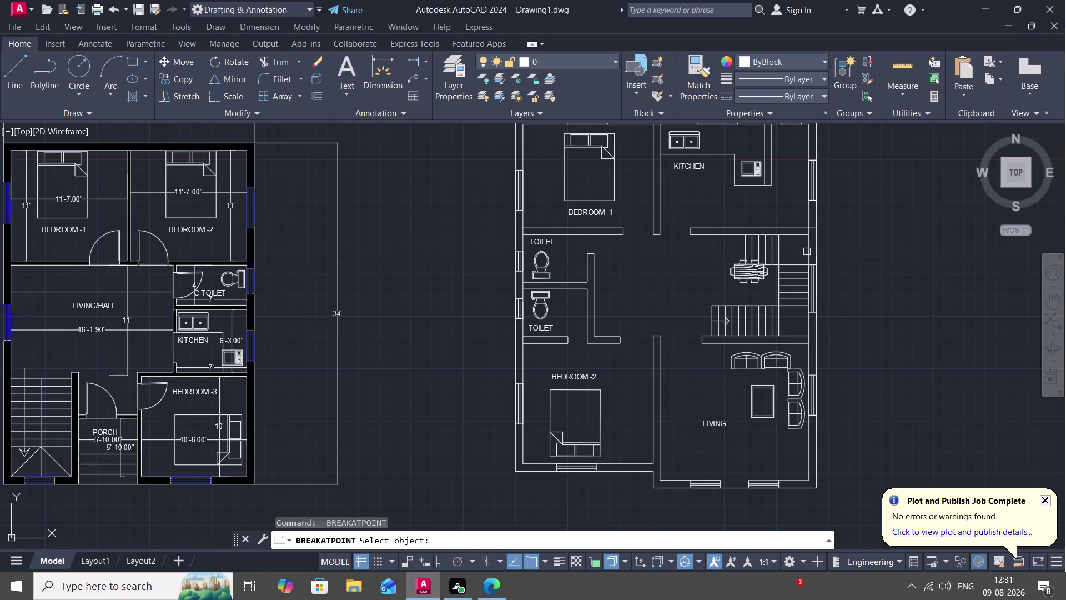
click(807, 249)
click(807, 266)
Break the right wall lines at the window edges beside BEDROOM -1.
key(space)
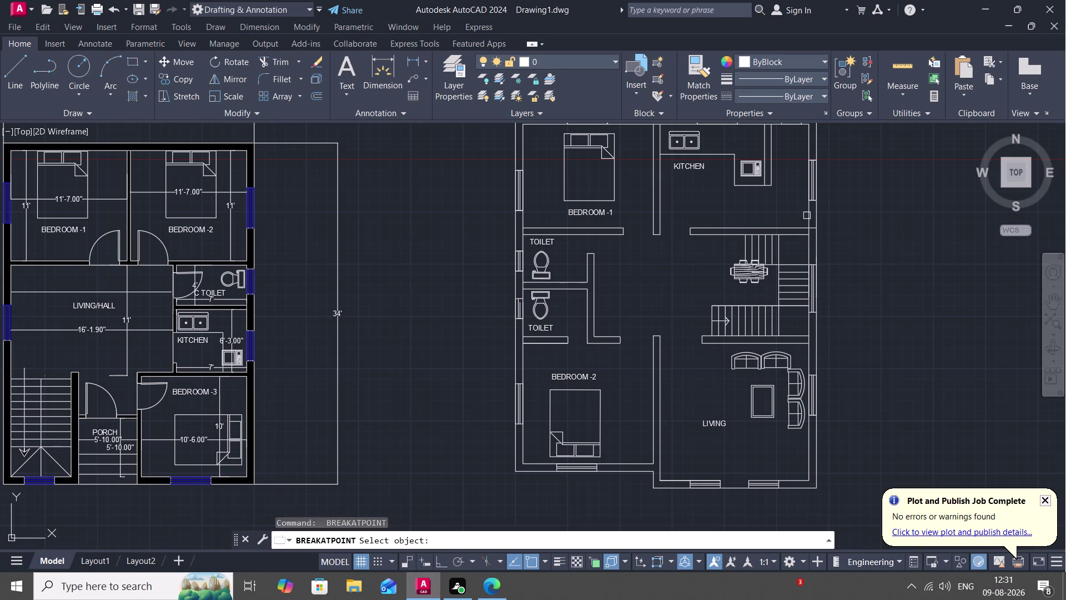
click(809, 216)
click(809, 203)
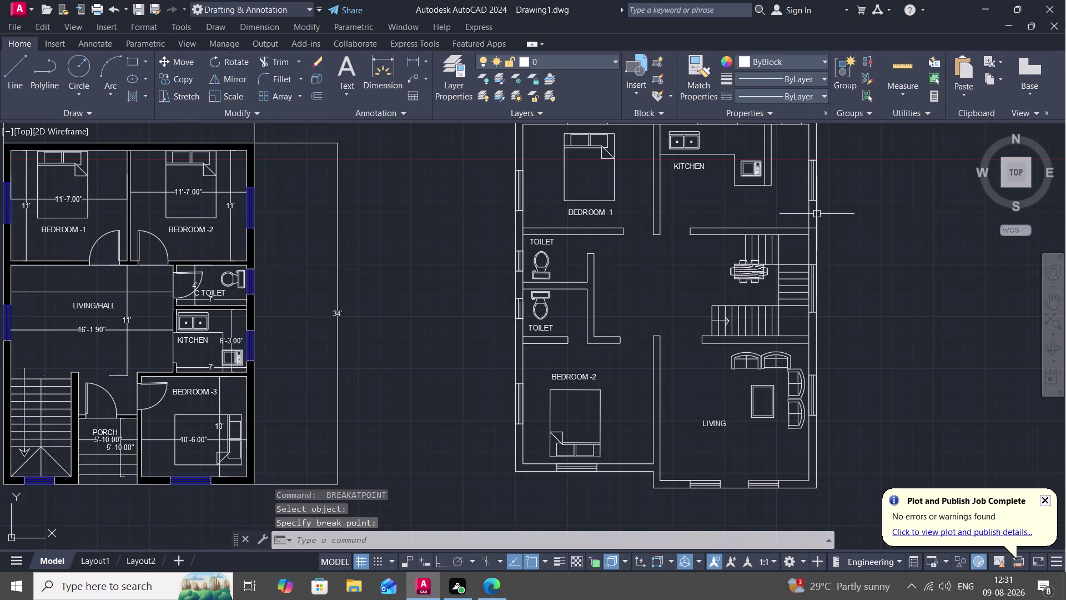
key(space)
click(816, 214)
click(817, 203)
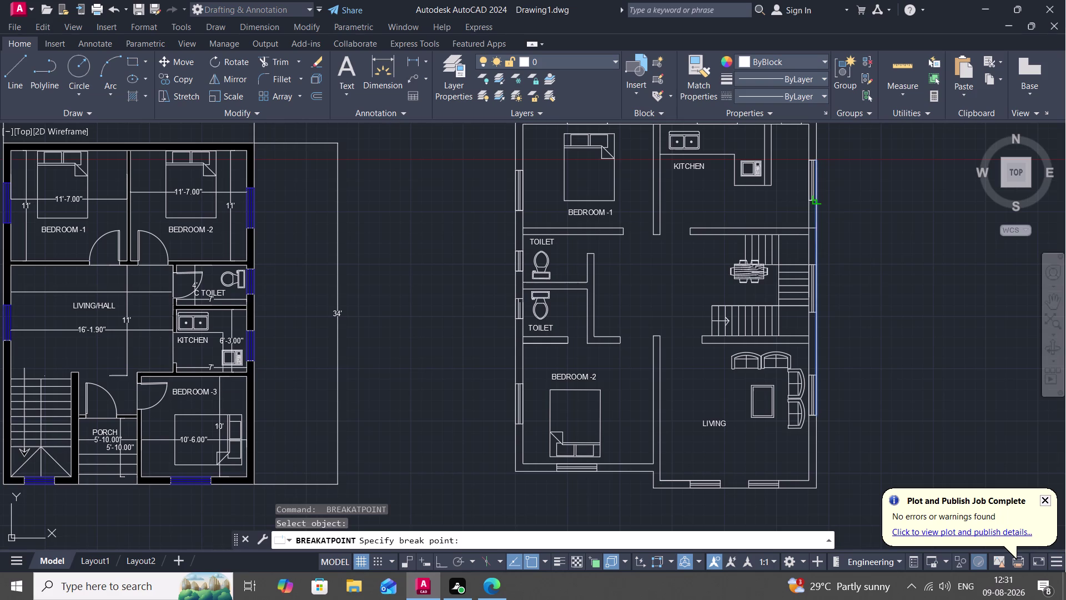
Break the right wall lines at the window edges near the stairs and living room.
key(space)
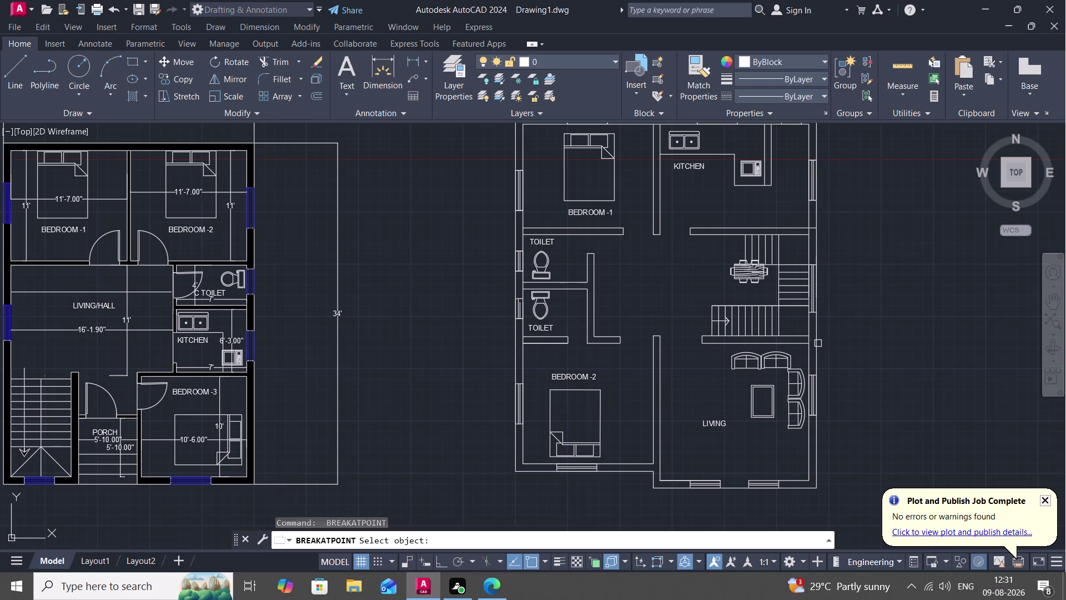
click(817, 343)
click(817, 314)
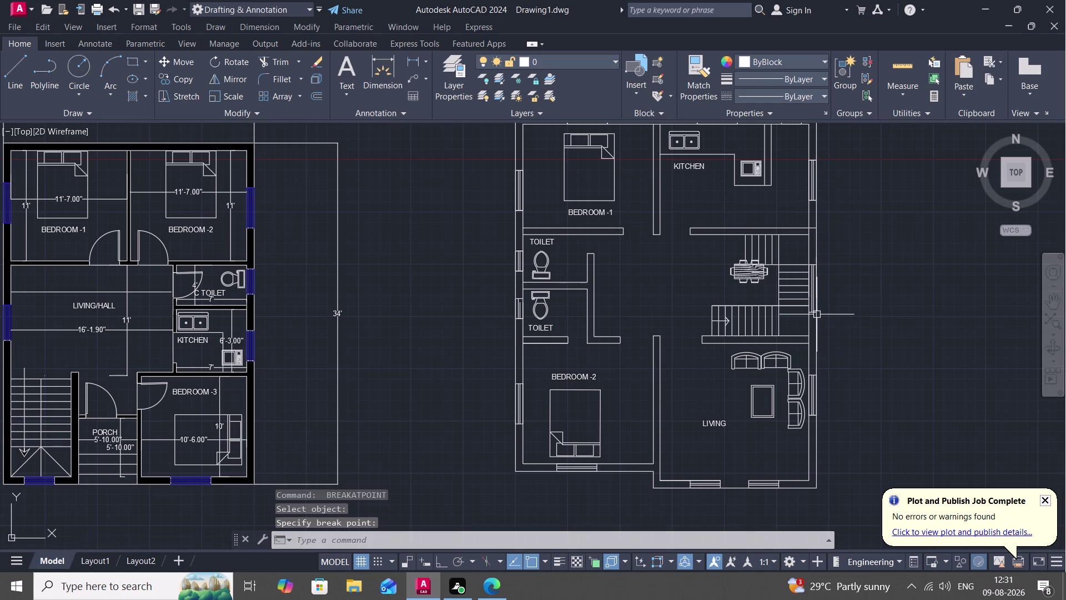
key(space)
click(816, 338)
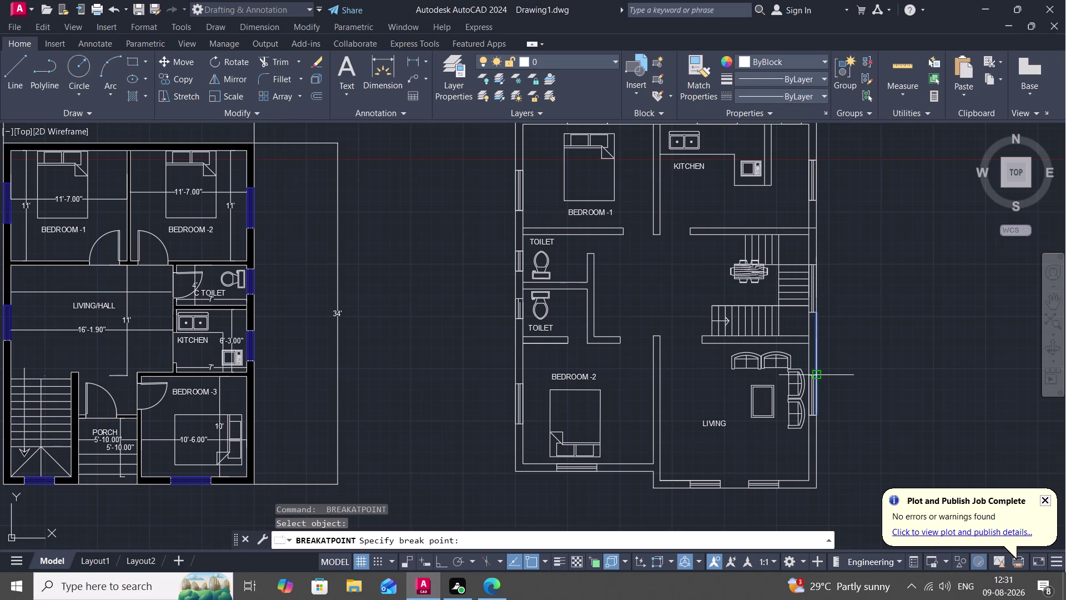
click(817, 375)
key(space)
Start the Hatch command with H, then cancel it.
scroll(down, 3)
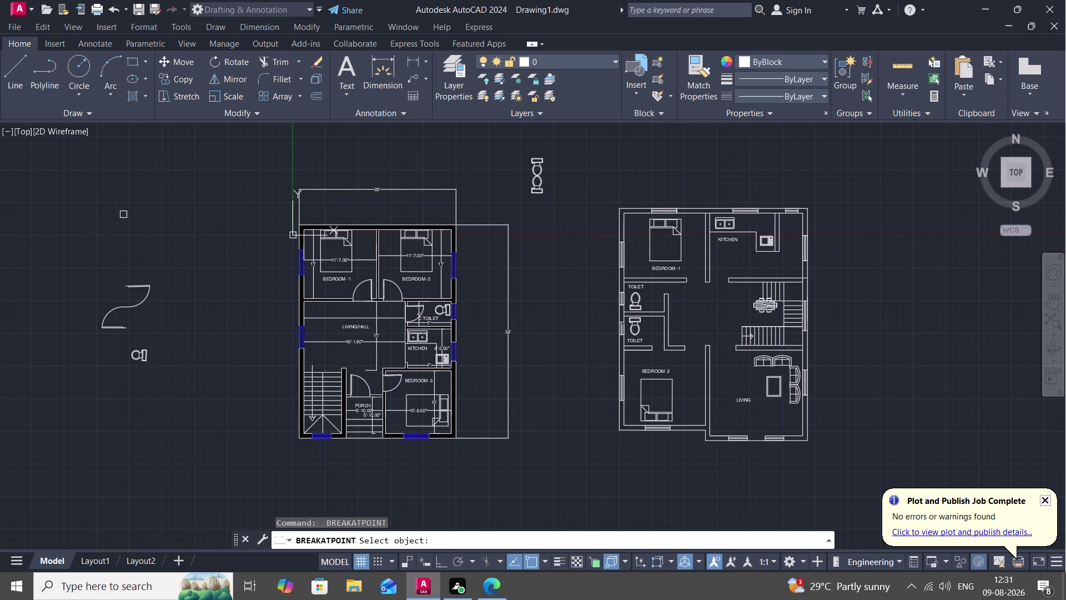
text(H)
key(space)
key(Escape)
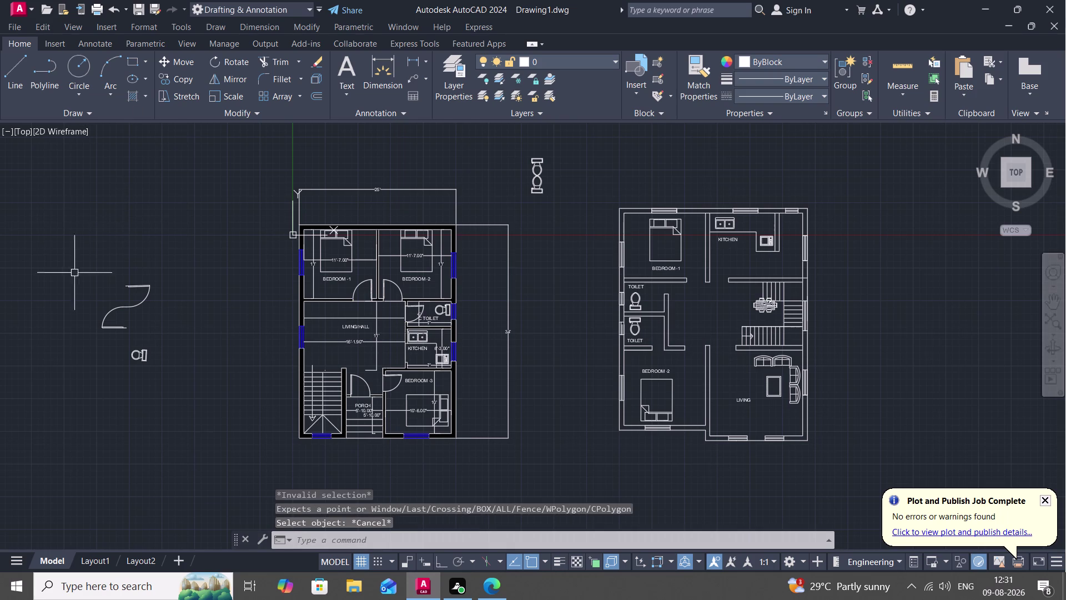
Join the four corner wall segments, including the left and top walls, into one polyline.
key(j)
key(space)
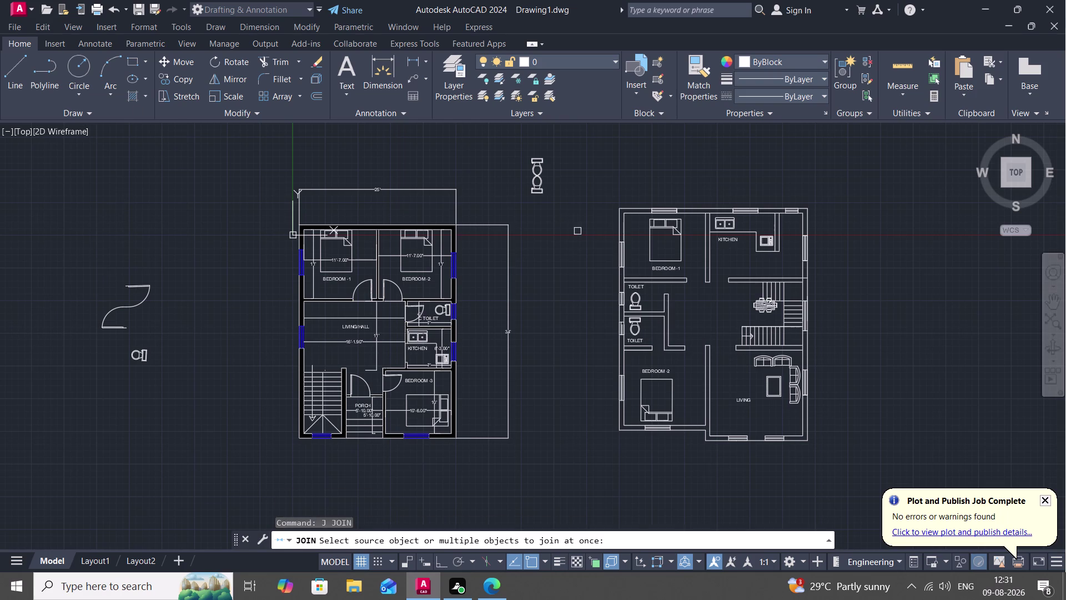
scroll(up, 3)
middle_drag(583, 236, 521, 360)
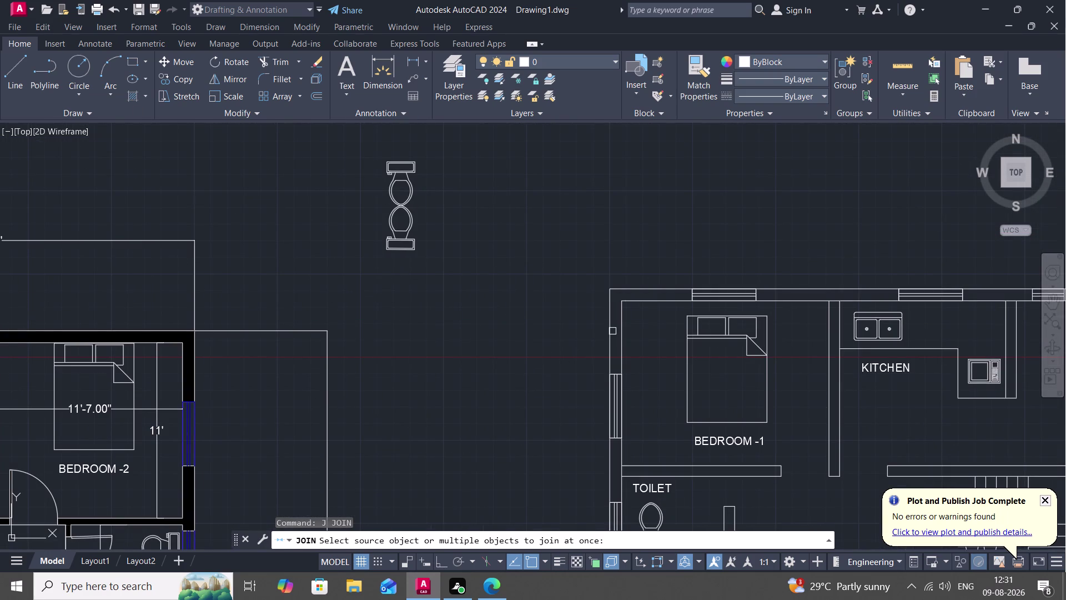
click(609, 325)
click(621, 332)
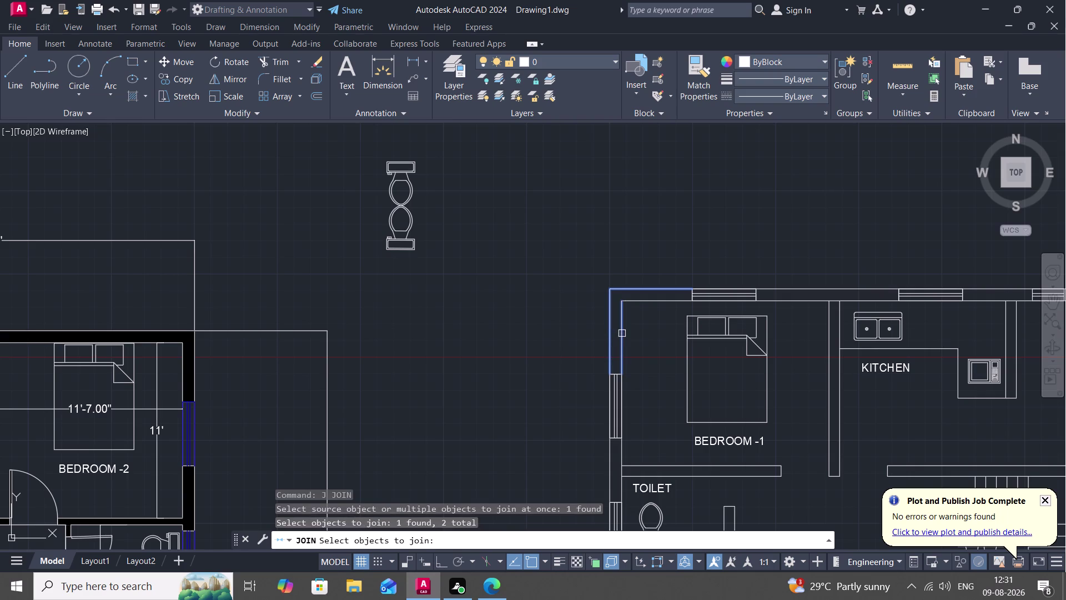
click(643, 304)
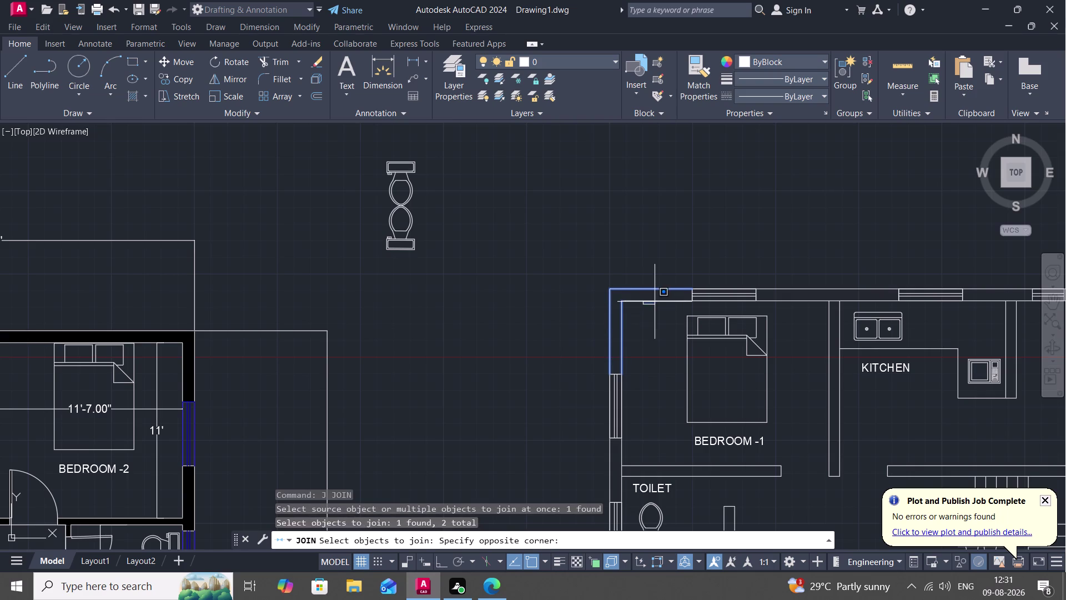
key(Escape)
click(666, 302)
scroll(up, 3)
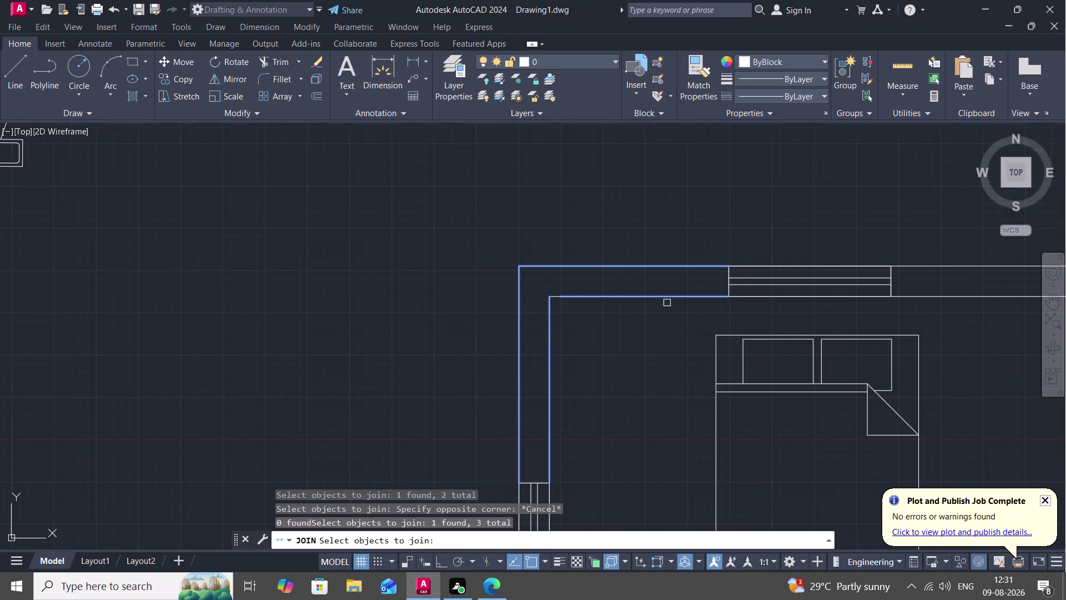
click(727, 292)
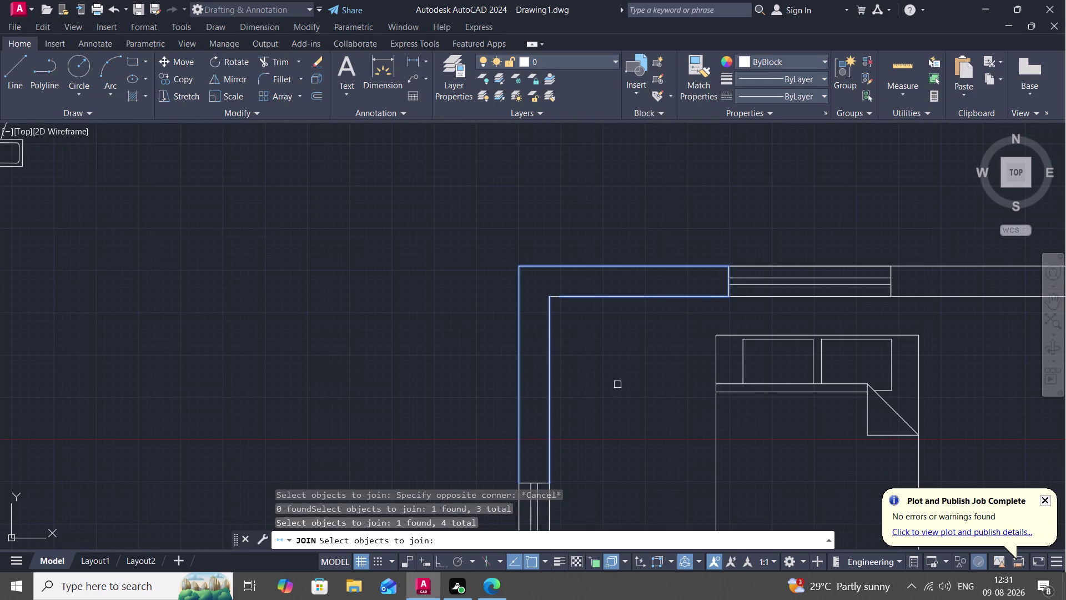
middle_drag(606, 395, 596, 324)
click(533, 412)
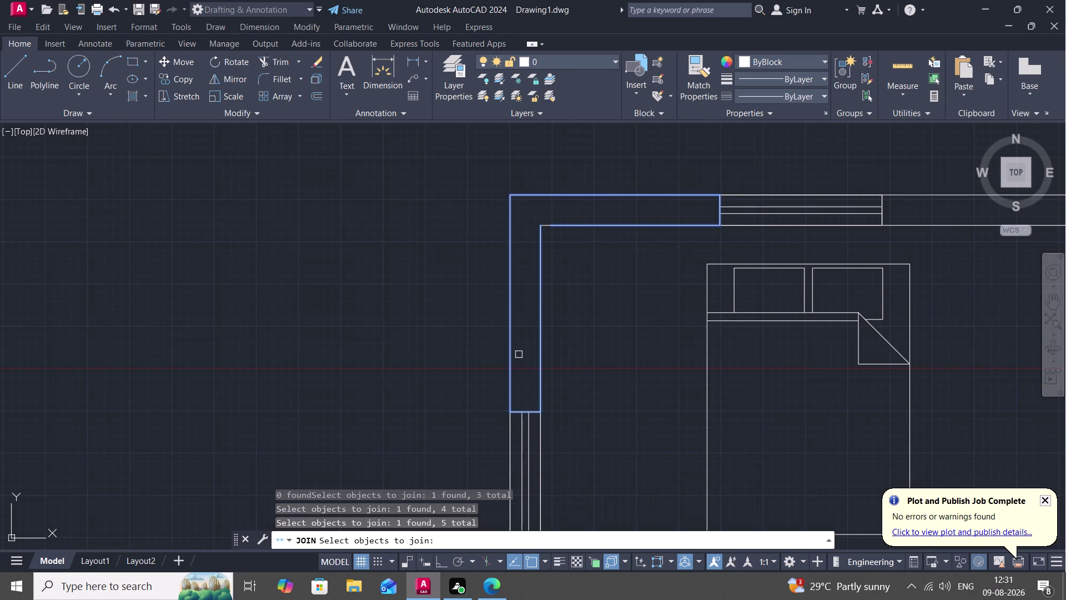
key(Return)
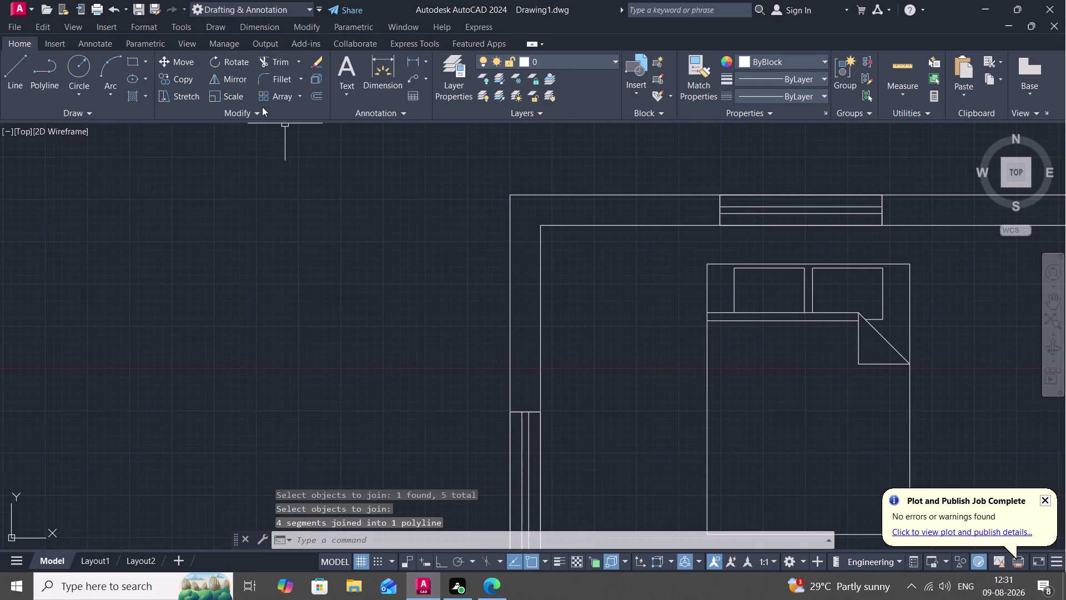
Try a purple solid hatch on the top-left corner wall, then cancel the failed fill.
key(h)
key(space)
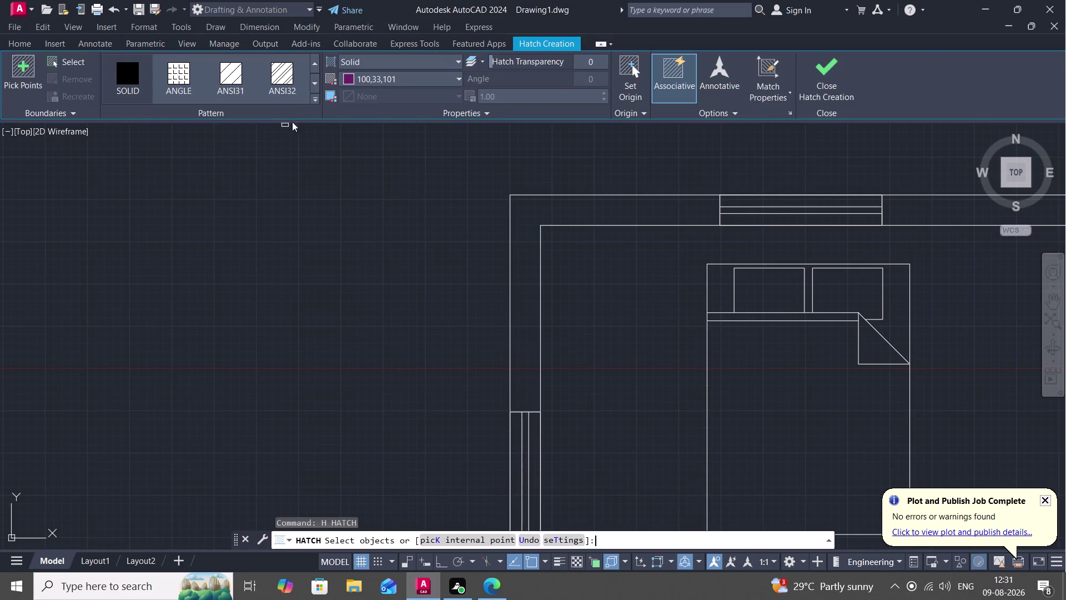
click(391, 78)
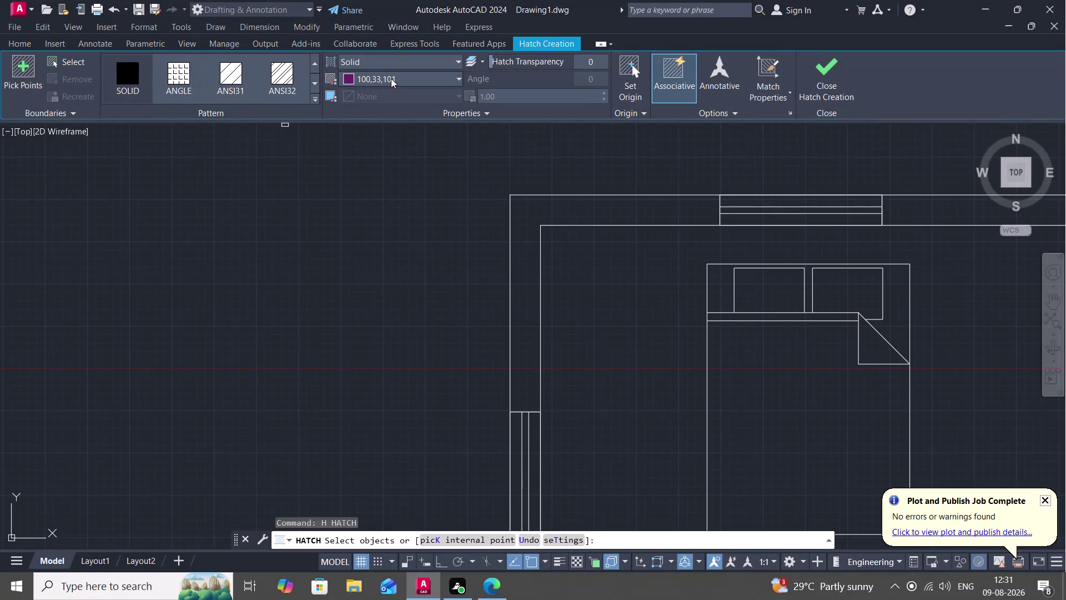
click(391, 78)
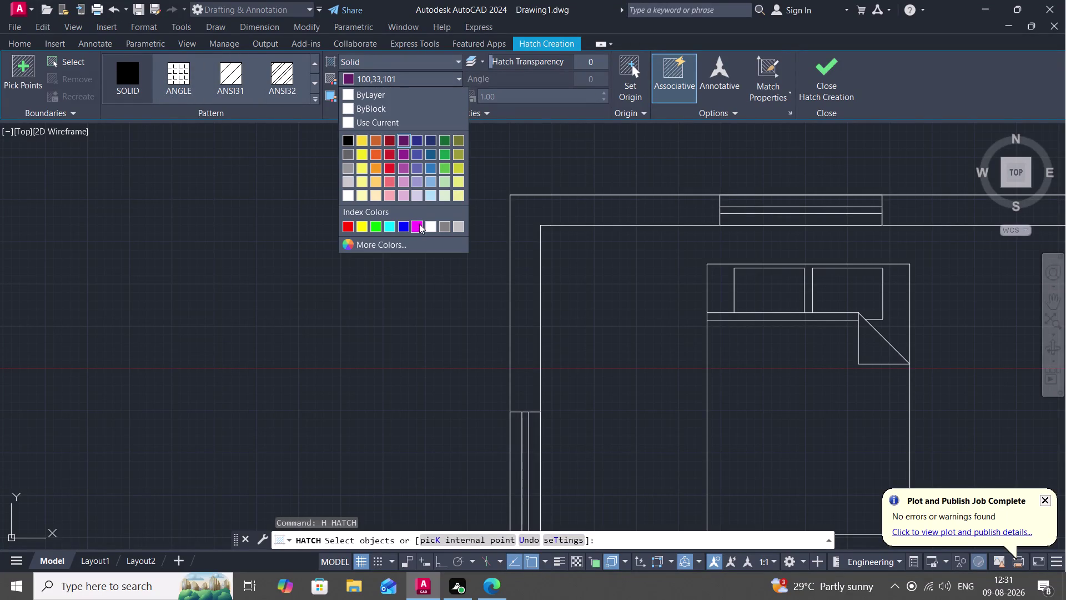
click(405, 150)
click(509, 240)
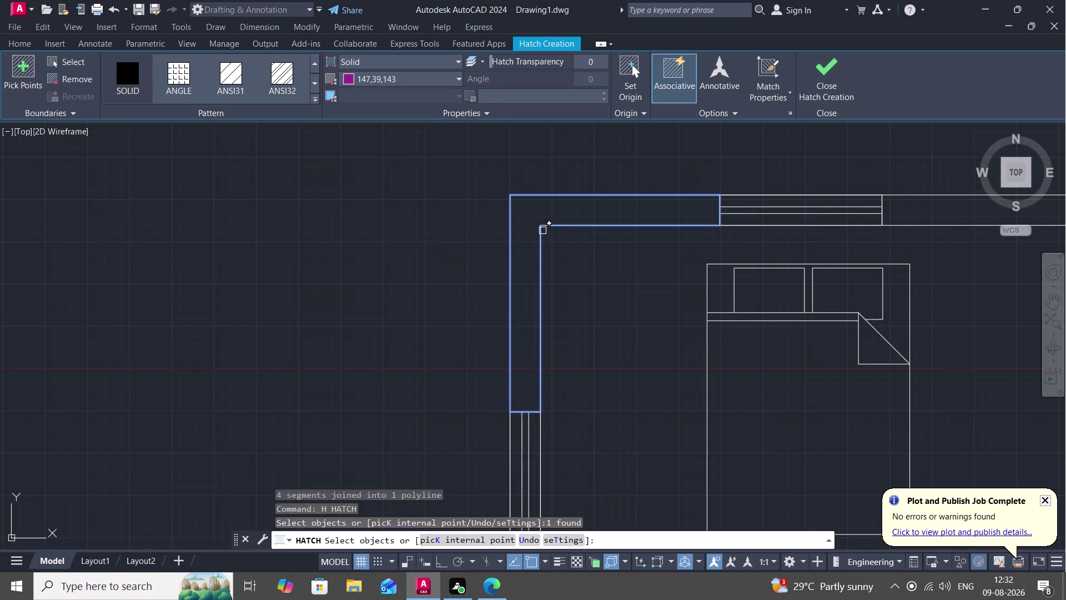
click(542, 229)
scroll(up, 3)
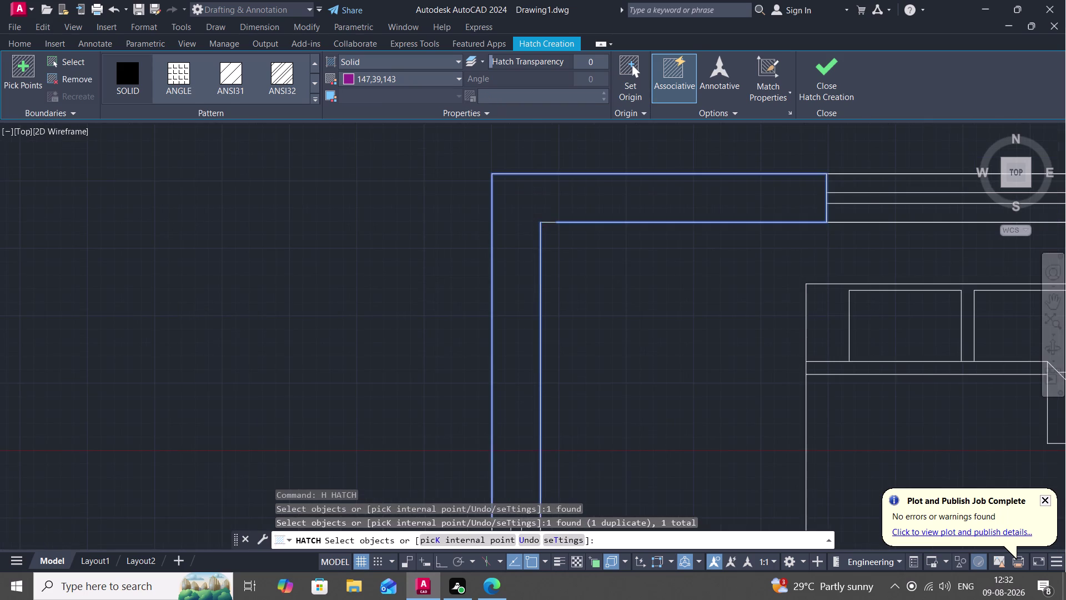
key(Escape)
key(l)
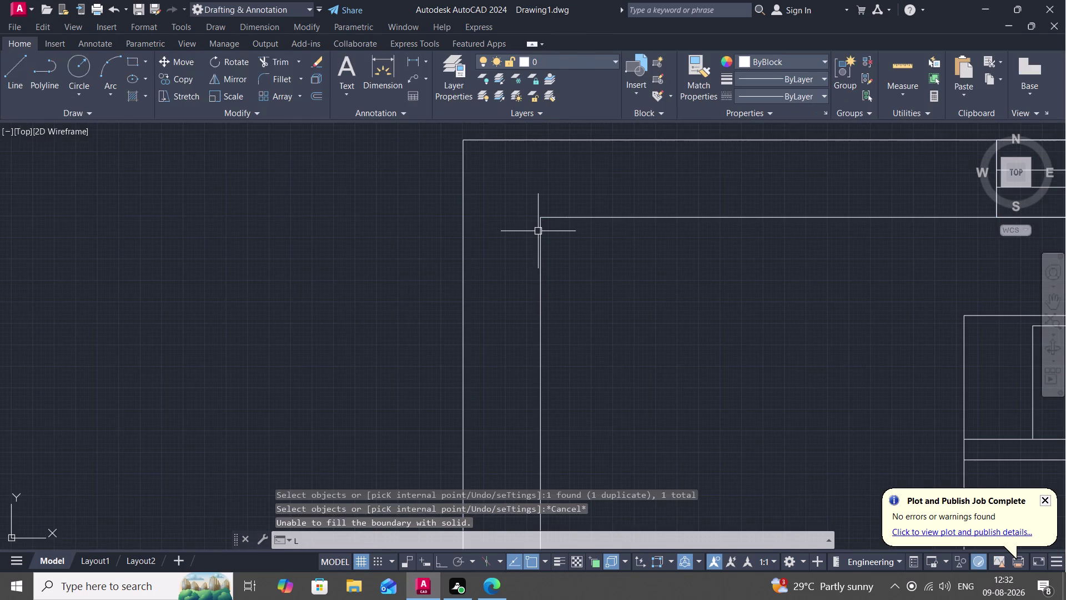
key(Escape)
Join the top-left corner wall lines into one polyline with JOIN.
text(J)
key(space)
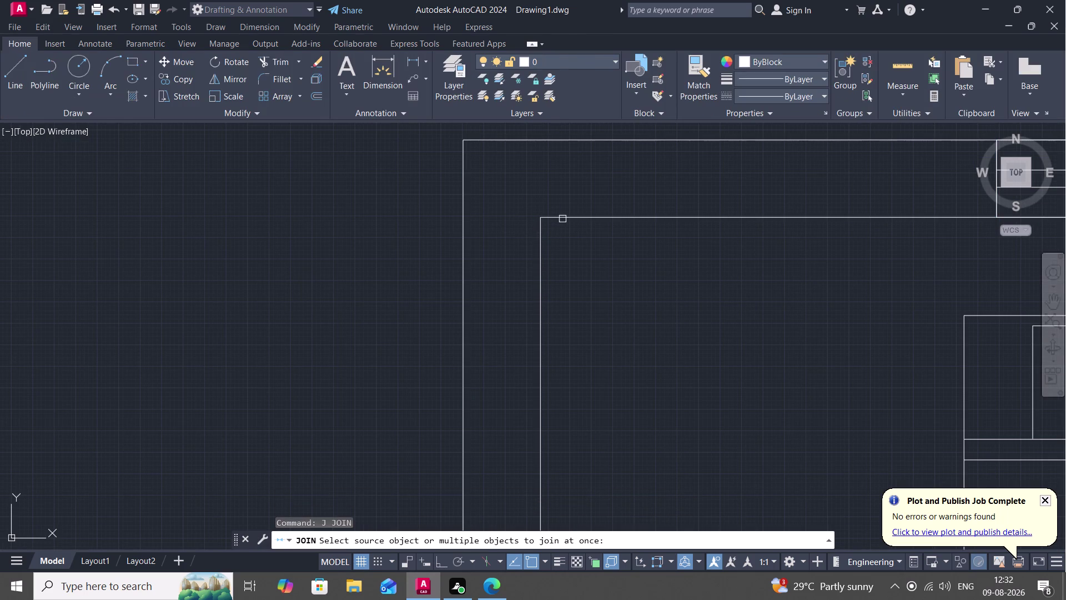
click(562, 219)
click(587, 219)
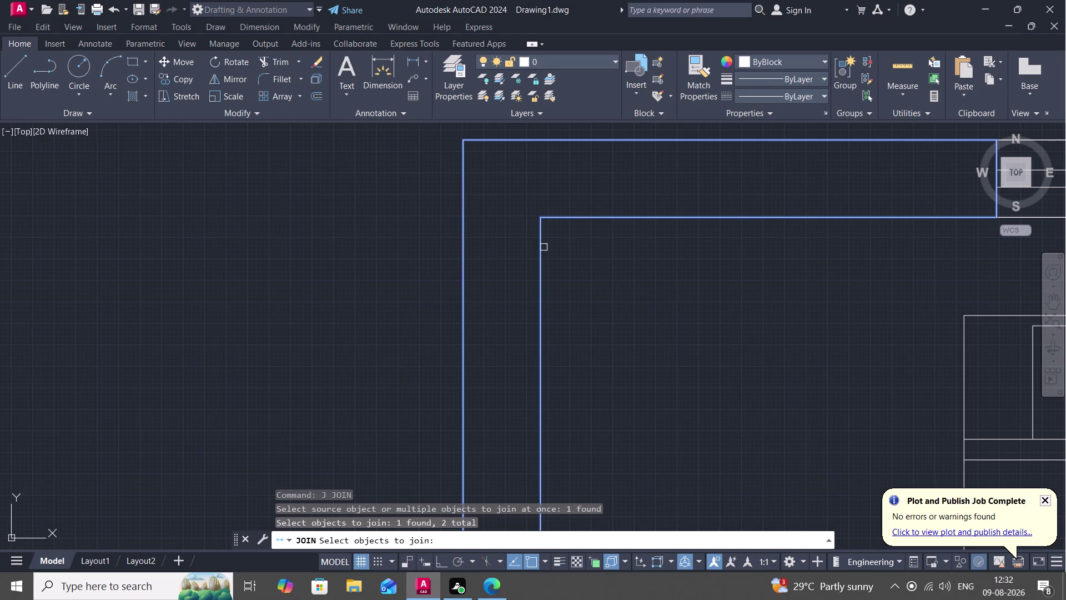
key(Return)
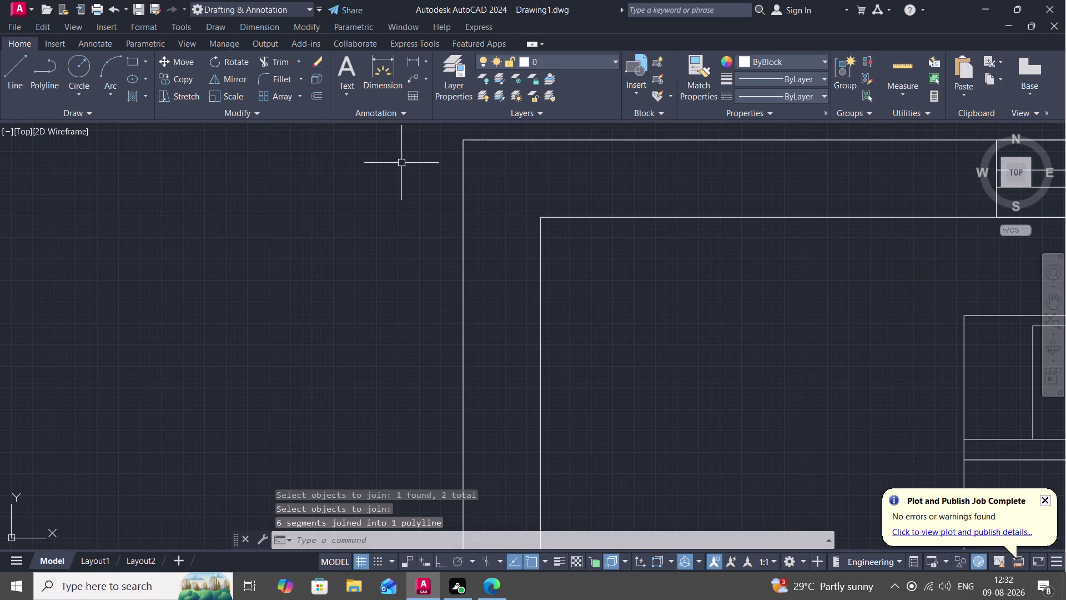
Fill the joined corner wall with solid purple hatch (147,39,143).
key(h)
key(space)
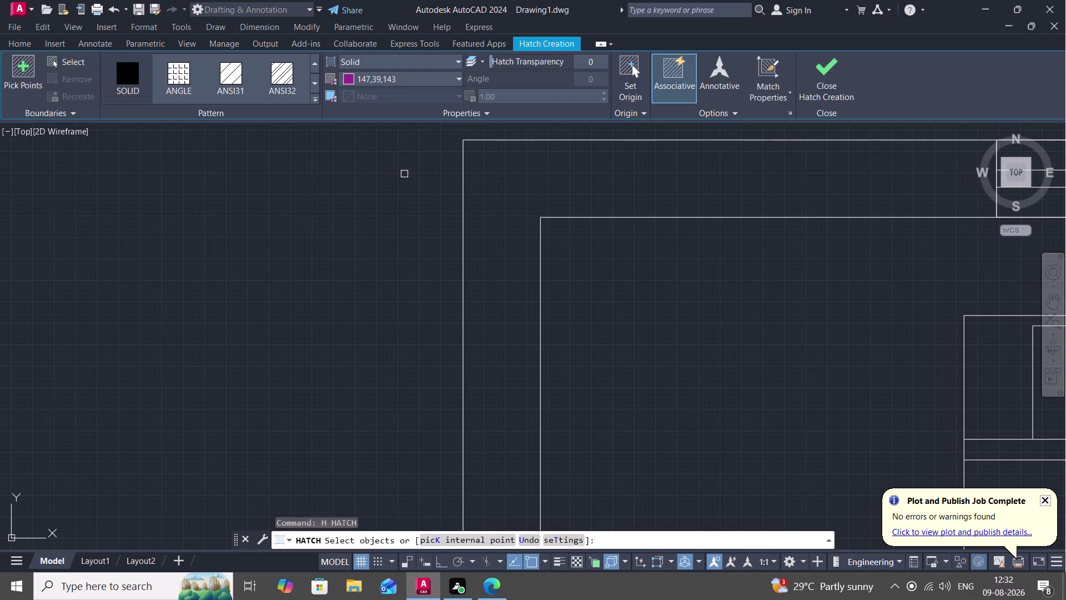
click(463, 235)
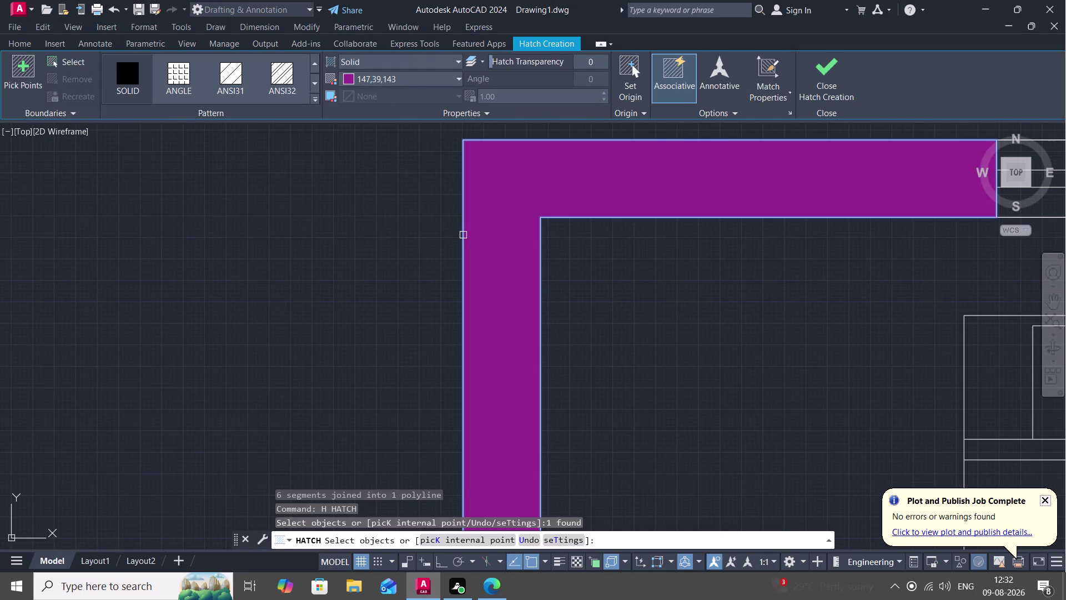
key(Escape)
scroll(down, 3)
scroll(down, 3)
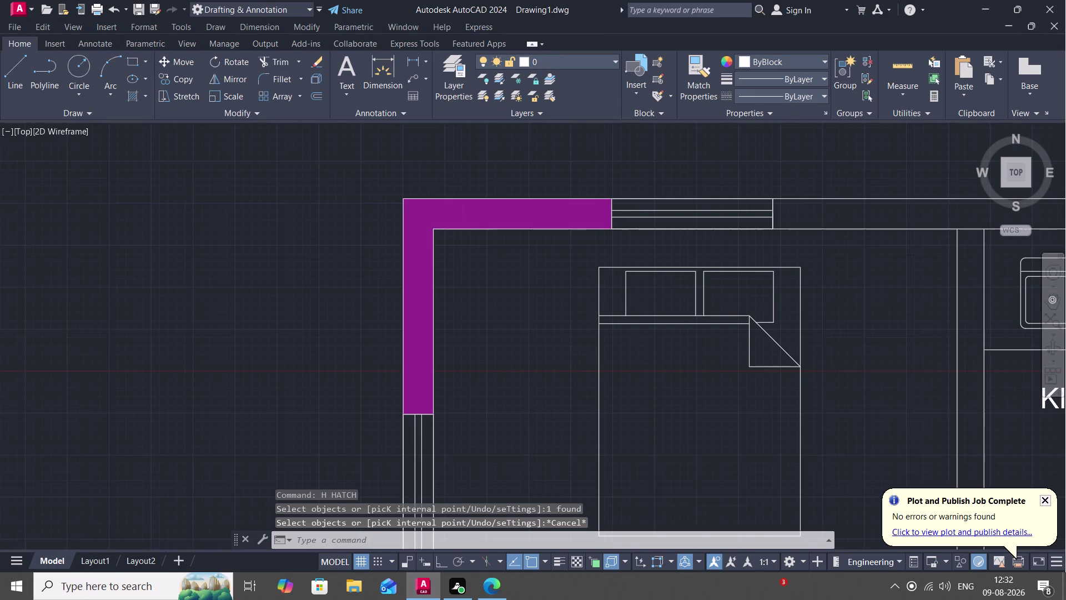
middle_drag(365, 237, 398, 139)
Split the left wall line by the TOILET at the window edge with BREAKATPOINT.
key(j)
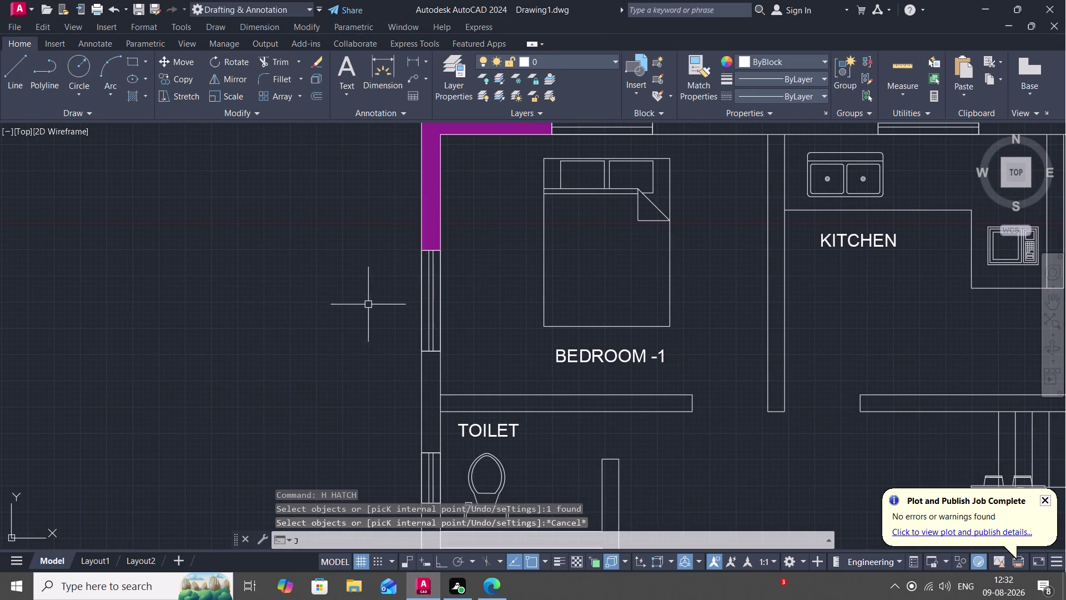
key(space)
click(421, 393)
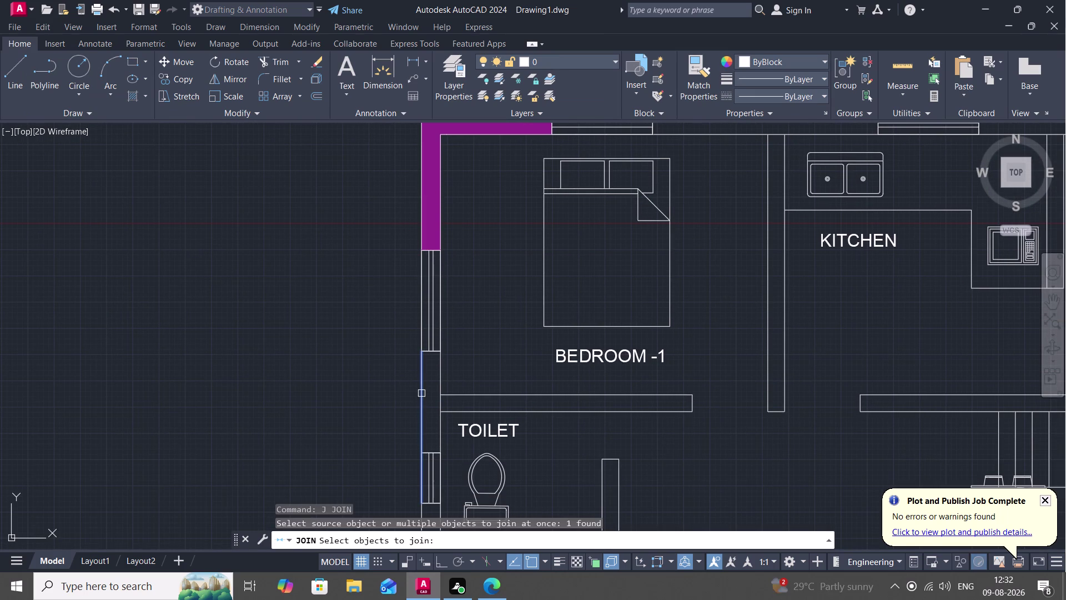
key(Escape)
key(b)
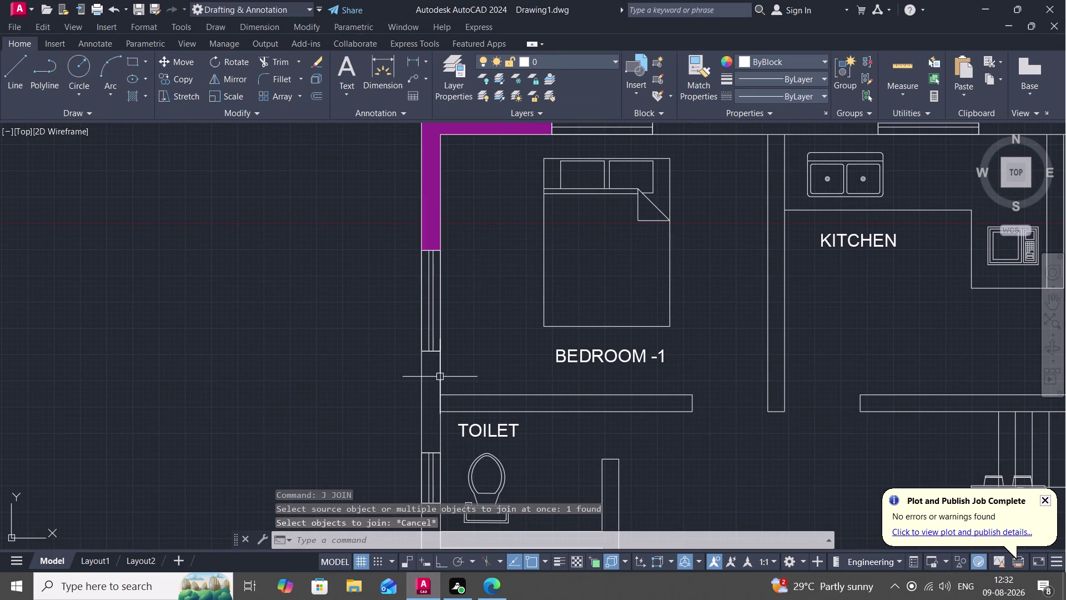
text(RE)
key(a)
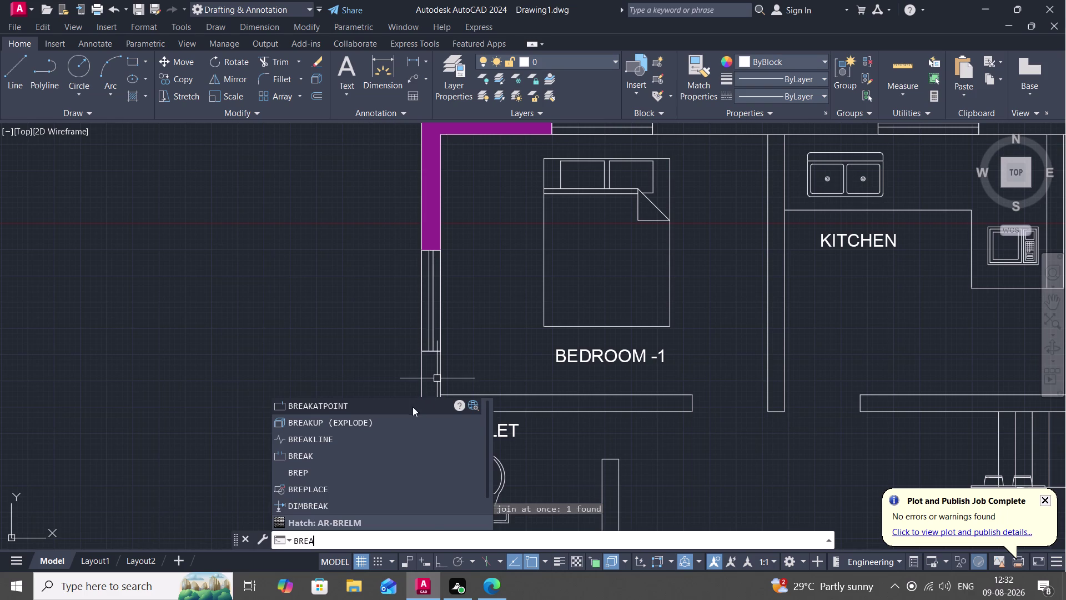
key(space)
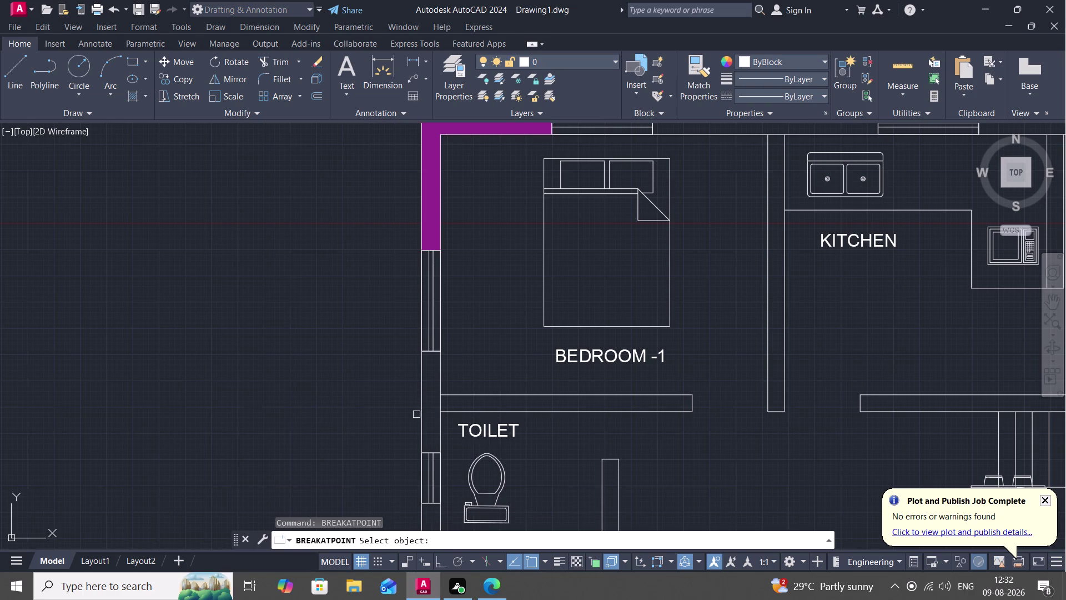
click(422, 411)
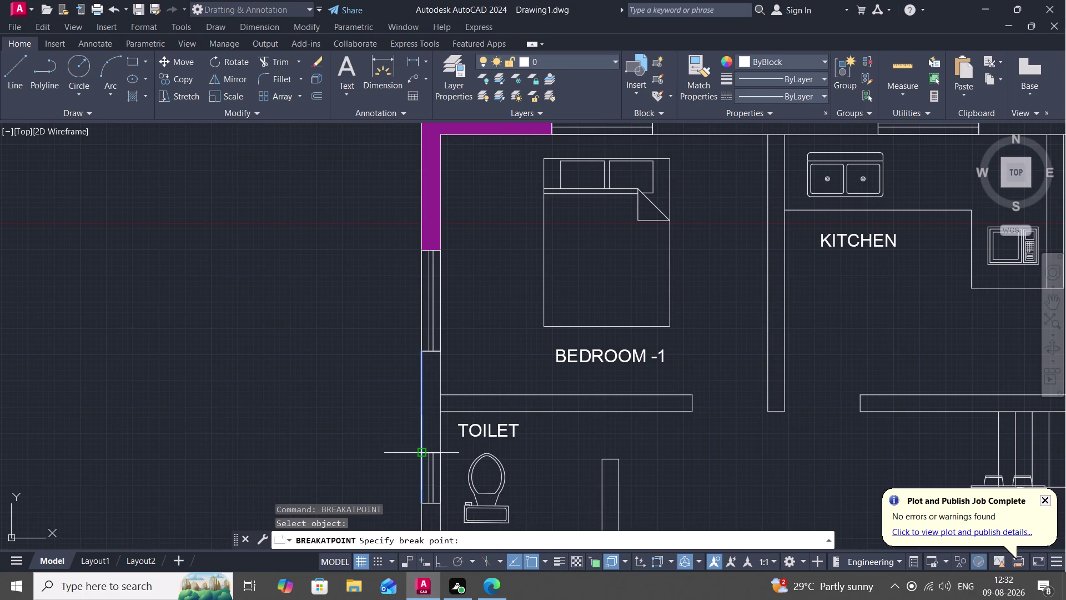
click(420, 451)
key(space)
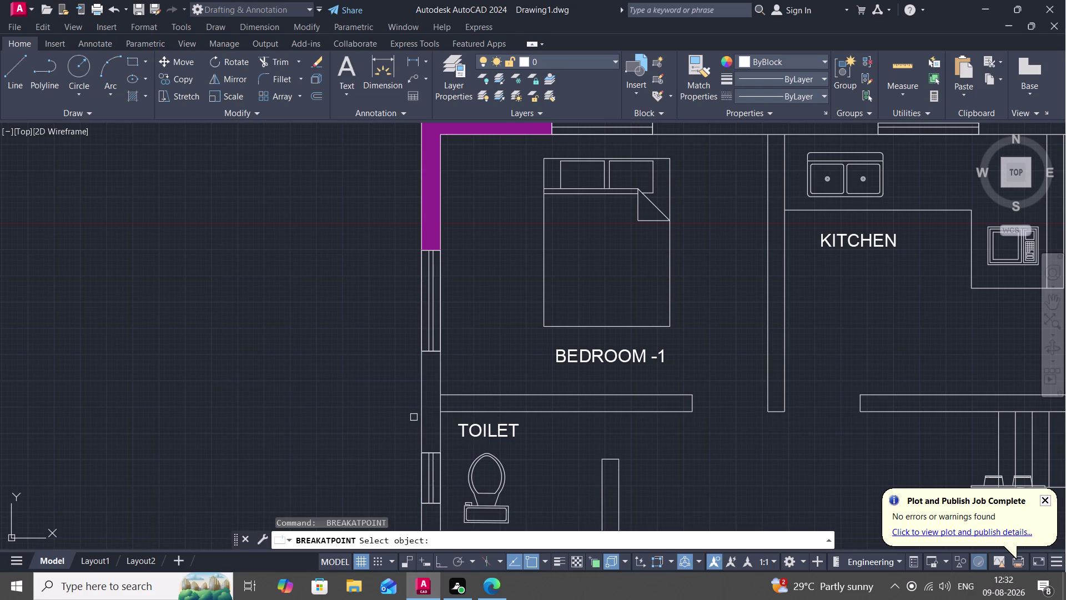
key(Escape)
Join the four left wall lines between BEDROOM -1 and TOILET into one polyline.
text(L)
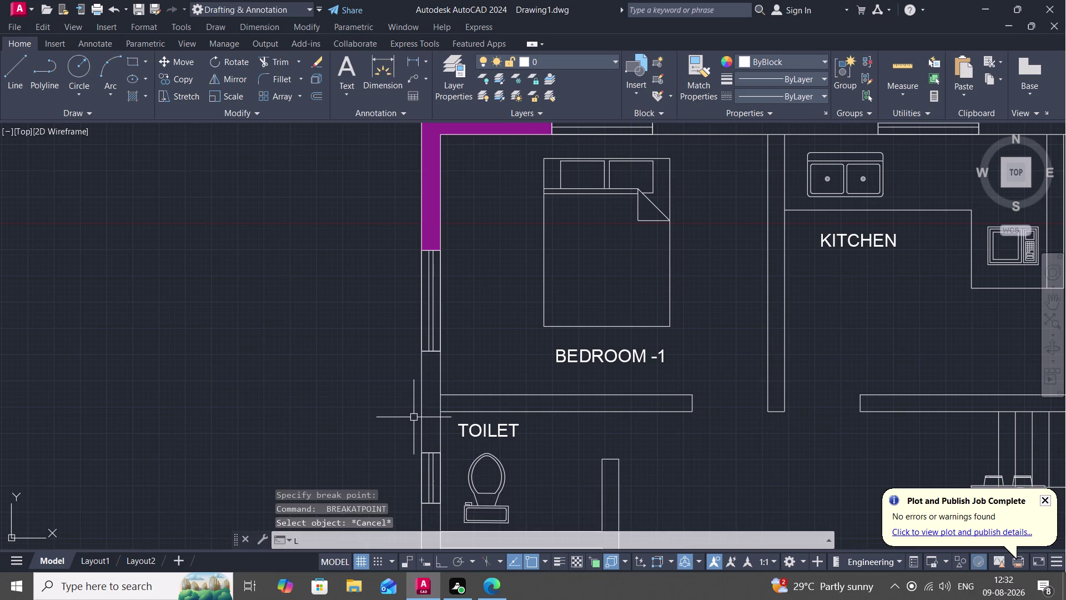
key(space)
key(Escape)
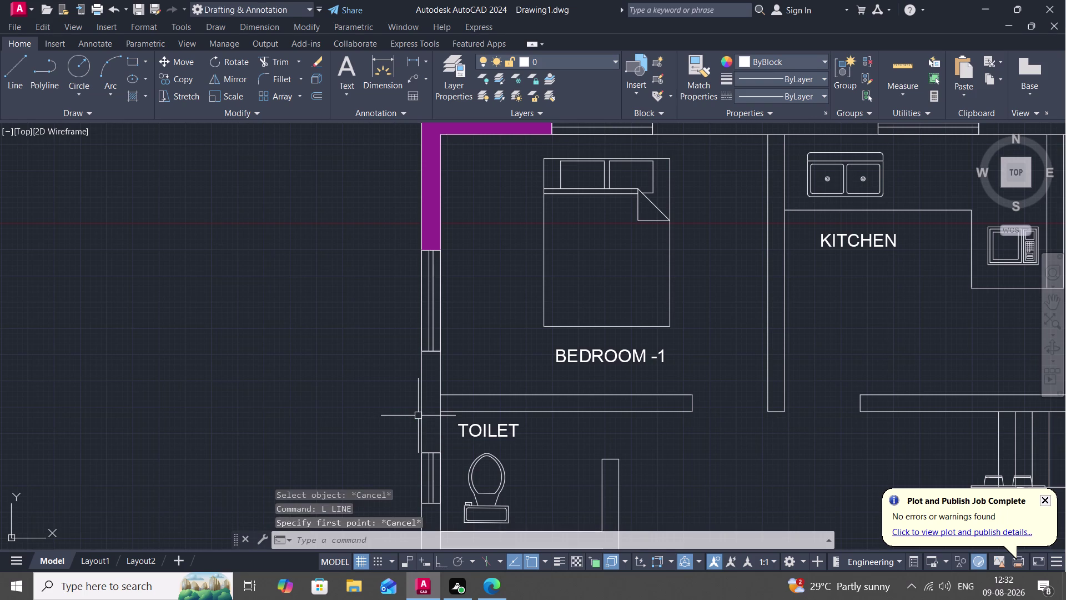
text(J)
key(space)
key(space)
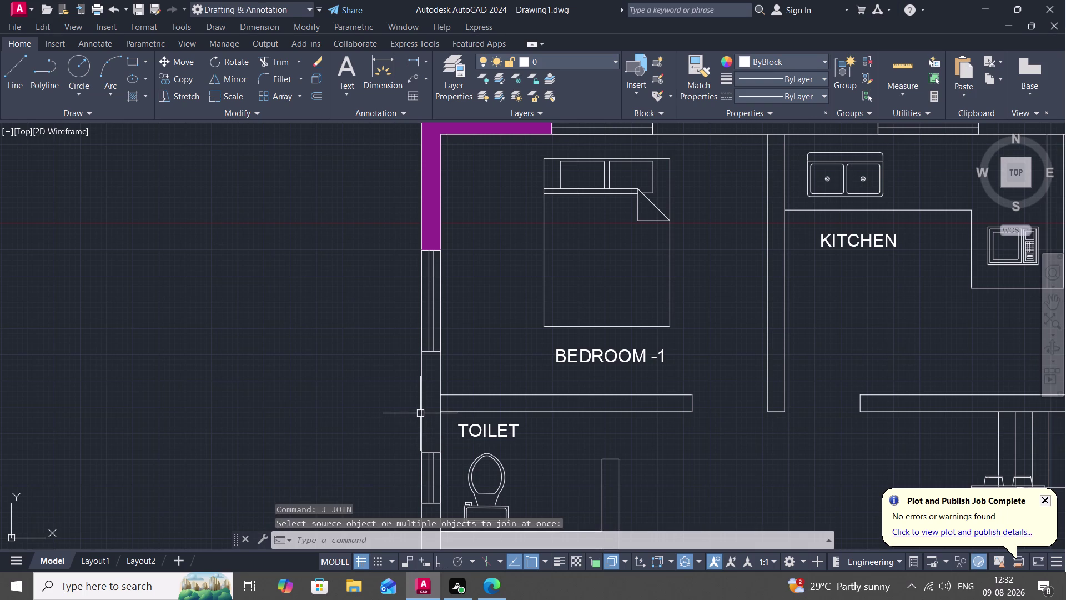
text(J)
key(space)
click(420, 413)
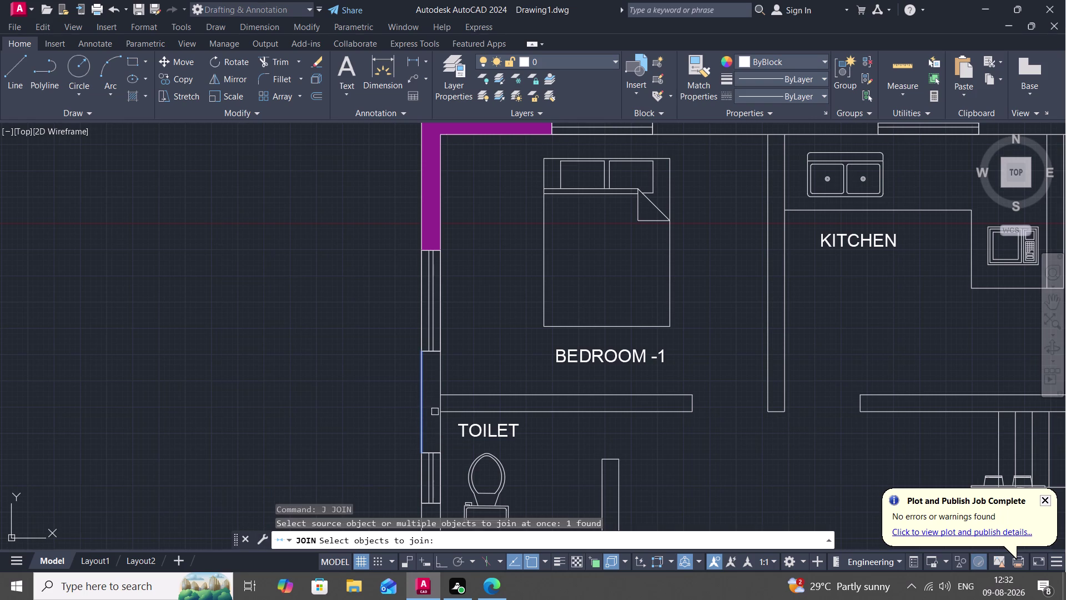
click(440, 419)
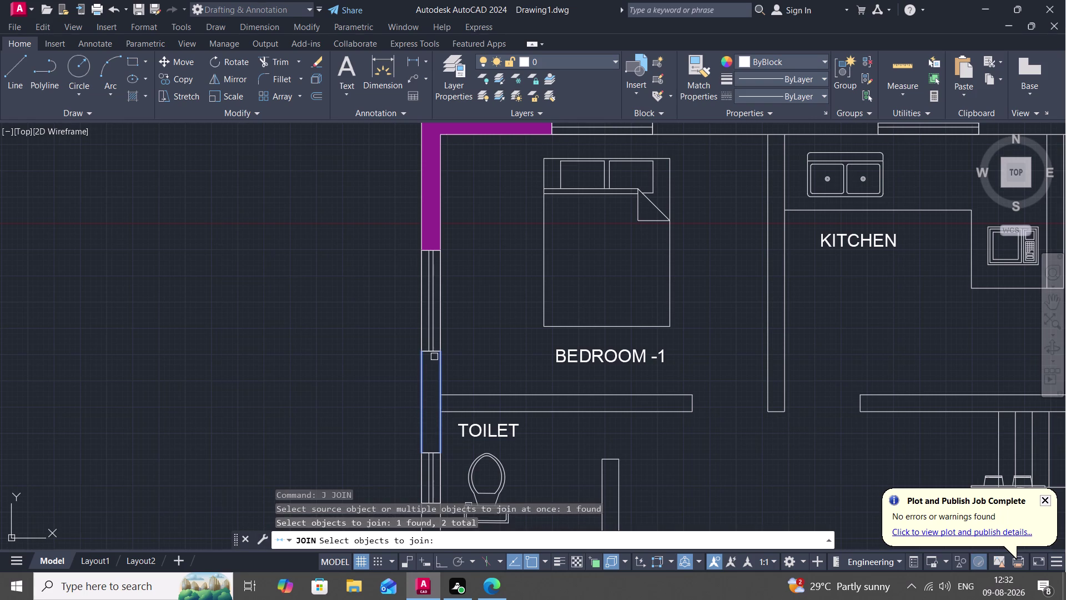
scroll(up, 3)
click(438, 347)
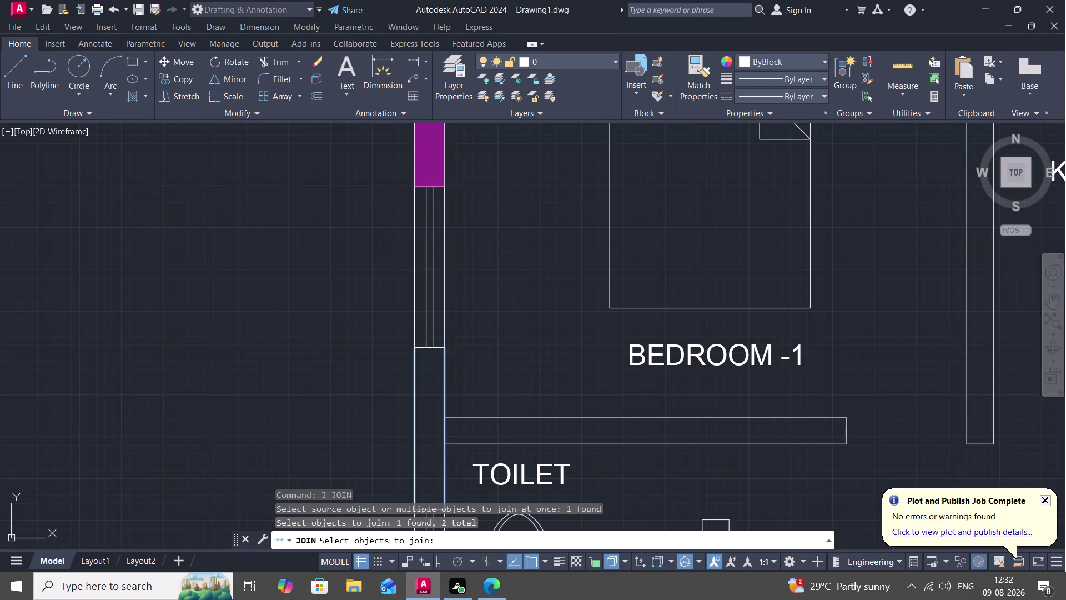
middle_drag(432, 374, 429, 258)
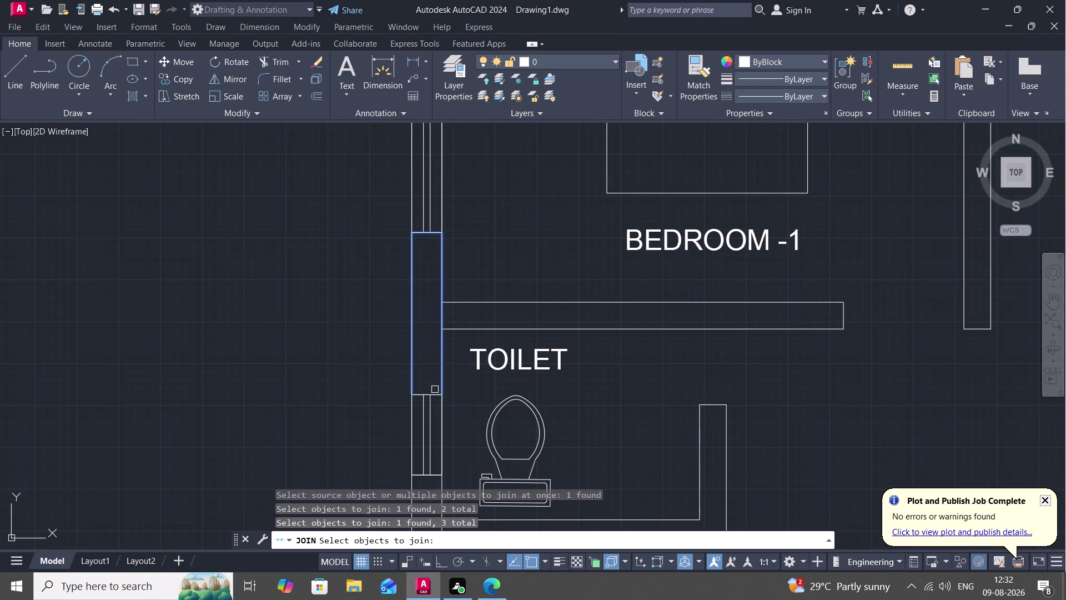
click(435, 395)
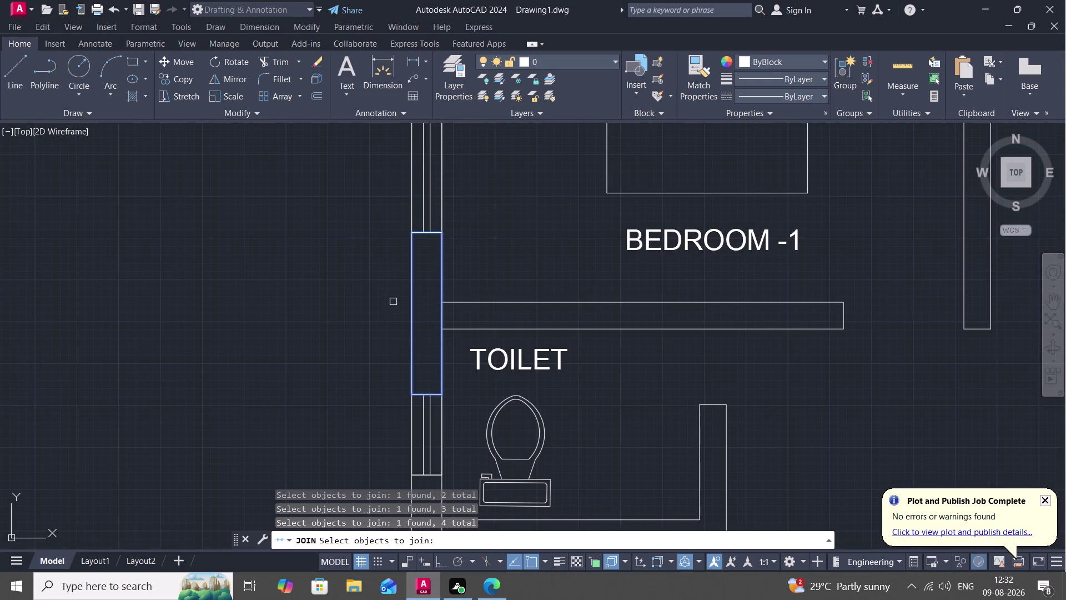
key(Return)
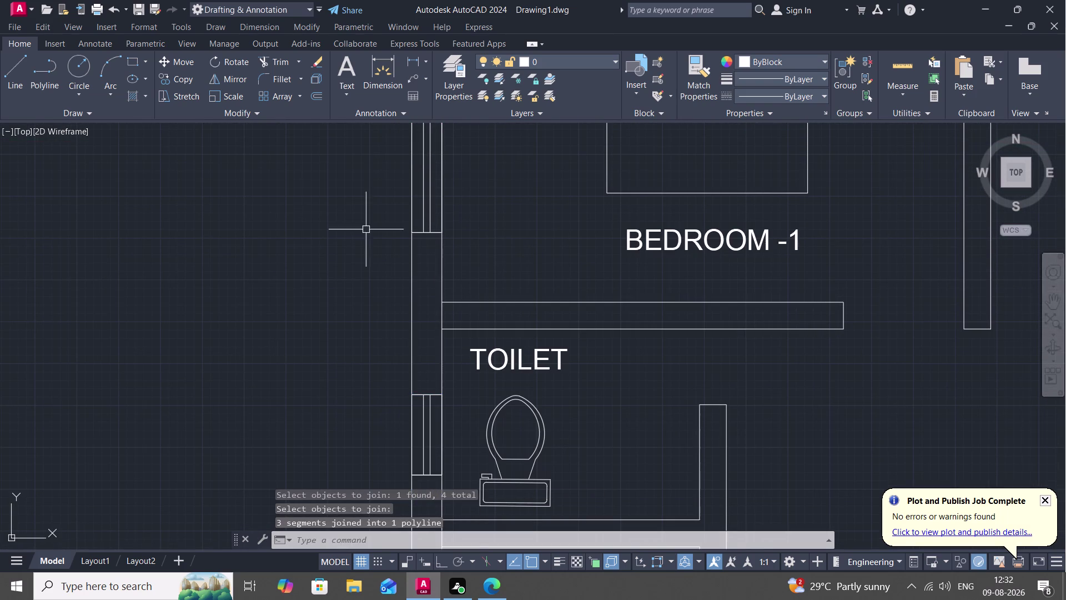
Start a hatch fill for the joined wall piece and bring up its colour choices.
key(h)
key(space)
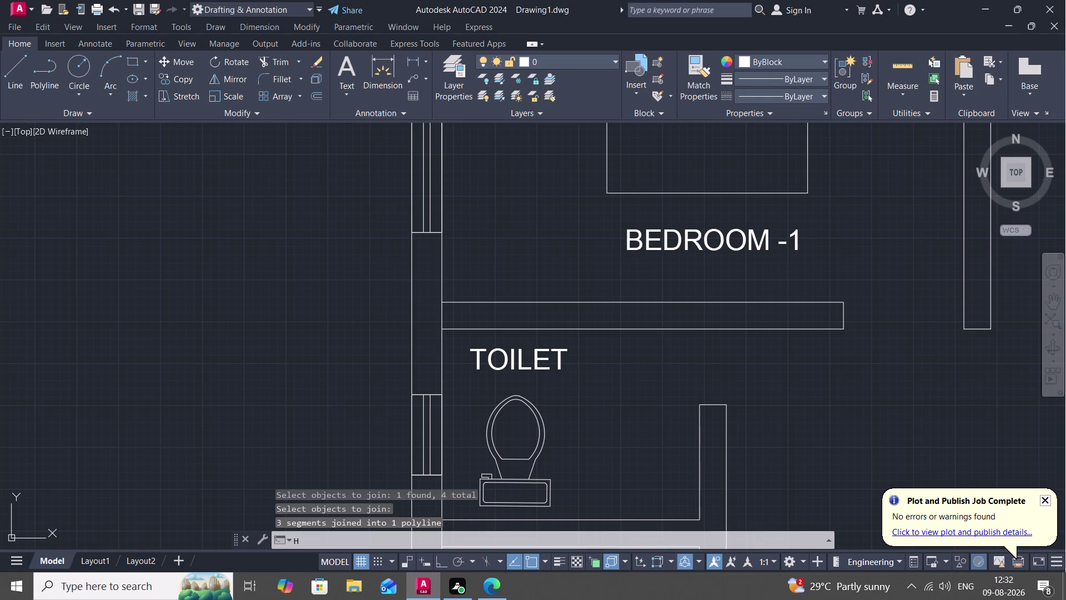
click(354, 79)
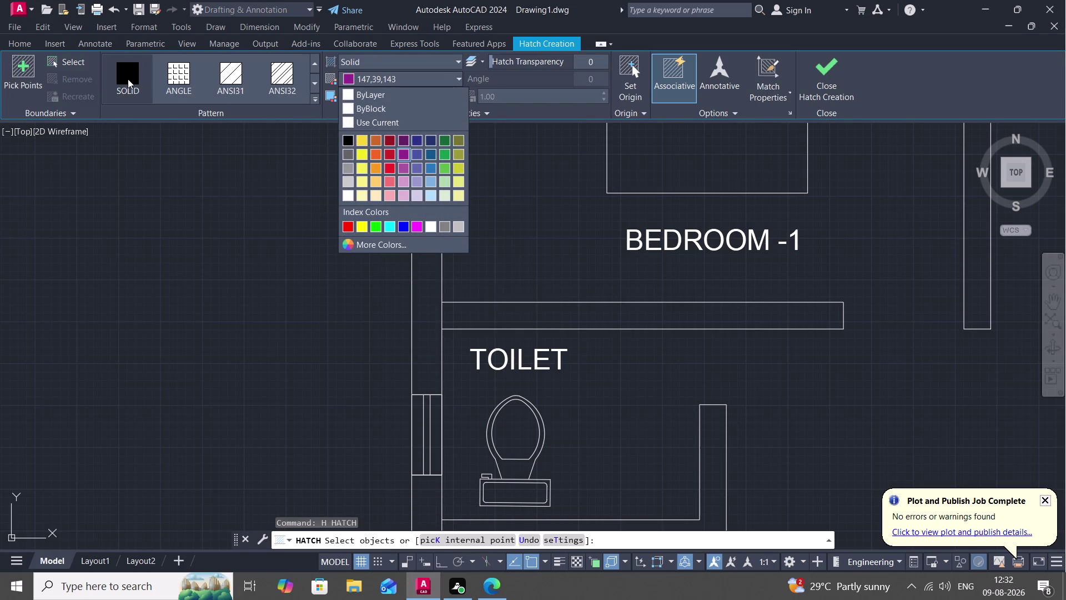
Fill the joined left wall piece beside the TOILET with purple solid hatch.
click(120, 78)
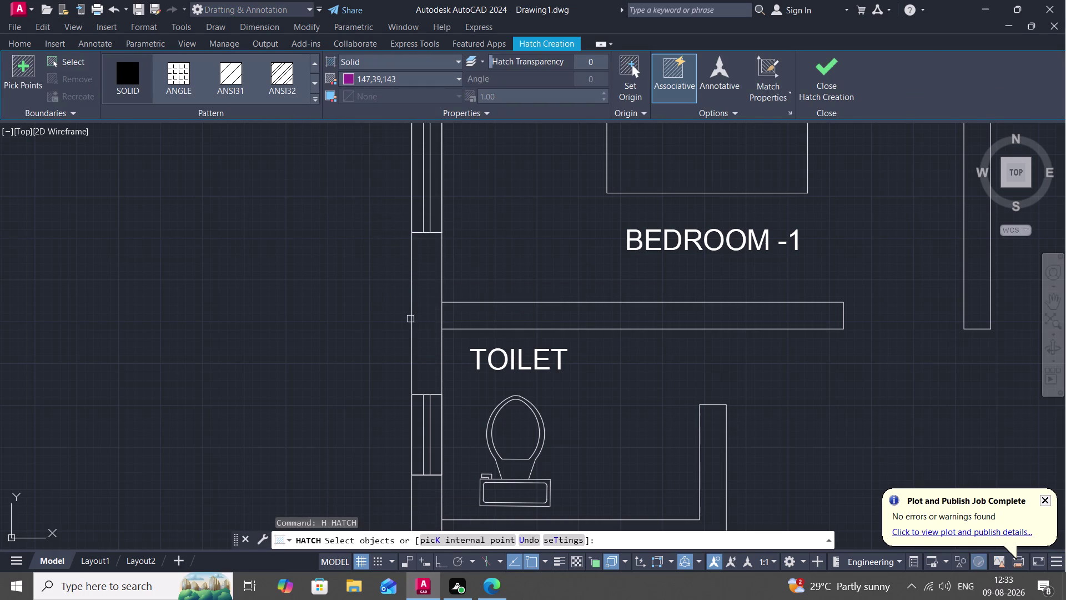
click(411, 319)
scroll(down, 3)
middle_drag(343, 379, 371, 196)
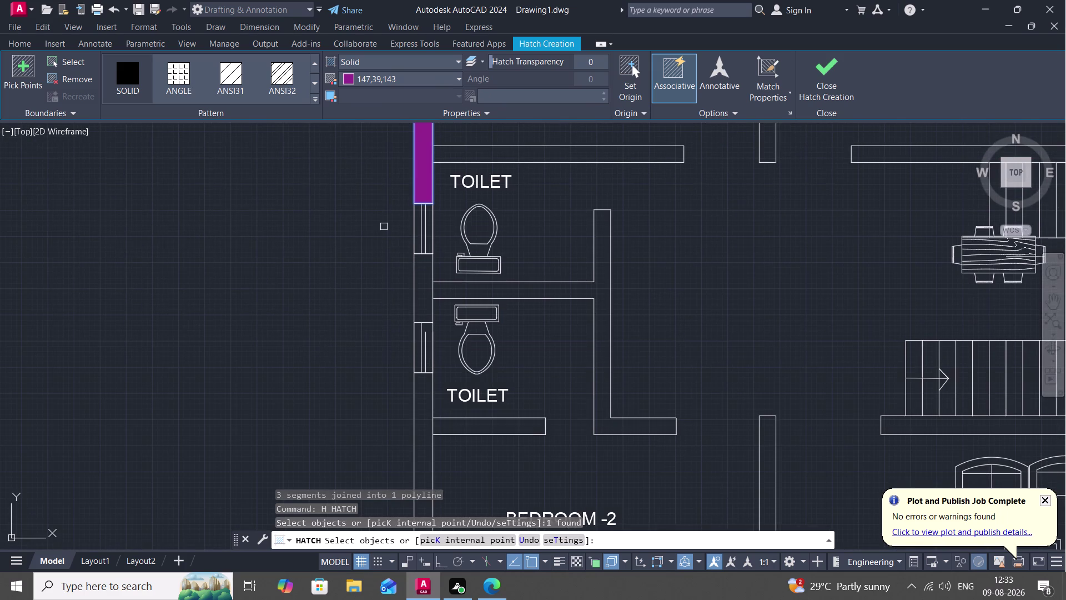
key(Escape)
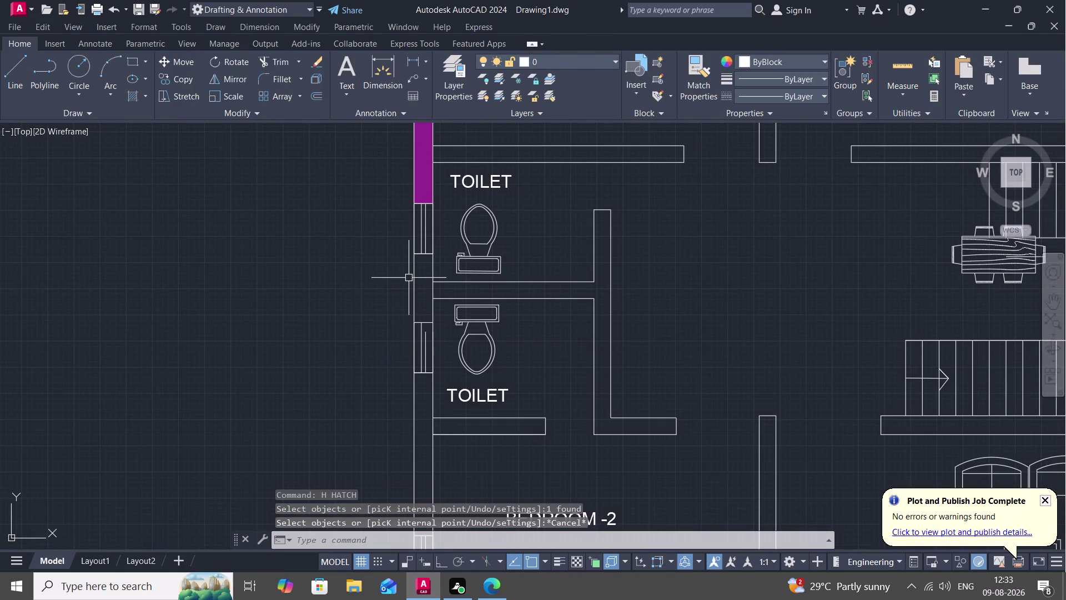
key(j)
key(space)
Select the wall lines between the two toilets for a join, then cancel it.
click(415, 282)
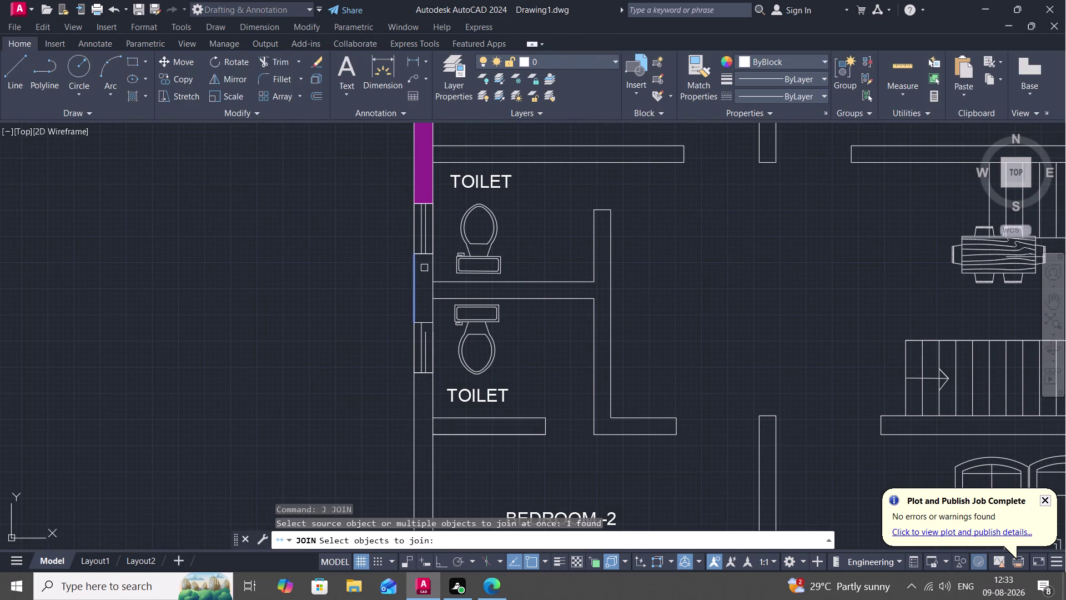
click(429, 254)
click(431, 266)
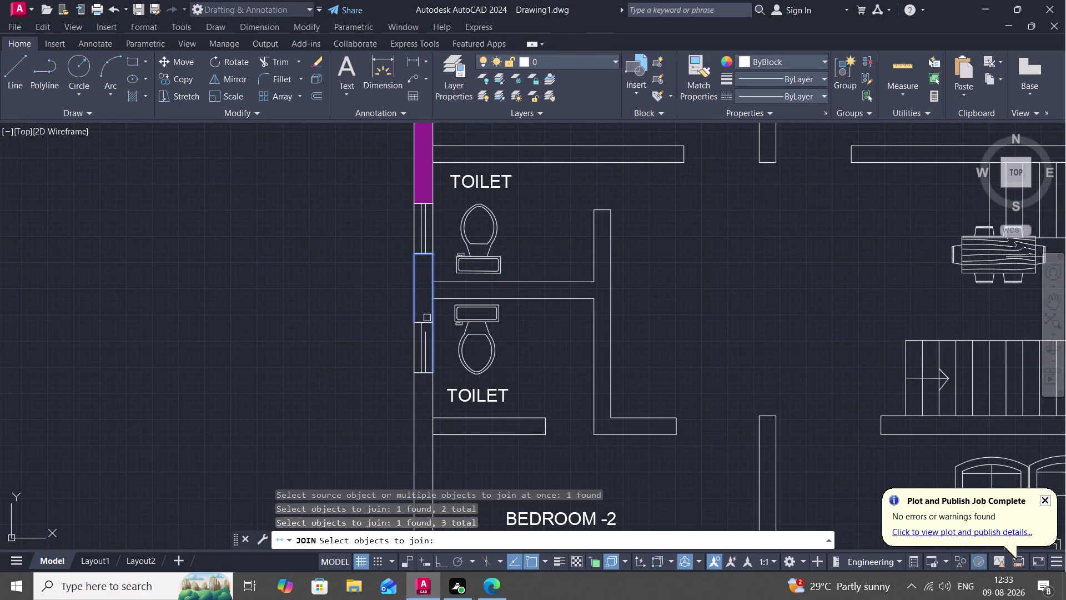
click(428, 323)
key(Escape)
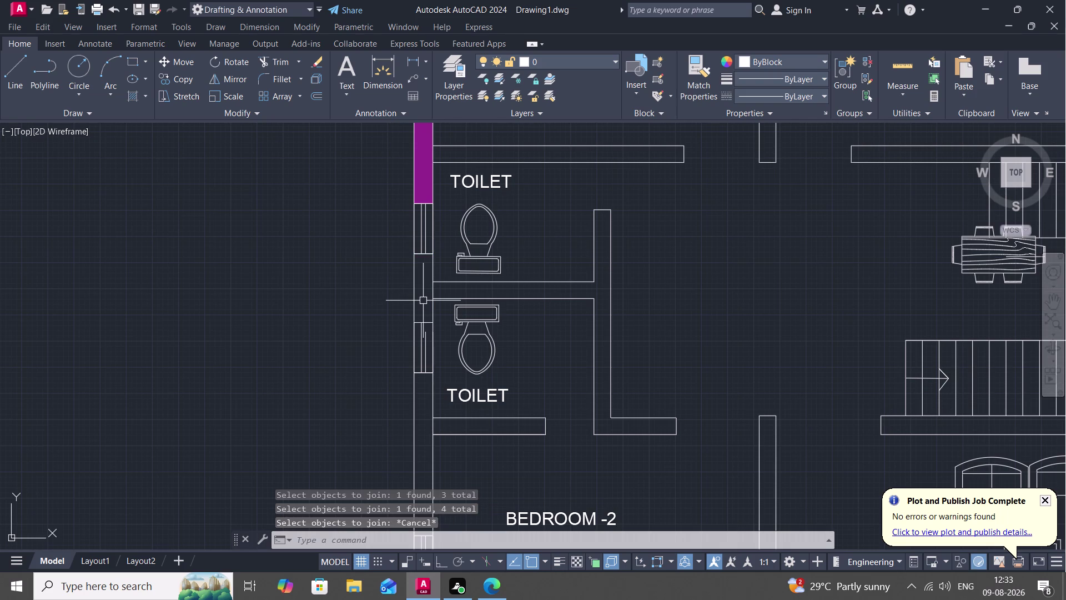
Break the inner wall line beside the toilets at the window edge with BREAKATPOINT.
text(BRE)
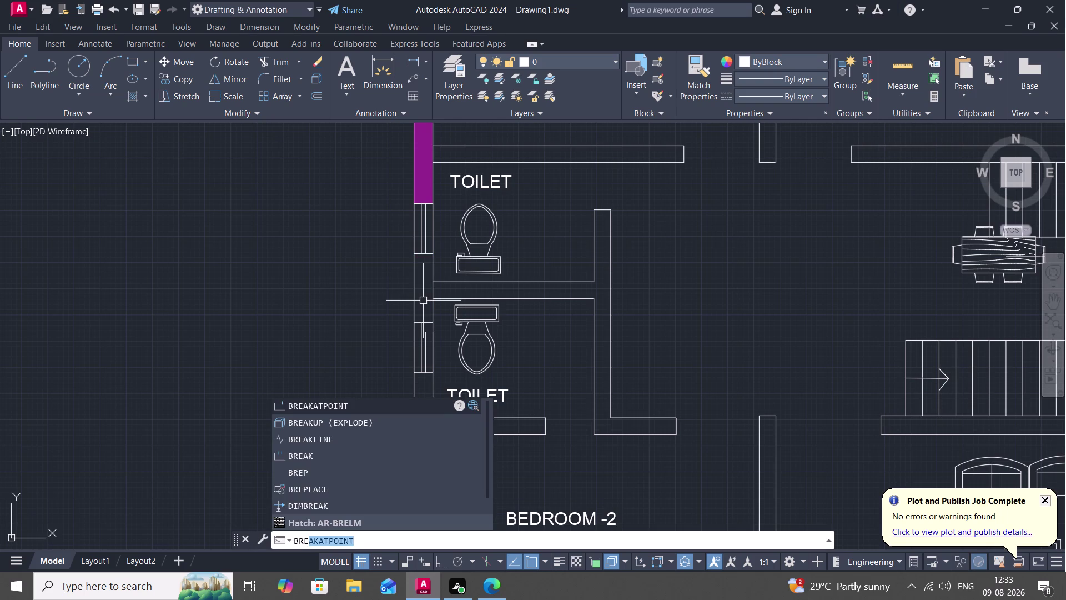
key(a)
key(space)
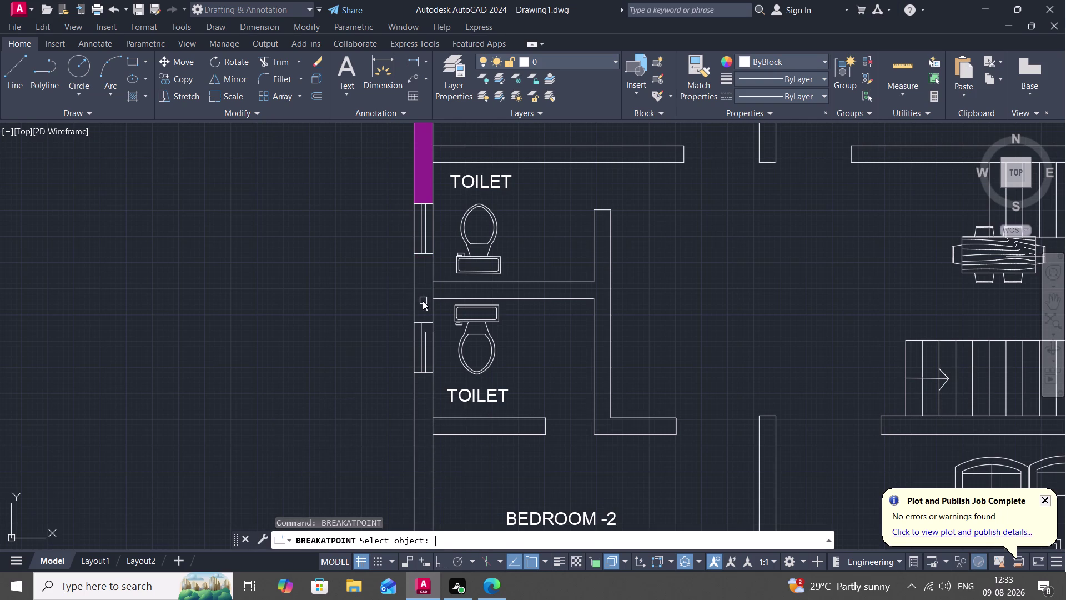
click(431, 289)
click(429, 324)
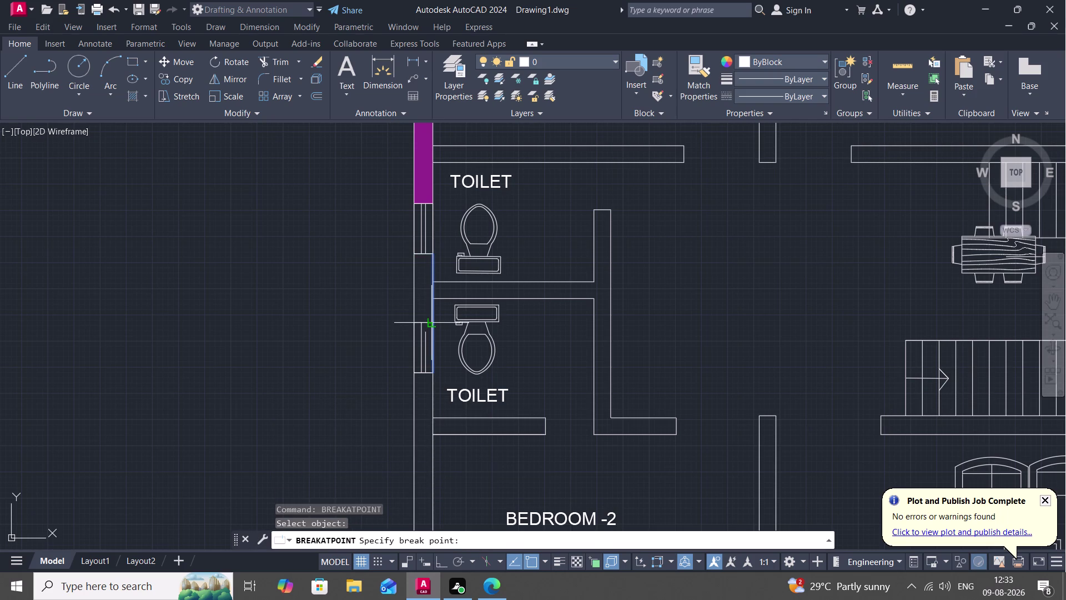
key(space)
click(432, 320)
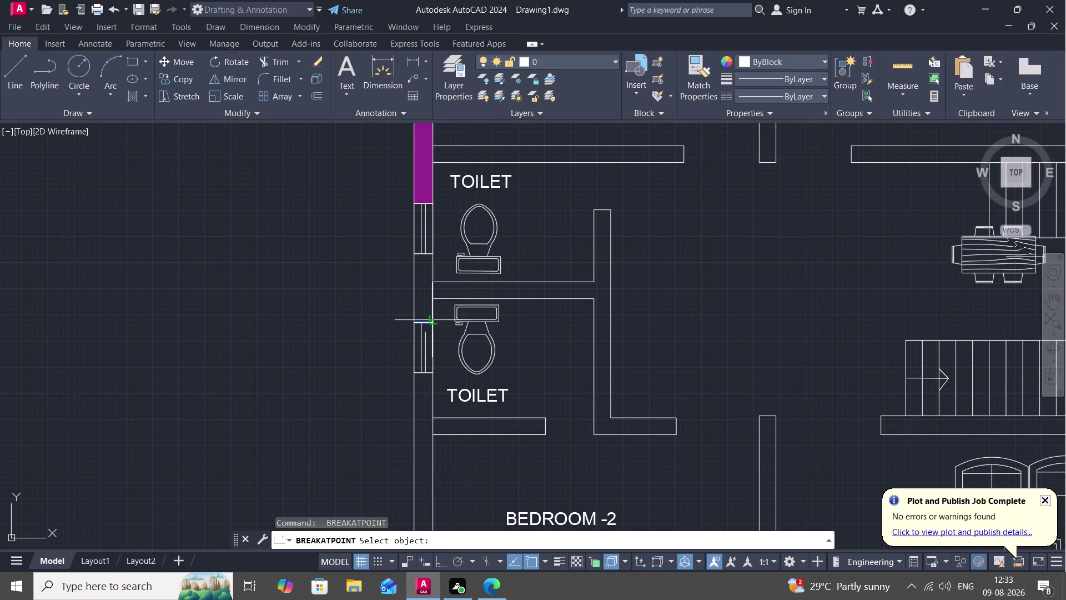
Cancel the repeated break and check the newly split wall segment.
key(grave)
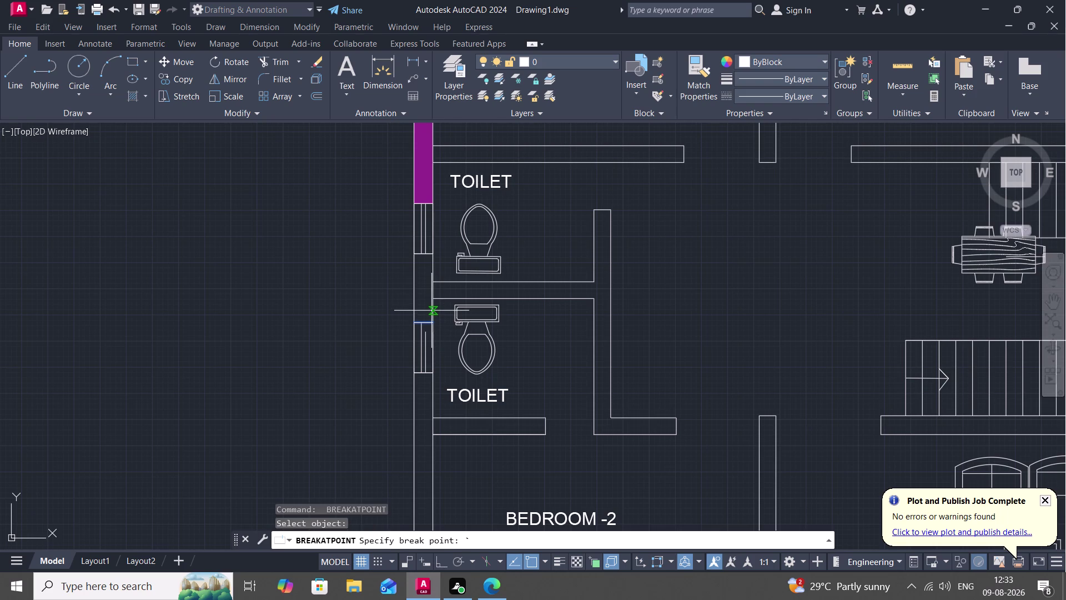
key(Escape)
key(Escape)
click(433, 309)
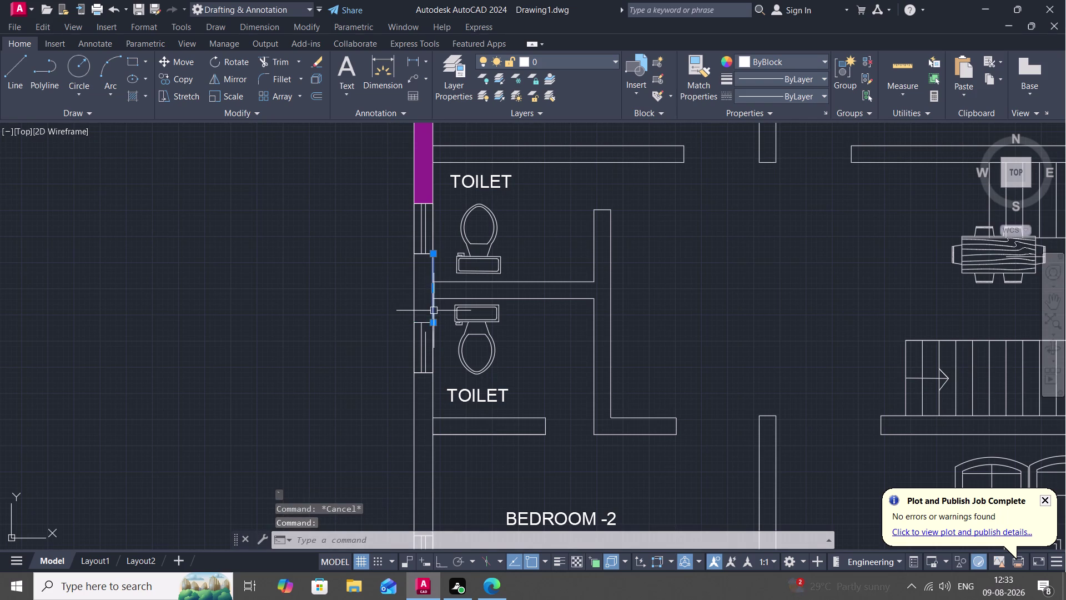
key(Escape)
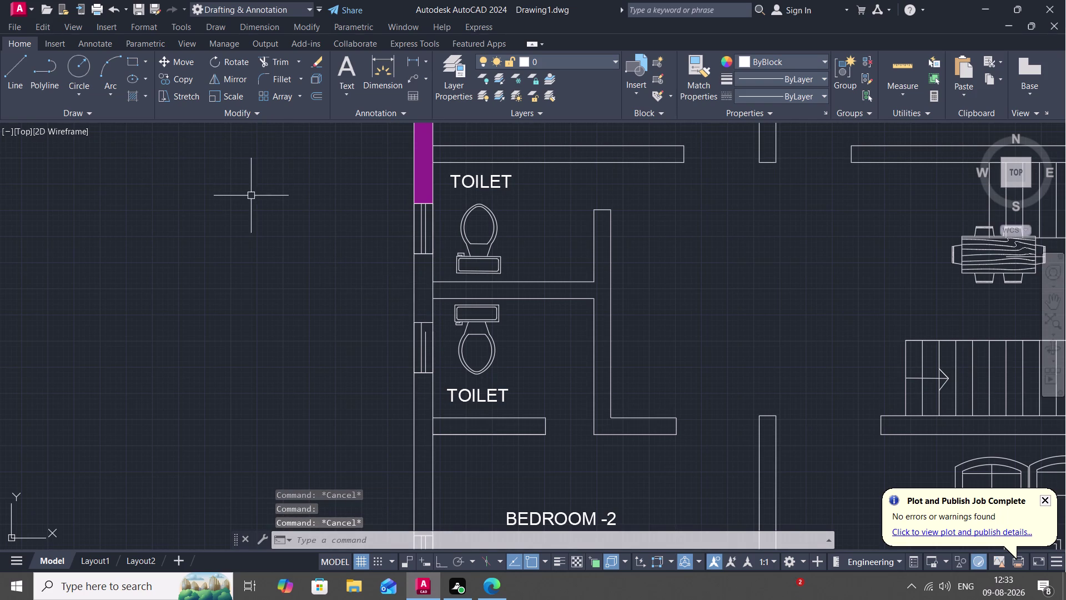
key(j)
key(space)
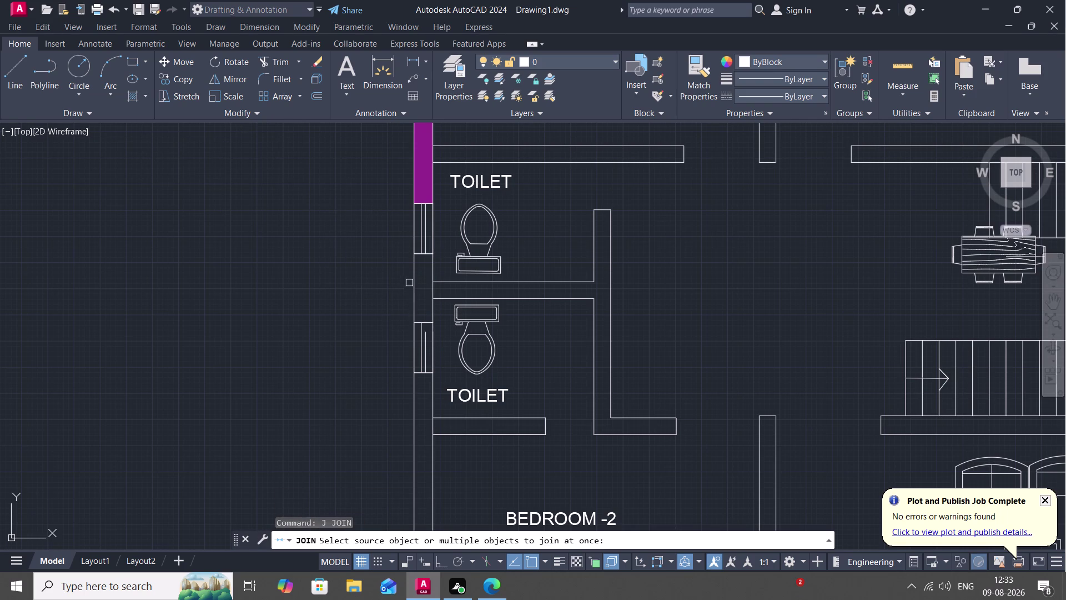
Join the four edges of the wall piece between the toilet windows into one polyline.
click(413, 286)
click(418, 255)
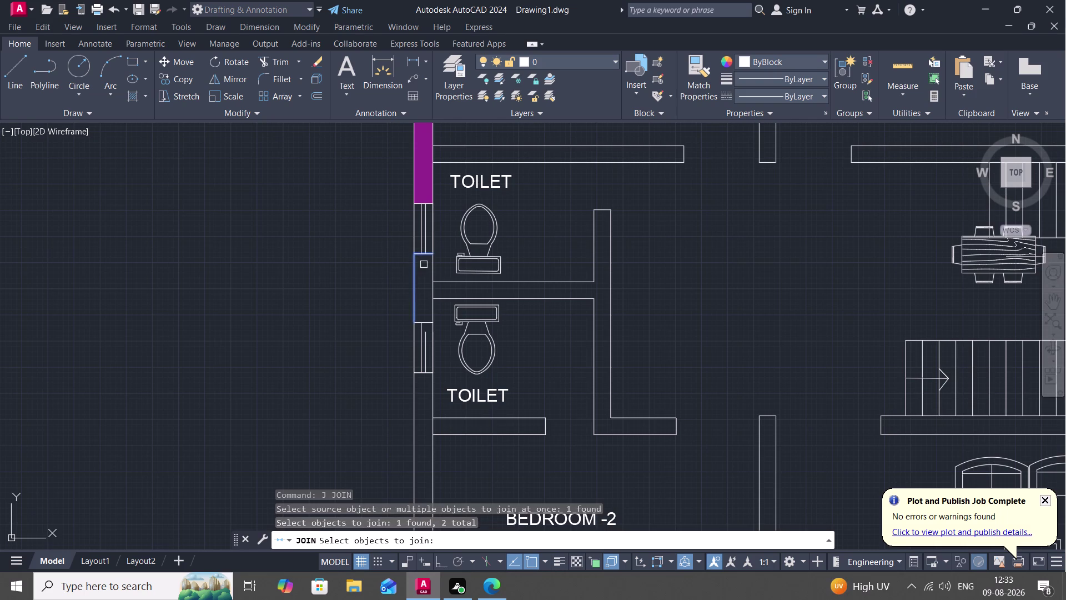
click(431, 271)
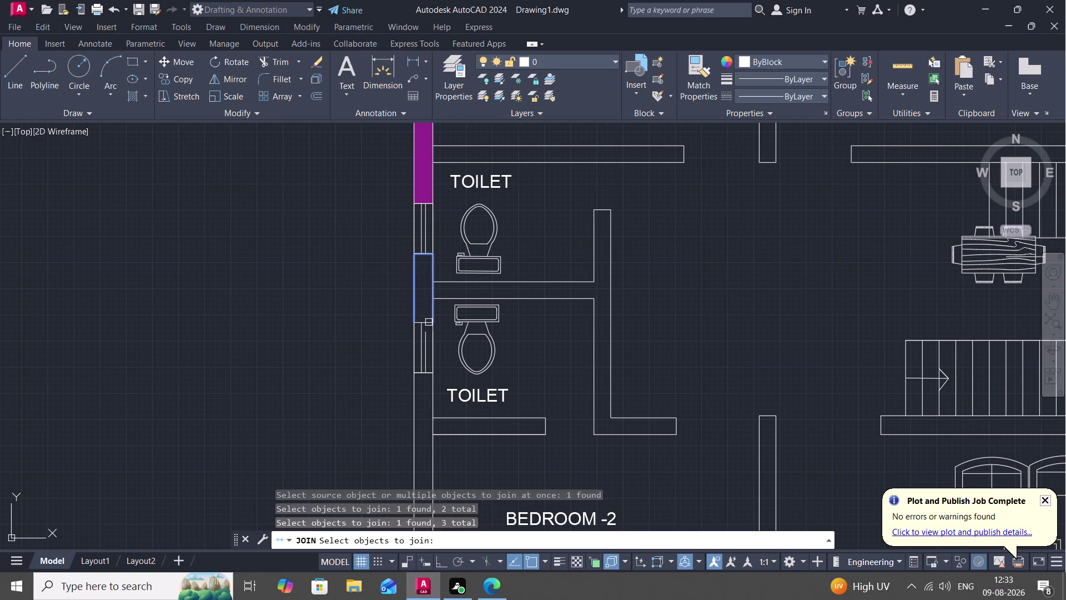
click(428, 322)
key(Return)
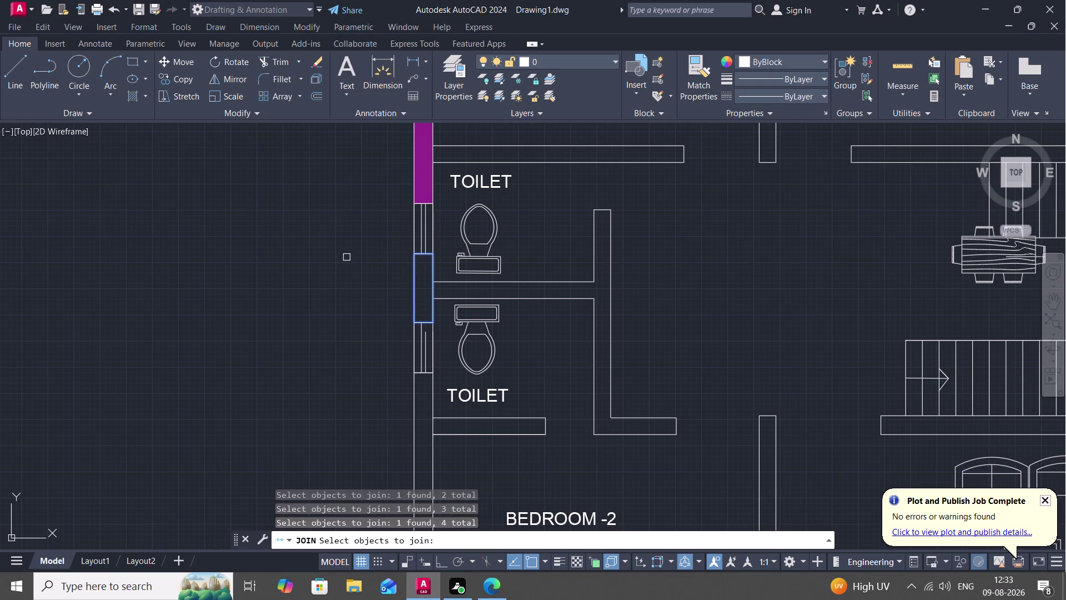
Fill that joined wall piece with the Solid purple hatch.
text(H)
key(space)
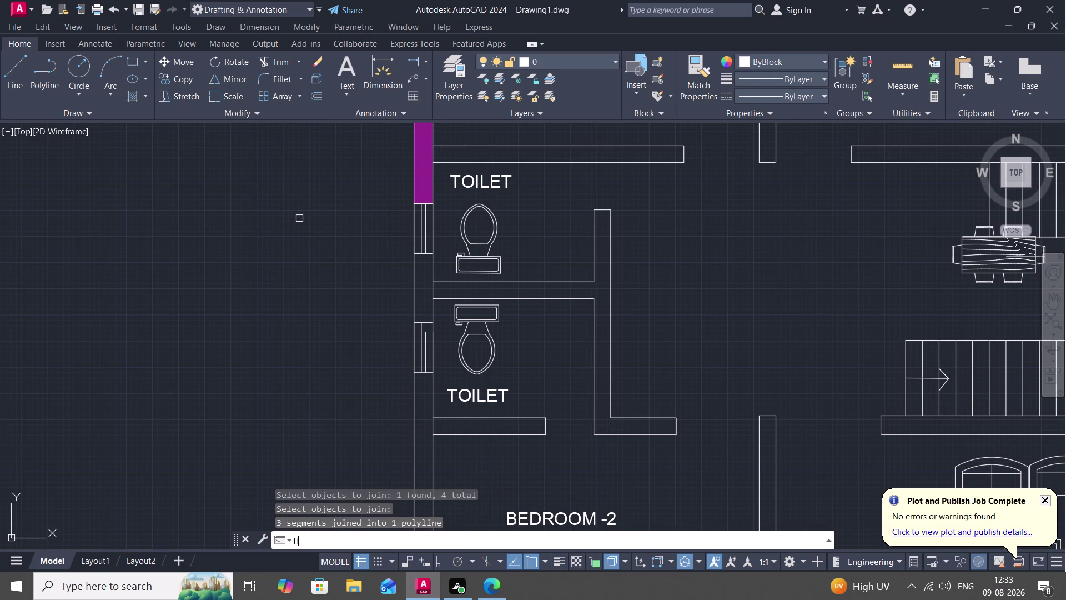
click(133, 79)
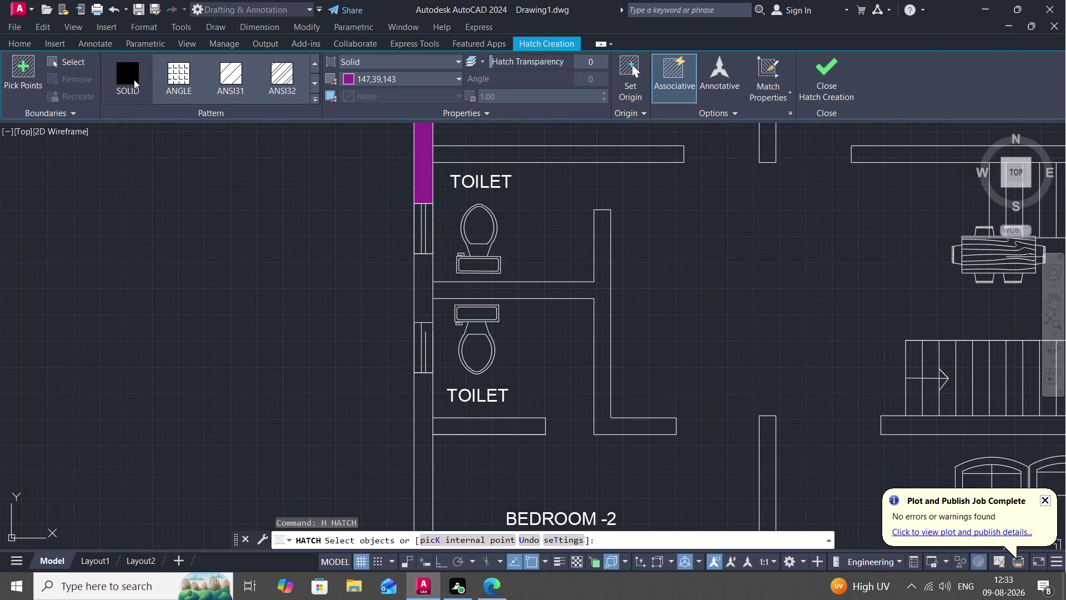
click(414, 294)
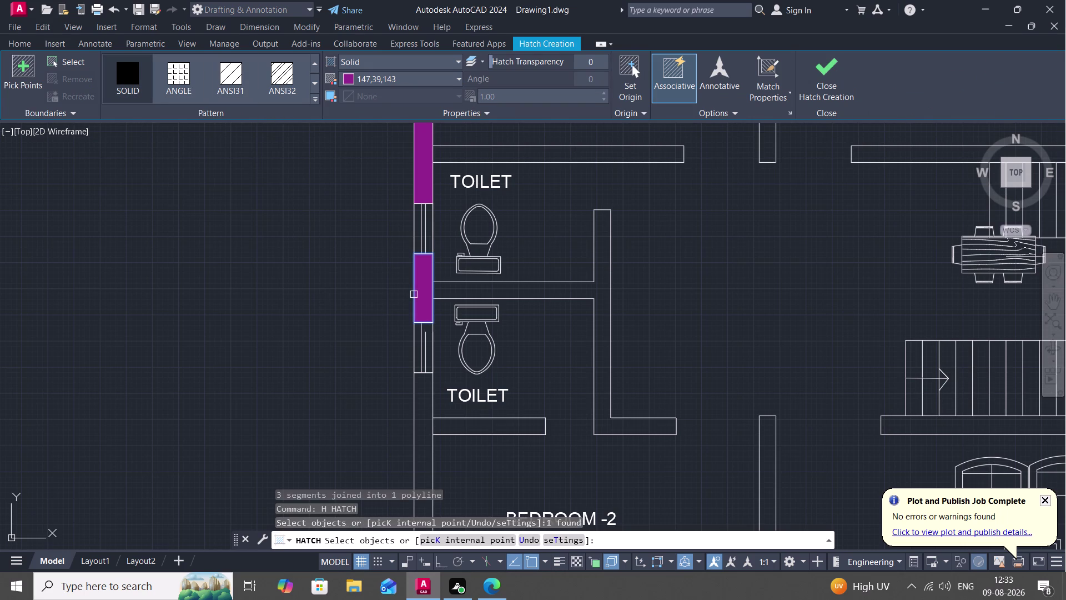
key(Escape)
Start extending a wall line below the lower toilet window.
text(EX)
key(space)
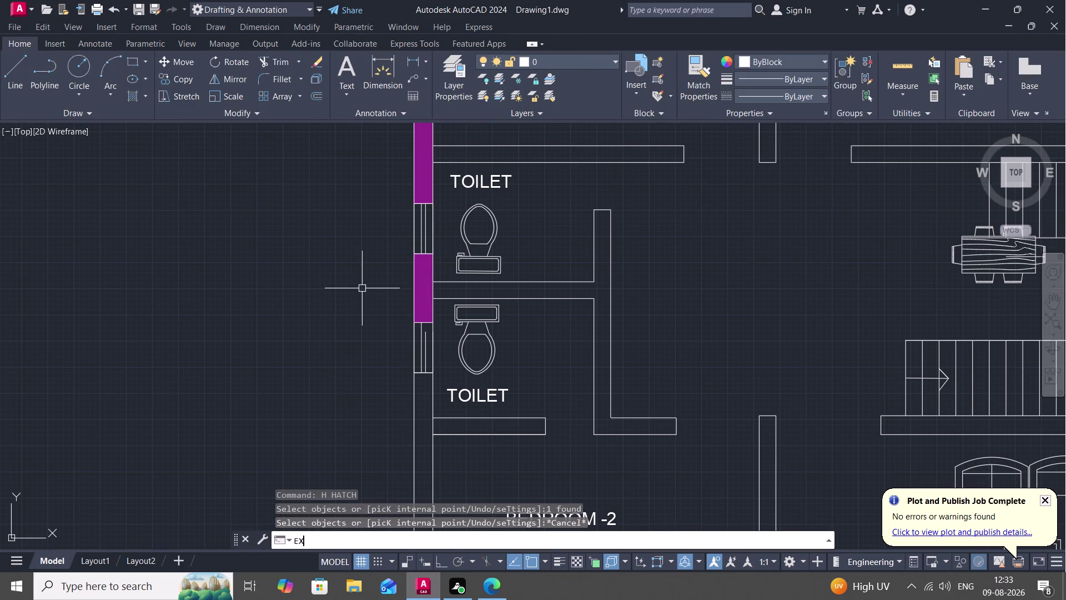
click(428, 347)
scroll(down, 3)
Cancel EXTEND and begin joining the edges of the wall piece beside Bedroom -2.
middle_drag(378, 380, 376, 219)
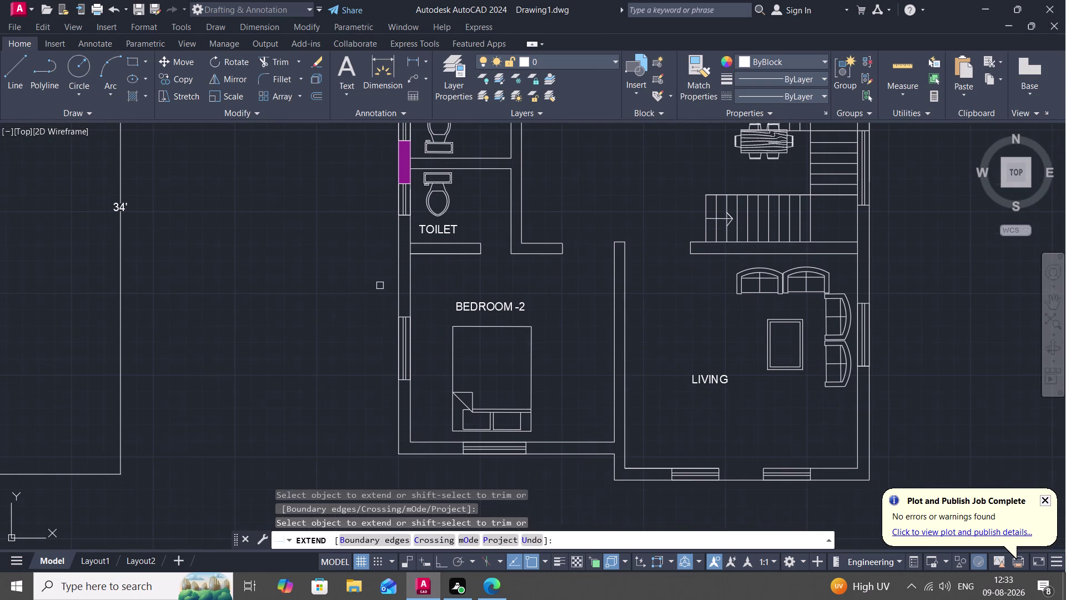
key(space)
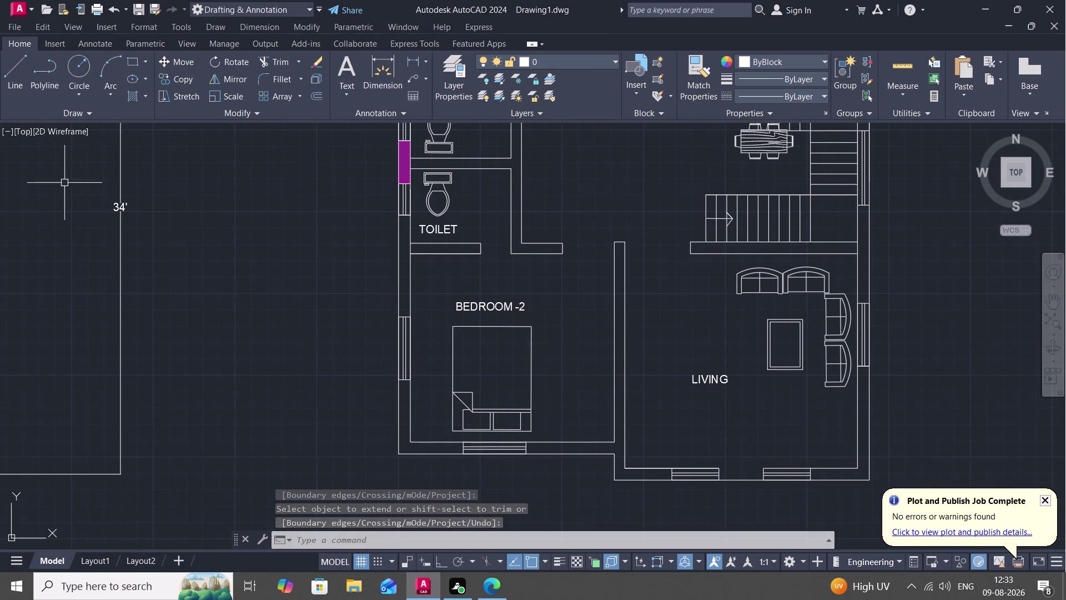
key(j)
key(space)
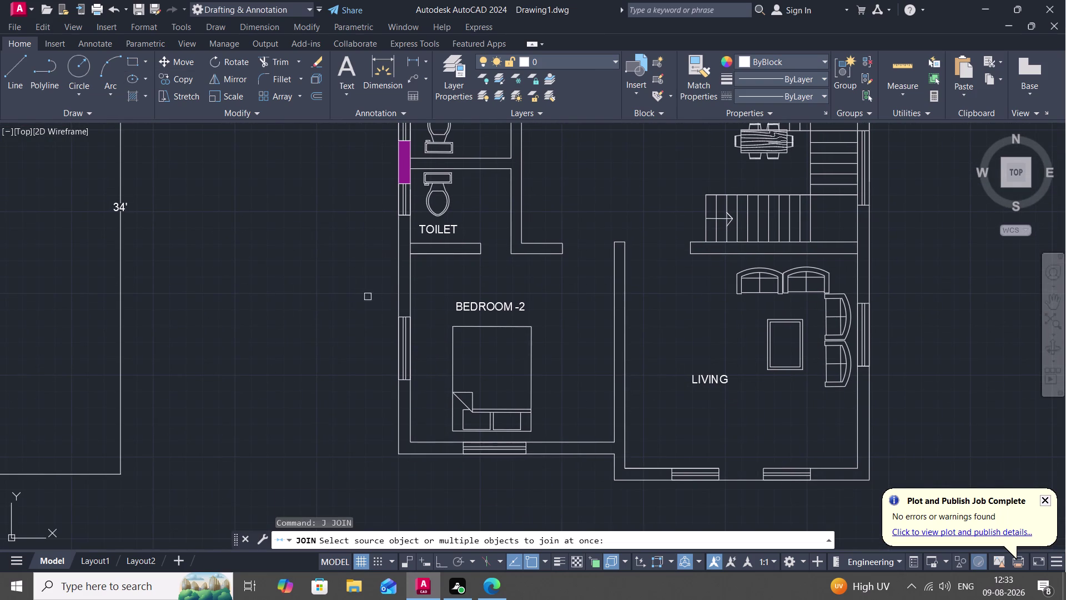
click(397, 282)
click(413, 286)
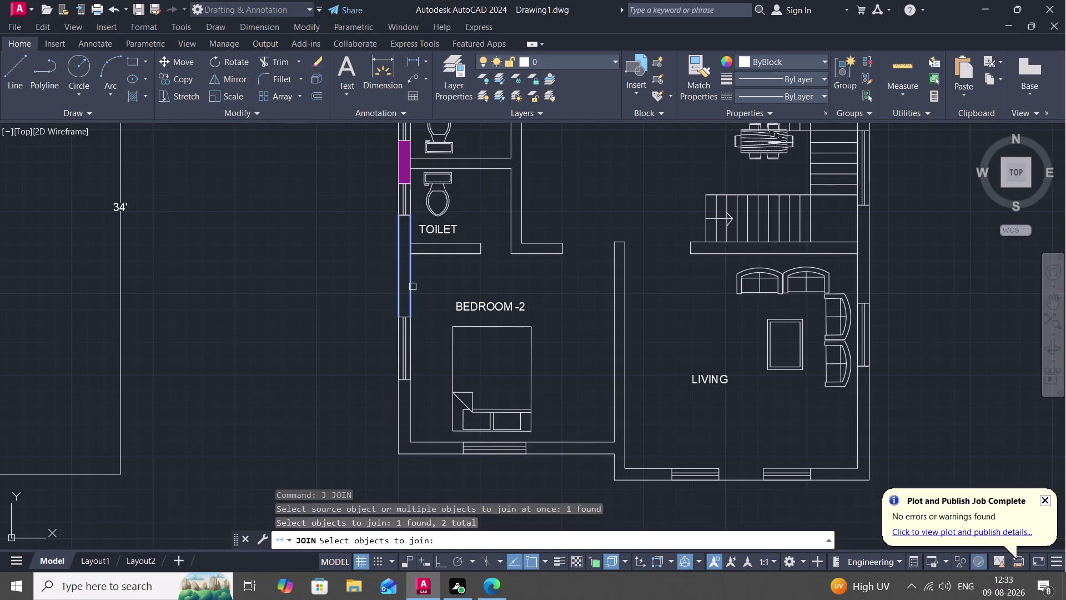
scroll(up, 3)
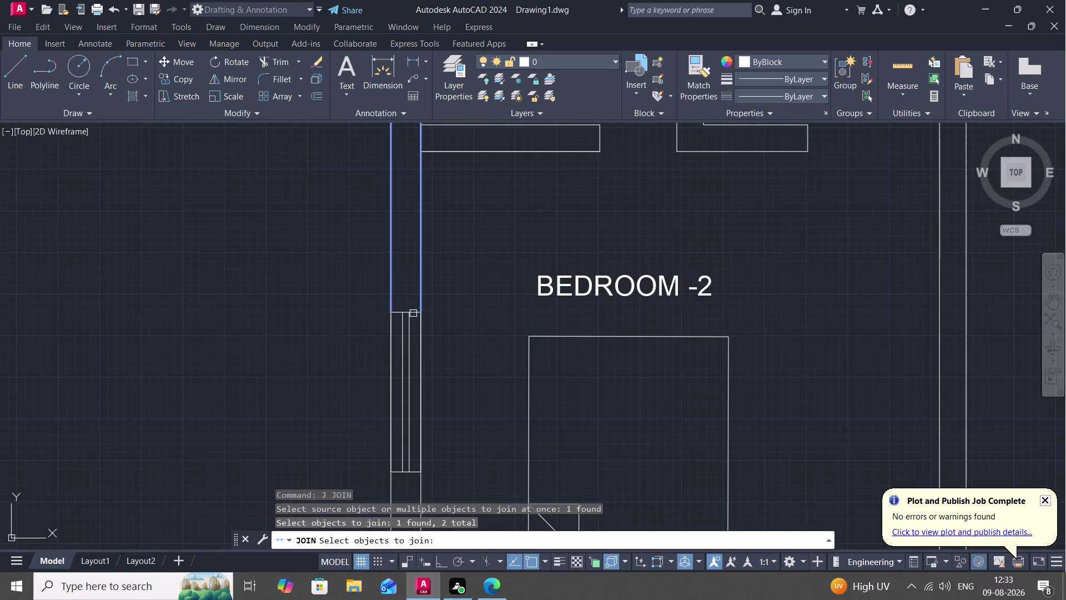
click(413, 313)
Add the top edge and finish joining the wall piece into one polyline.
middle_drag(407, 298, 399, 437)
scroll(down, 3)
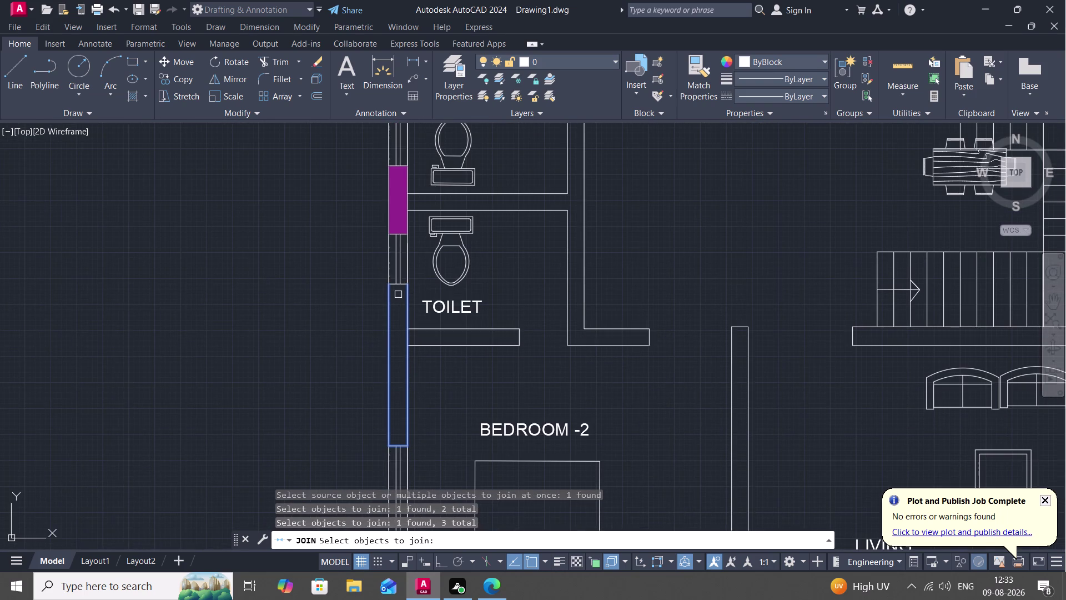
scroll(up, 3)
click(412, 257)
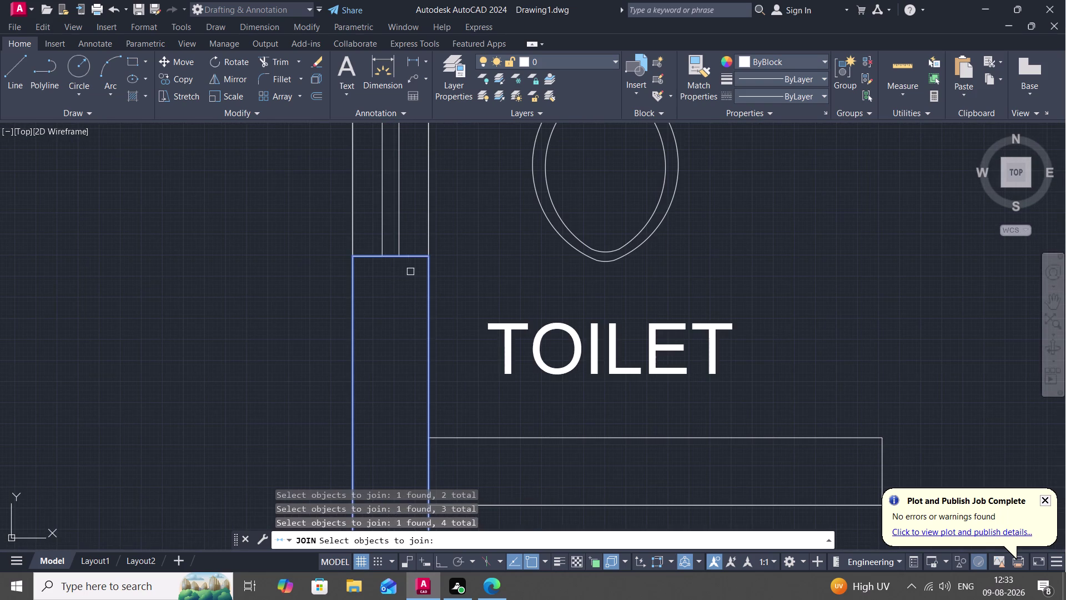
scroll(down, 3)
key(Return)
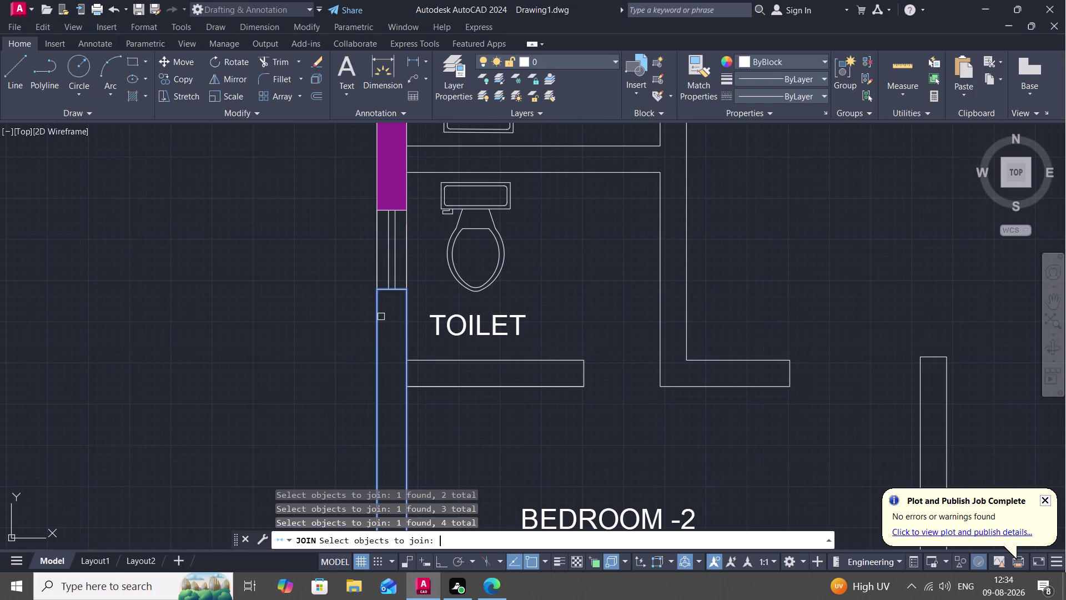
key(h)
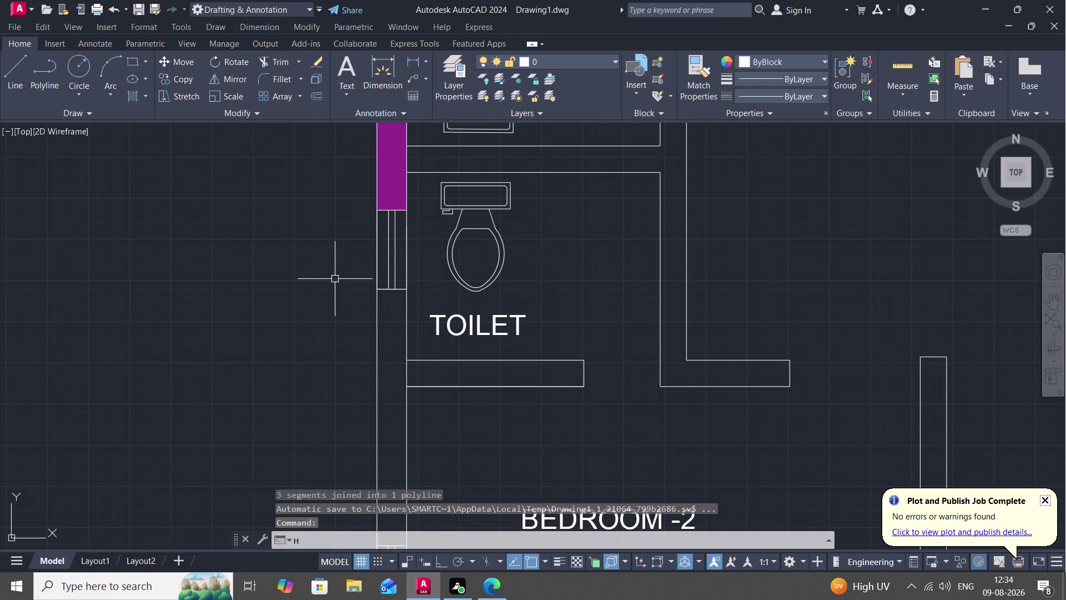
key(space)
Fill the joined wall piece below the lower toilet with solid purple.
middle_drag(323, 263, 366, 178)
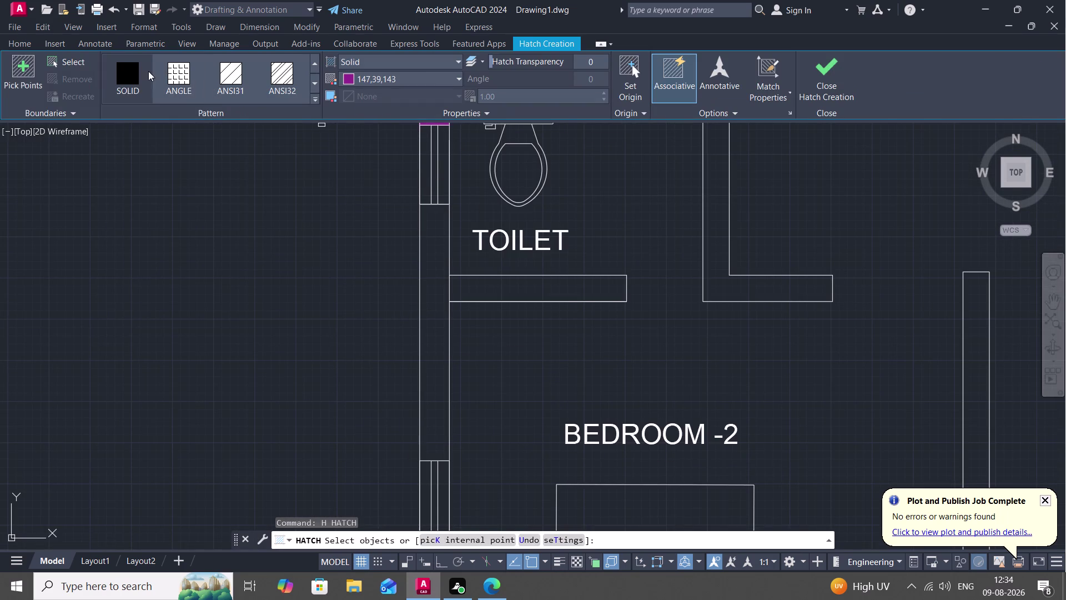
click(134, 74)
click(421, 343)
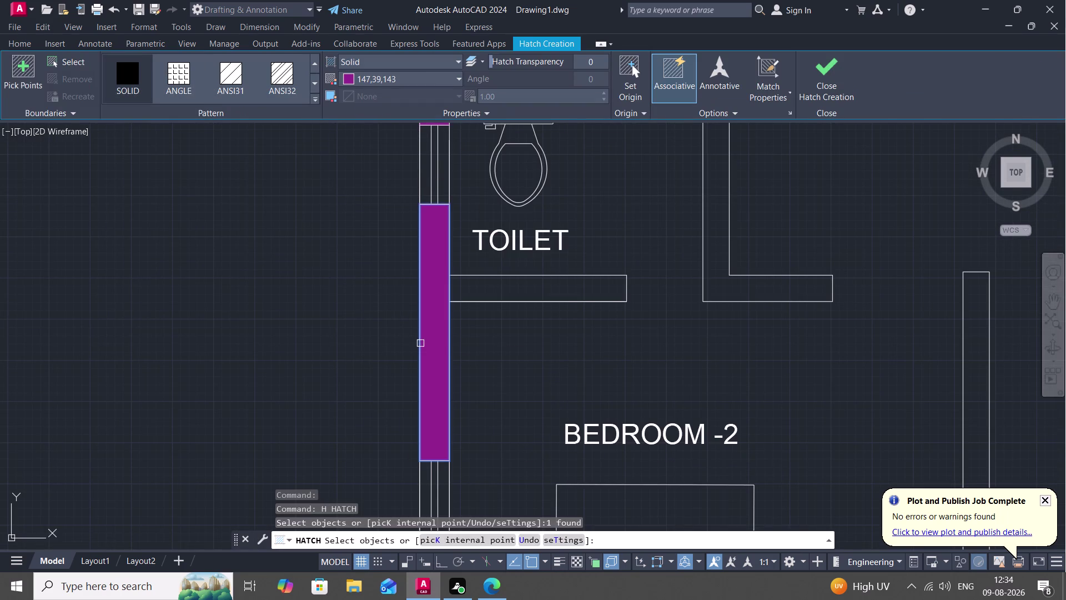
key(Escape)
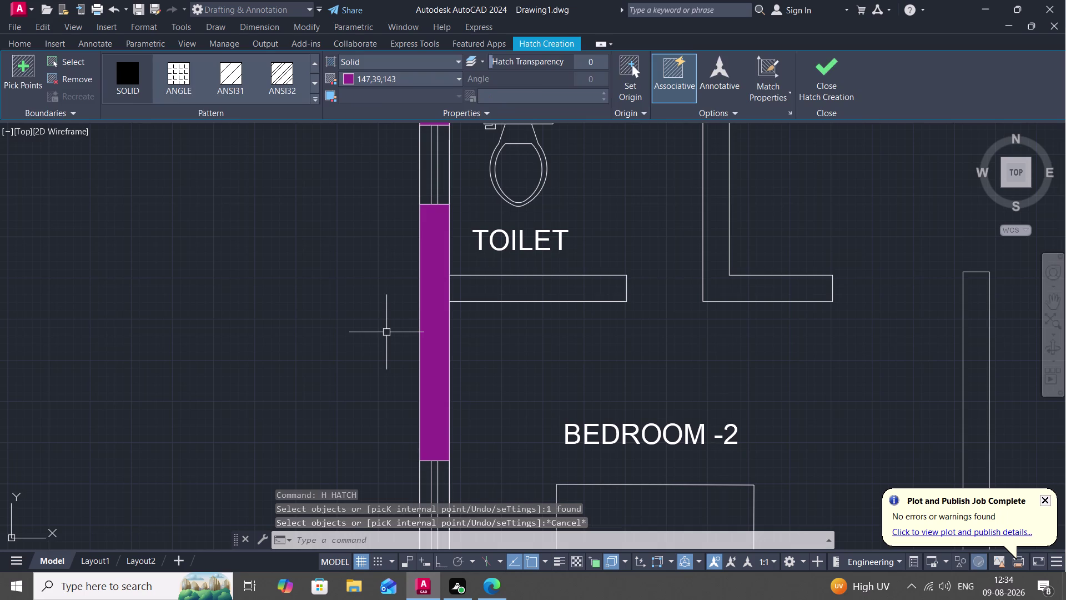
Pick the toilet partition wall edges for a solid hatch, then cancel it.
text(H)
key(space)
click(495, 302)
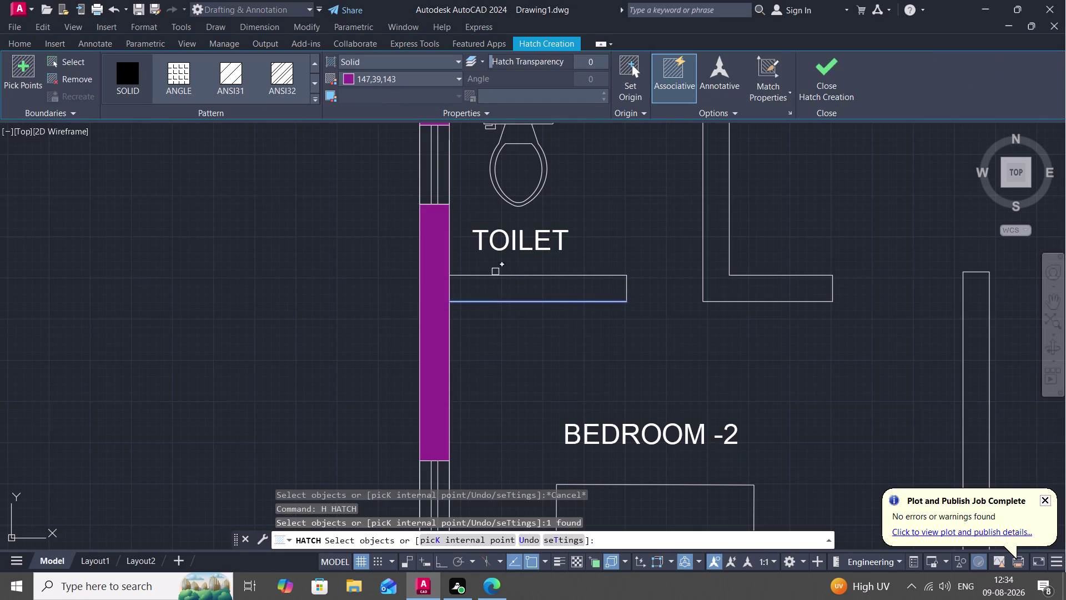
click(500, 273)
click(626, 292)
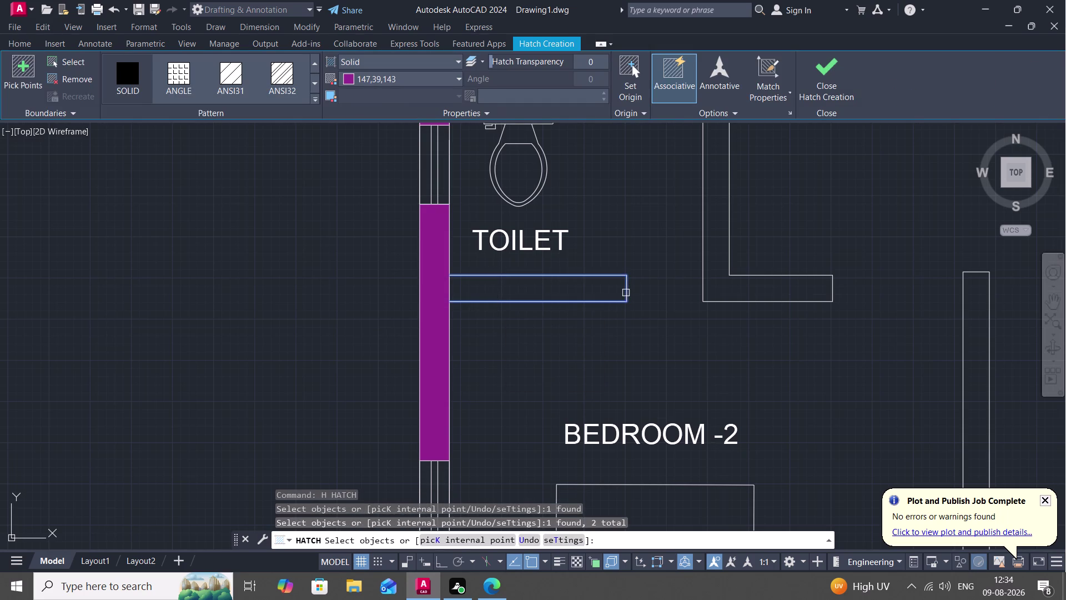
scroll(up, 3)
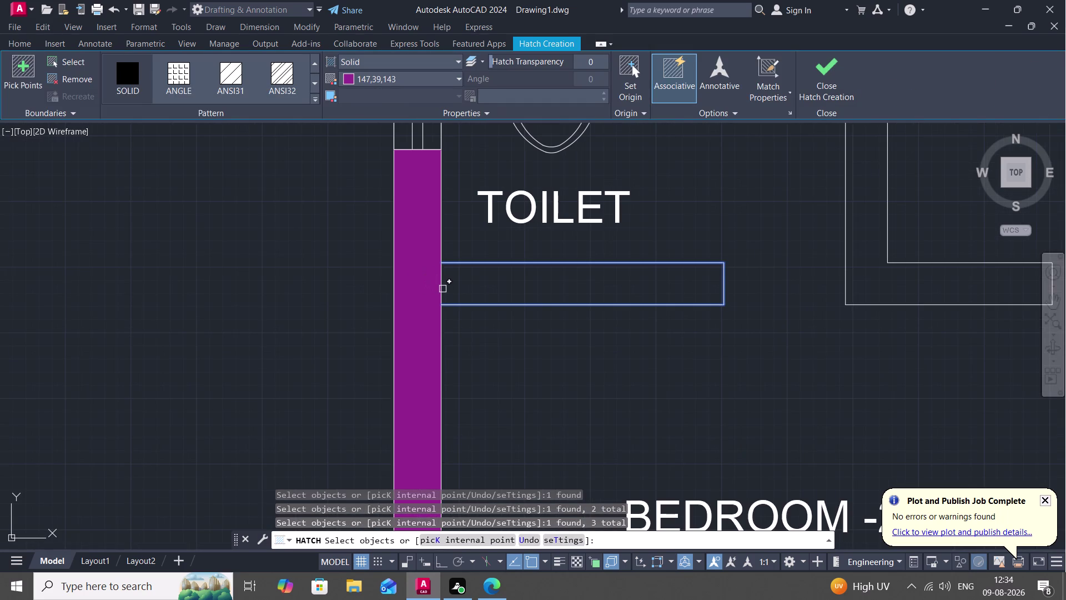
click(442, 289)
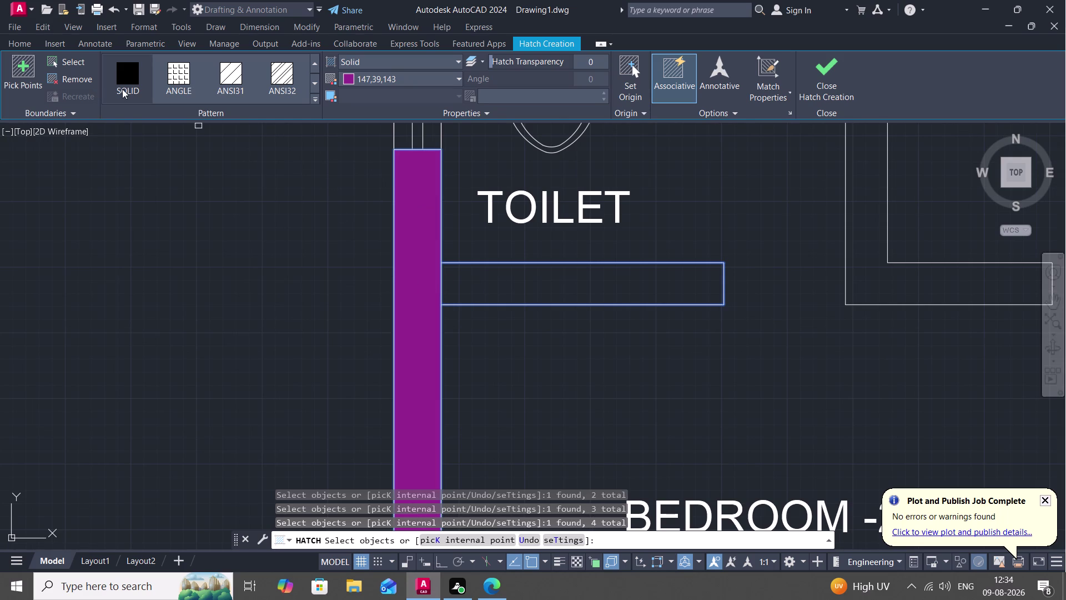
click(123, 88)
key(space)
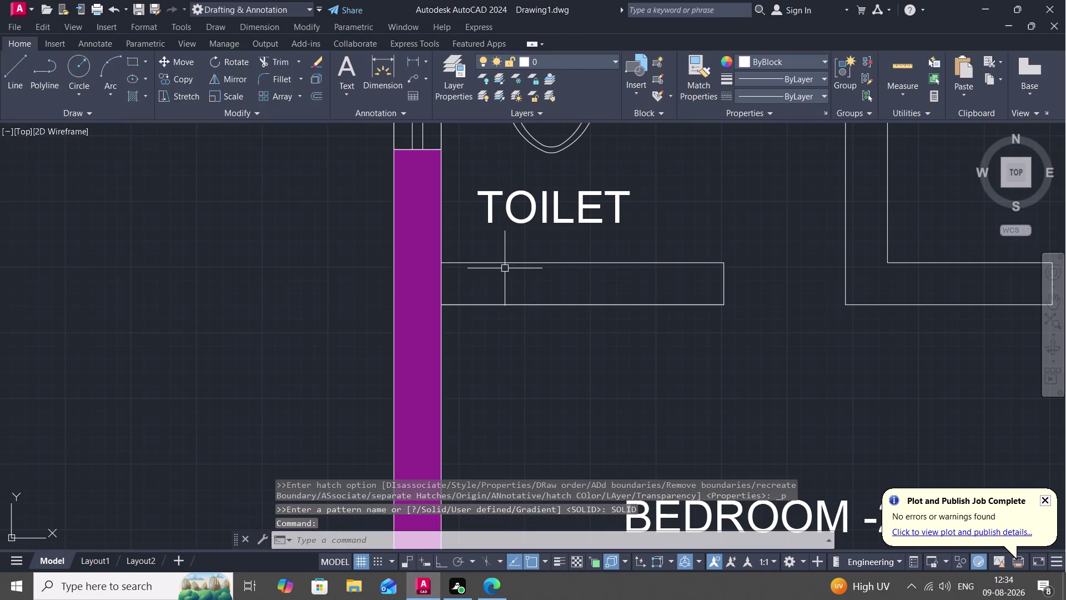
Restart the solid hatch for the toilet partition wall.
text(H)
key(space)
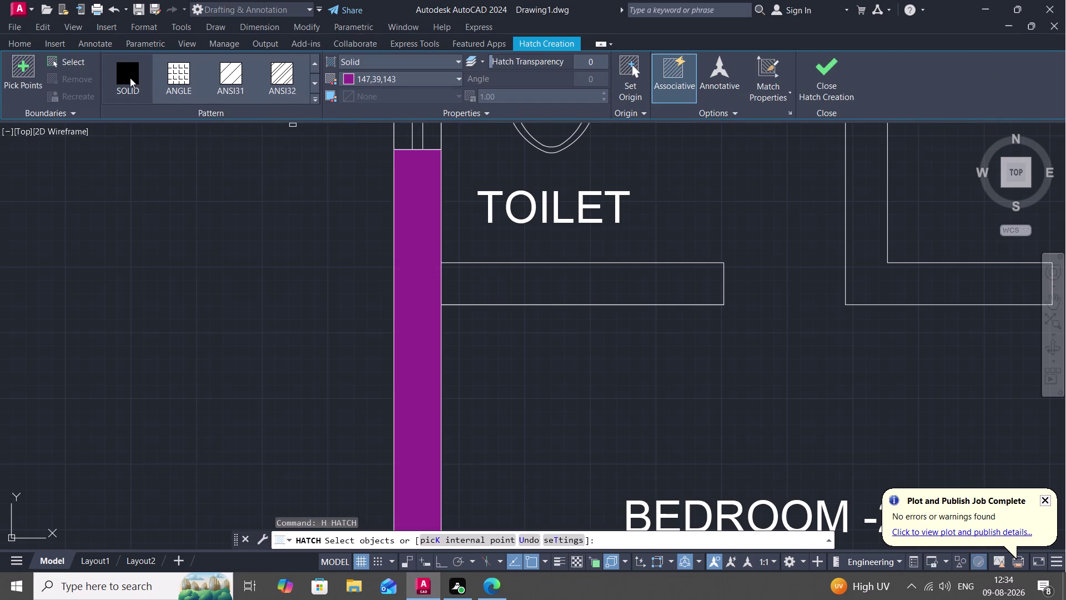
click(130, 78)
Try filling the partition wall by picking its three edges, then cancel the failed attempt.
click(567, 261)
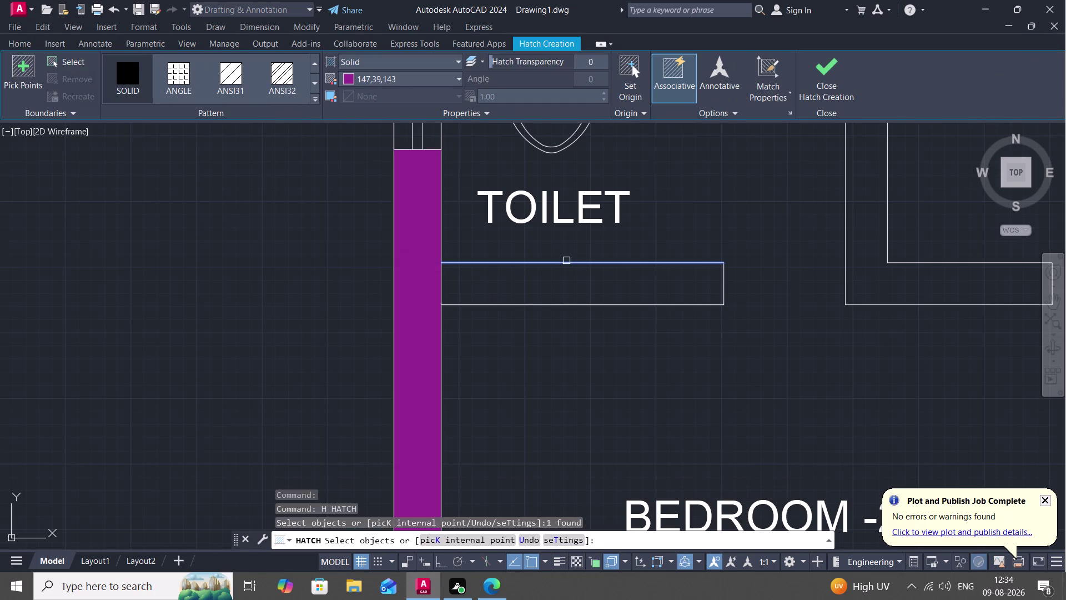
click(572, 307)
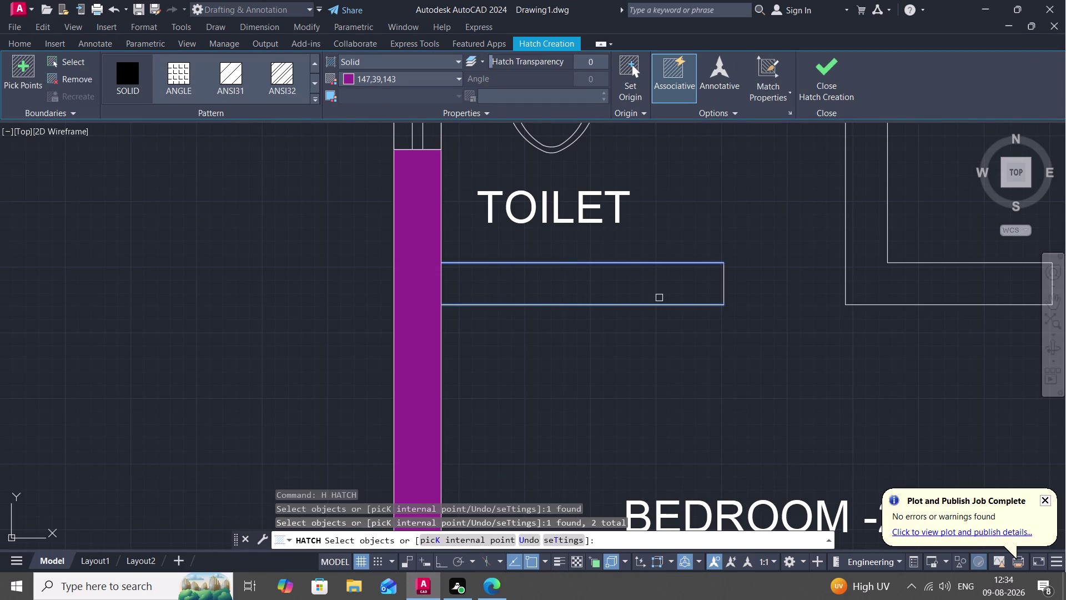
click(725, 279)
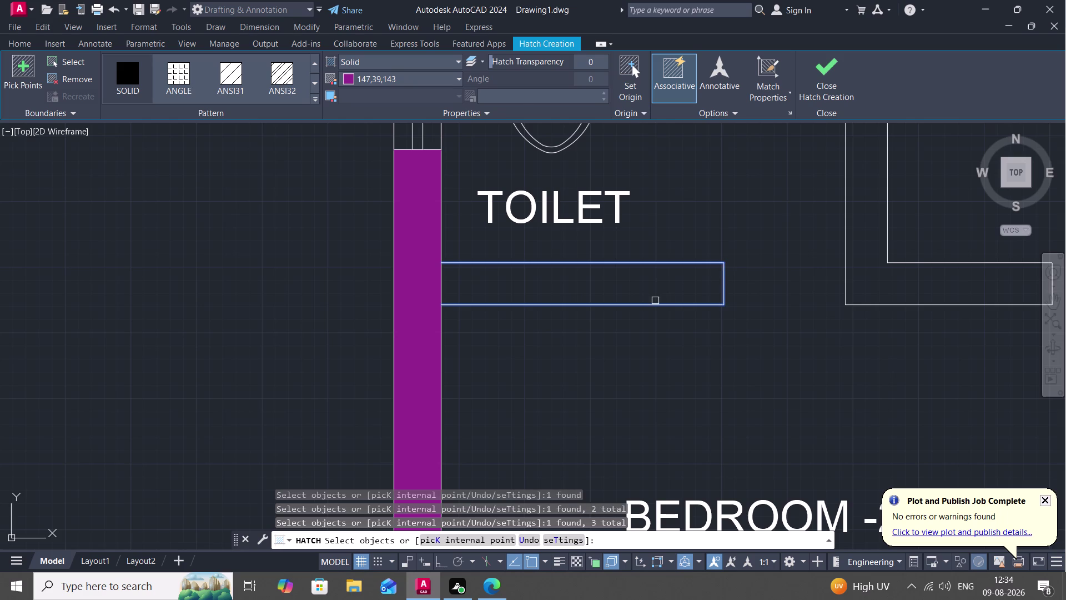
key(Escape)
Run BREAKATPOINT and split the wall edge at the partition corner.
text(B)
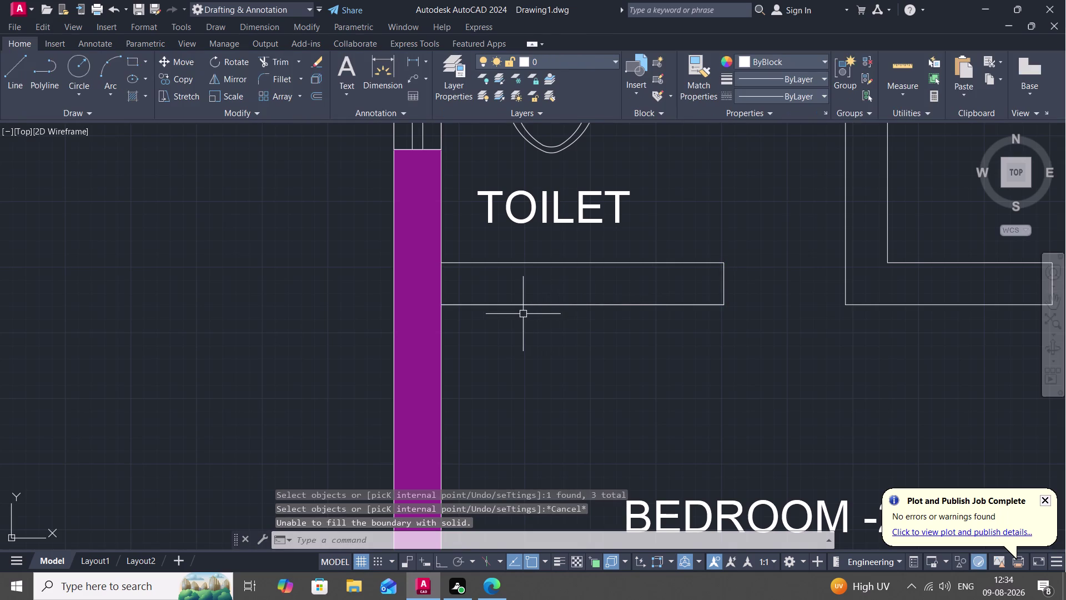
text(RES)
key(space)
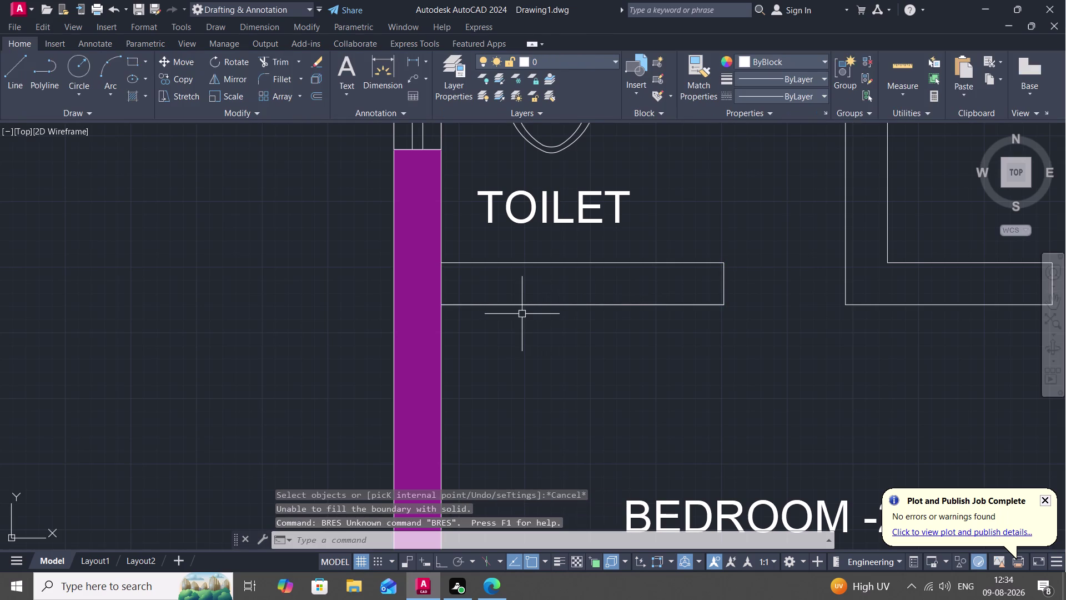
key(b)
text(RE)
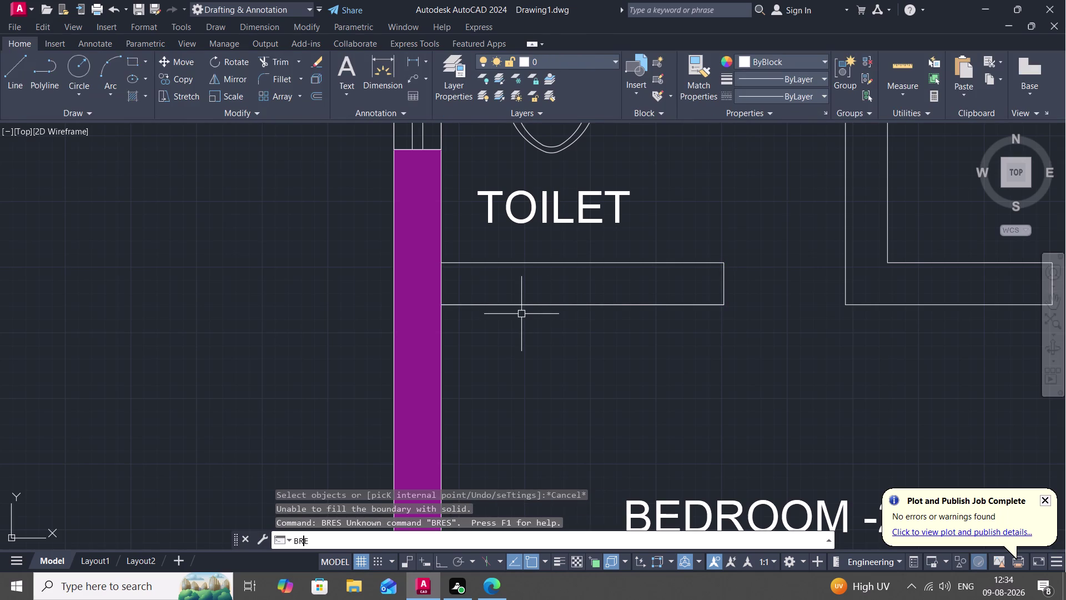
text(A)
key(space)
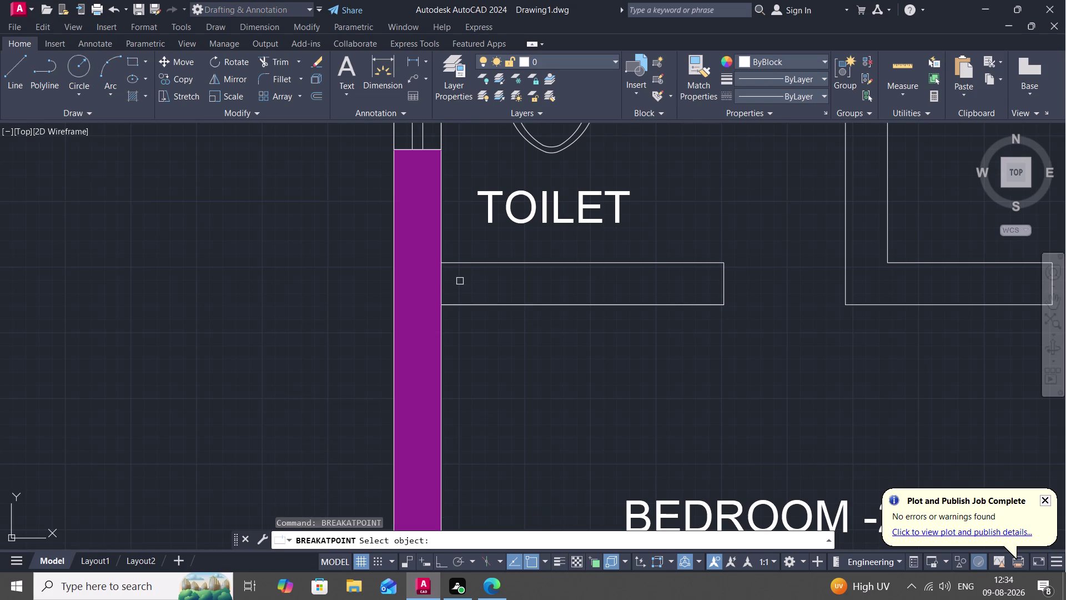
click(442, 281)
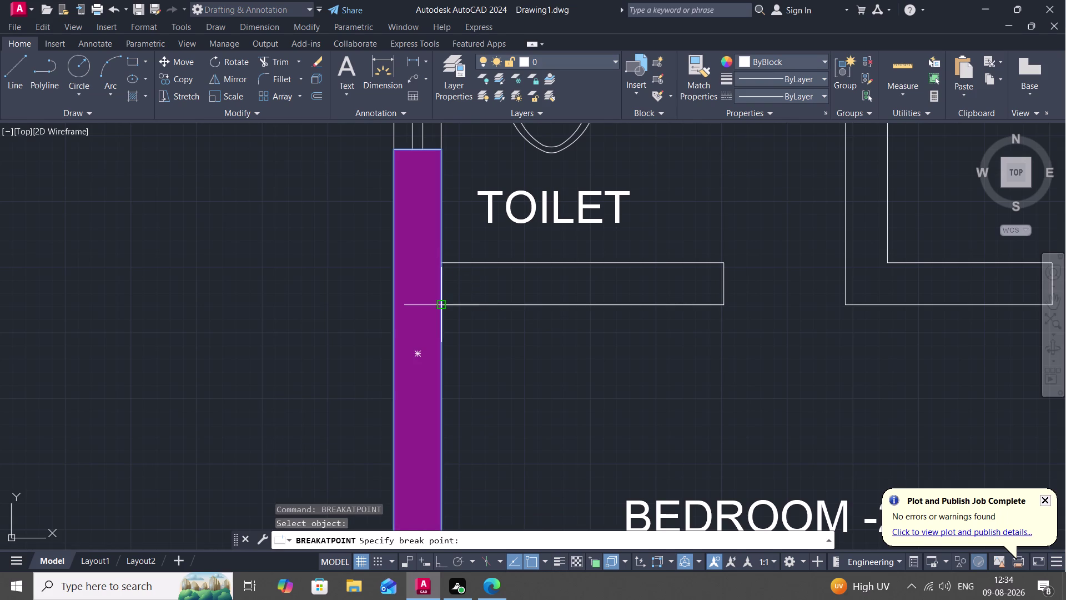
click(441, 305)
Split the wall edge at the remaining partition corner points.
key(space)
click(441, 292)
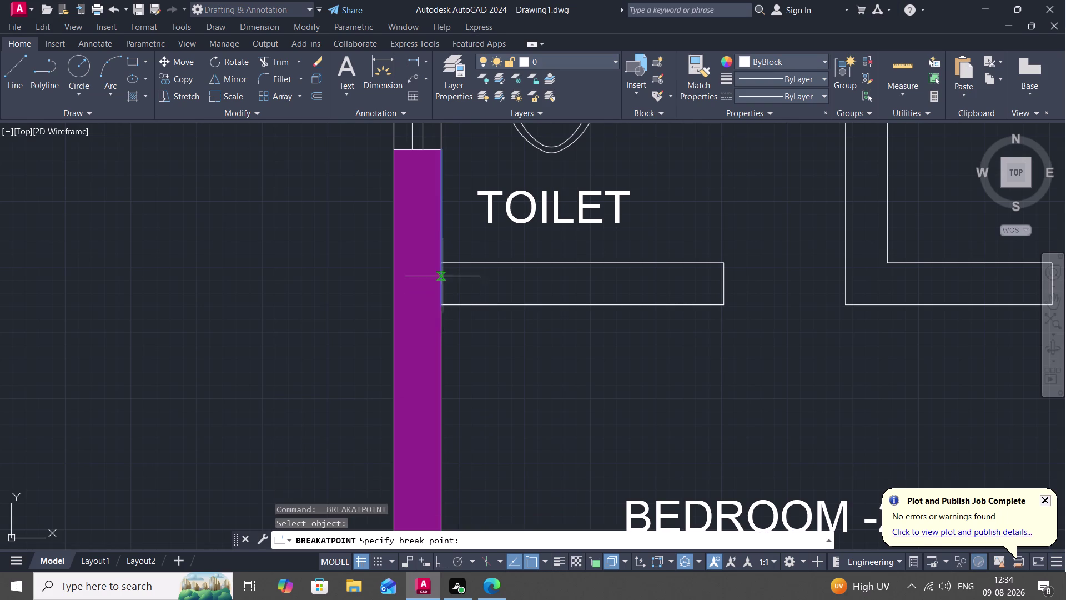
click(443, 262)
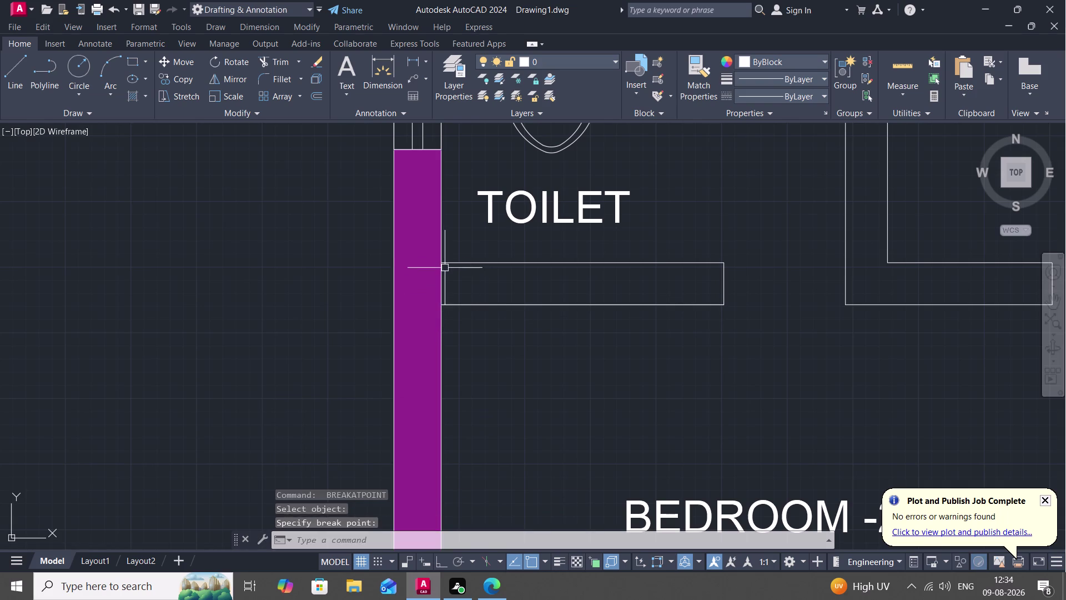
key(space)
click(441, 277)
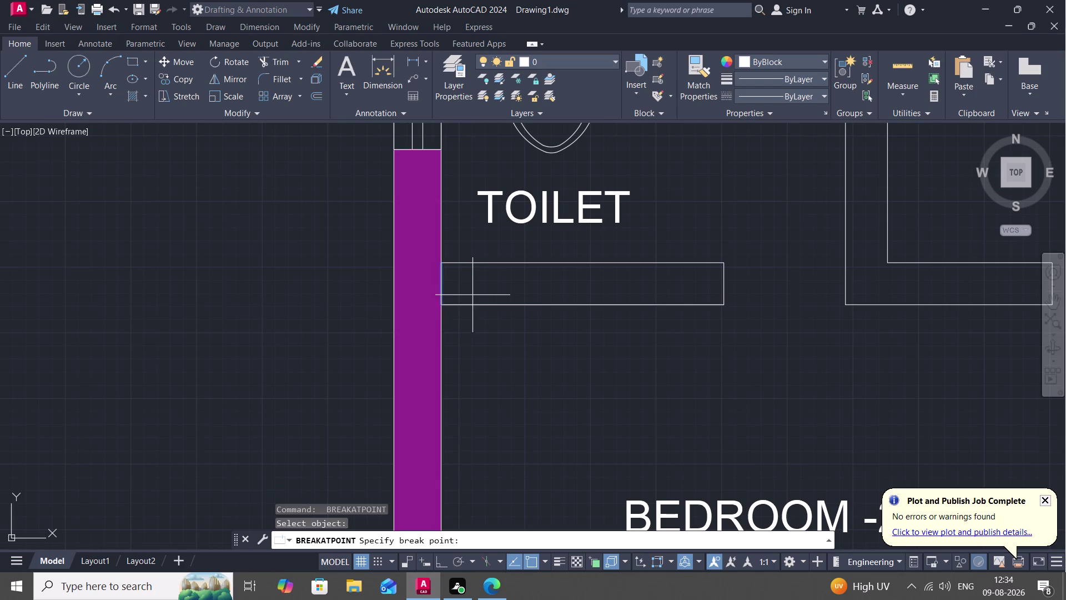
key(Escape)
Join the partition's top, split, end and bottom edges into one closed polyline.
key(j)
key(space)
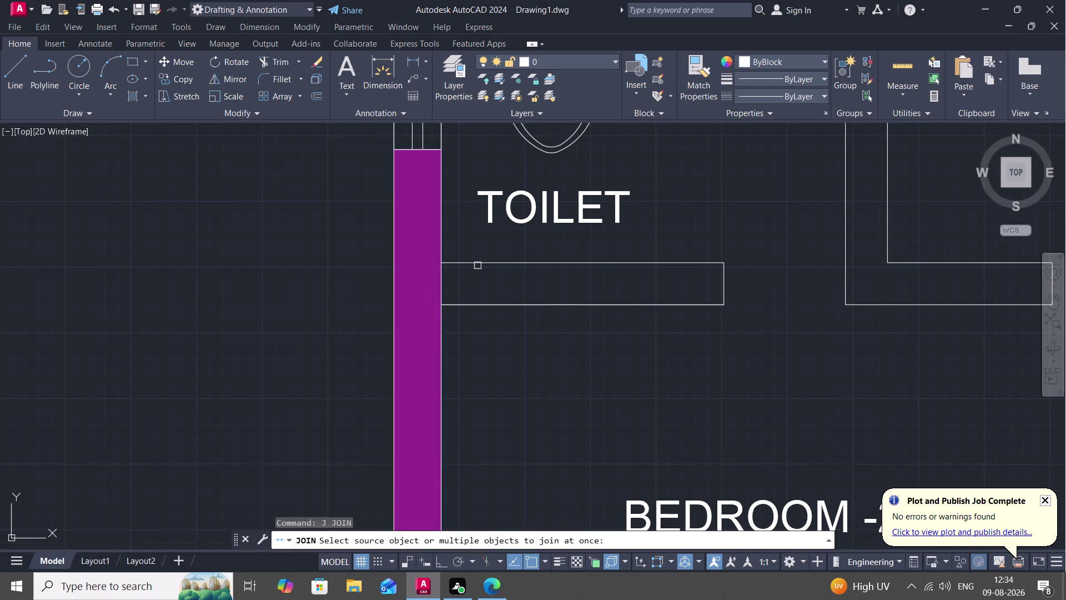
click(478, 264)
click(443, 280)
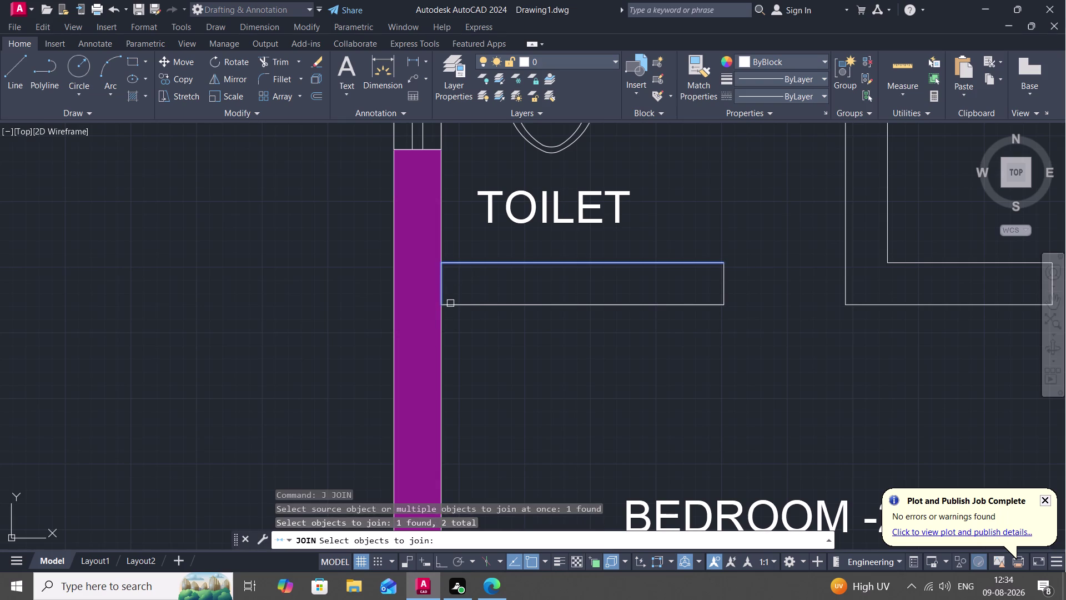
click(453, 305)
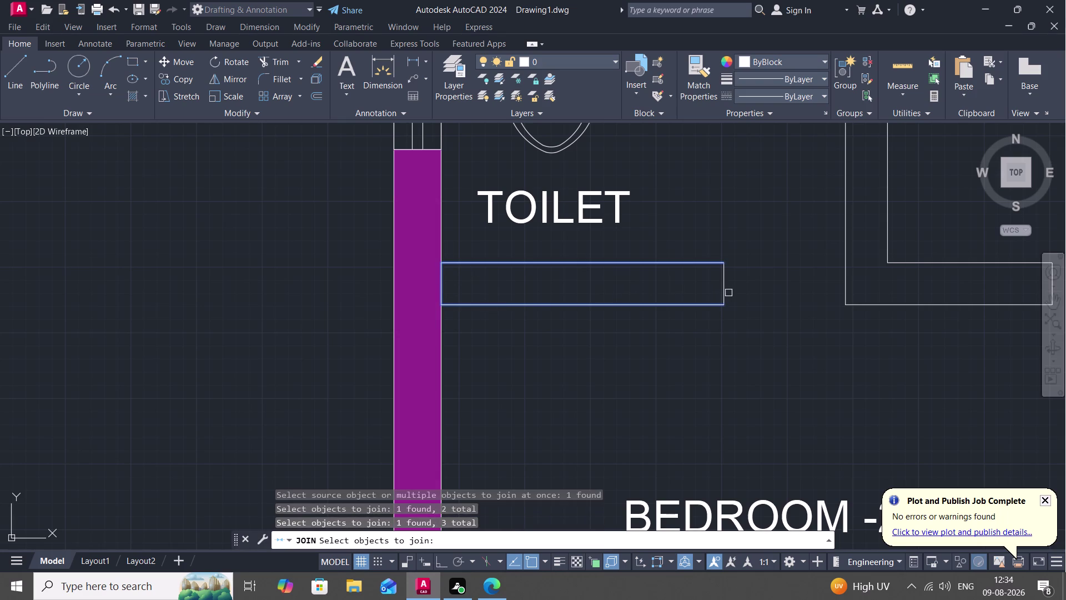
click(726, 291)
key(Return)
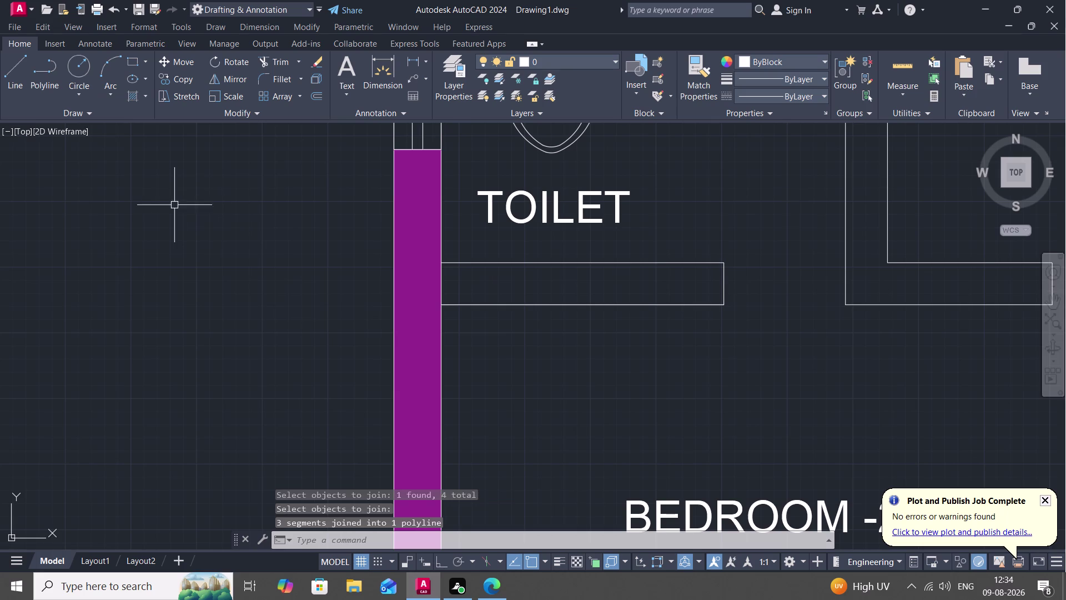
Hatch the joined partition outline with the purple solid fill.
key(h)
key(space)
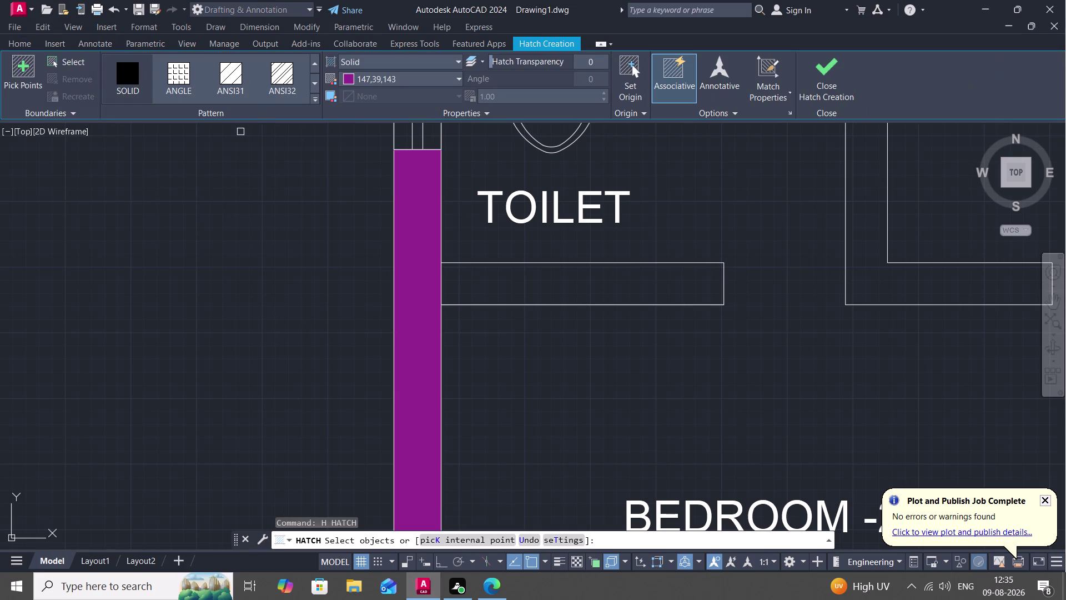
click(134, 81)
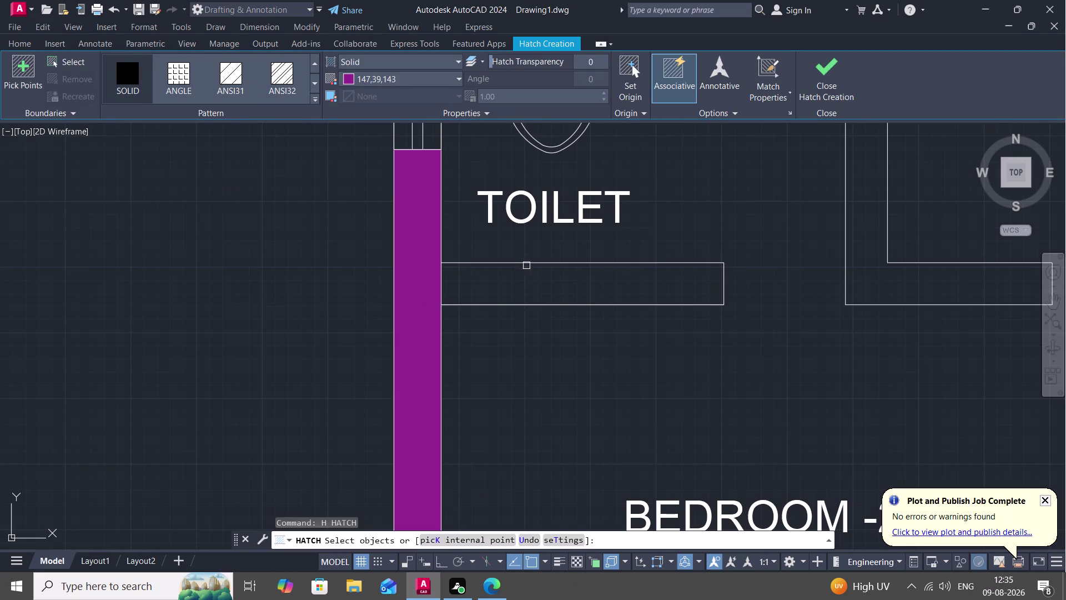
click(527, 263)
key(Escape)
scroll(down, 3)
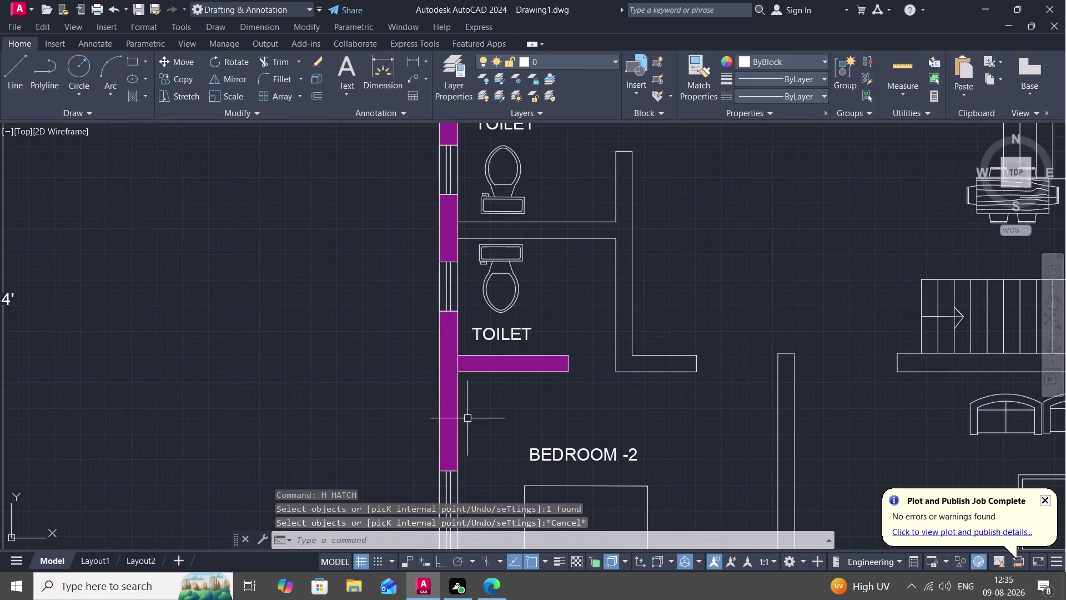
Break the toilet wall line at the partition junction with BREAKATPOINT.
scroll(down, 3)
scroll(up, 3)
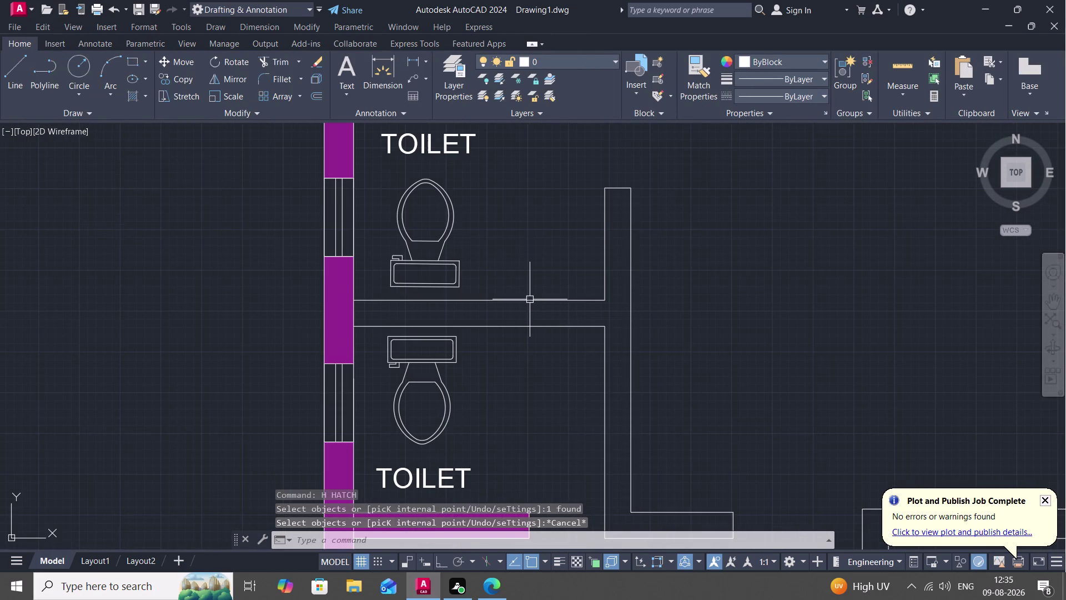
key(b)
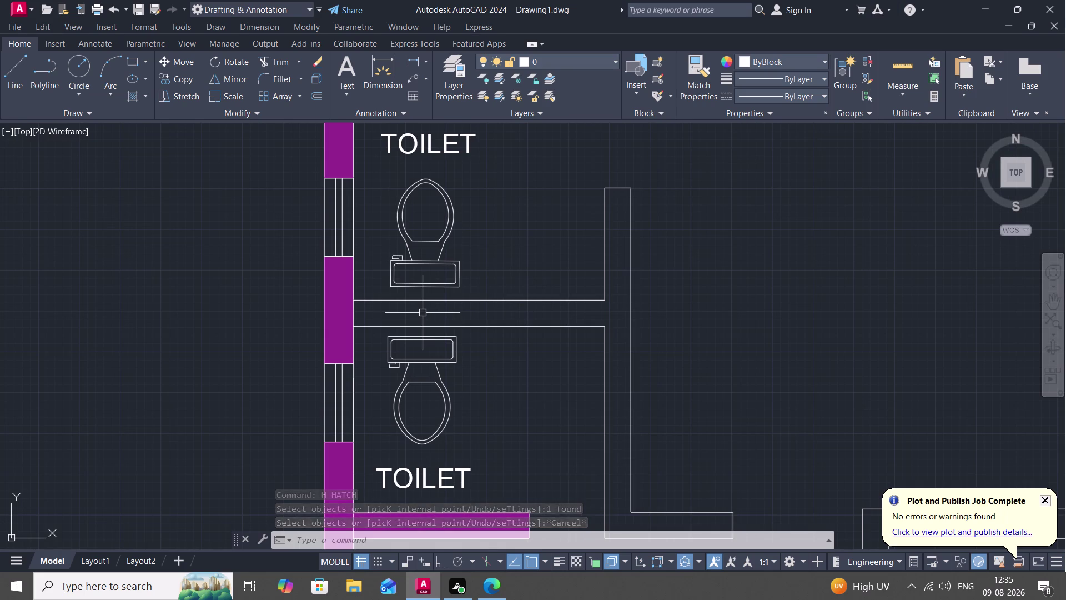
text(REA)
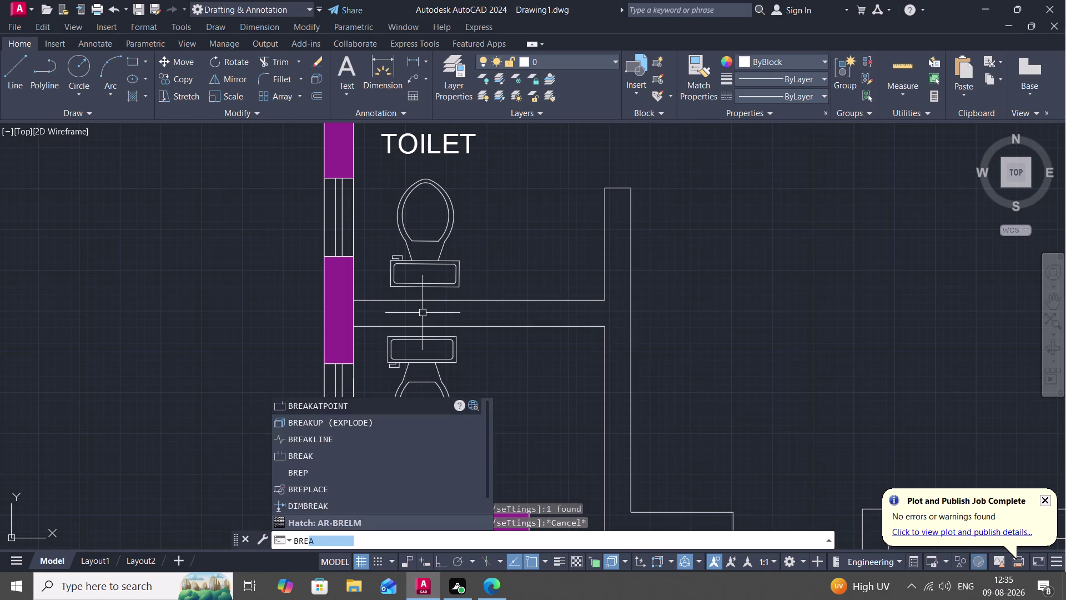
key(space)
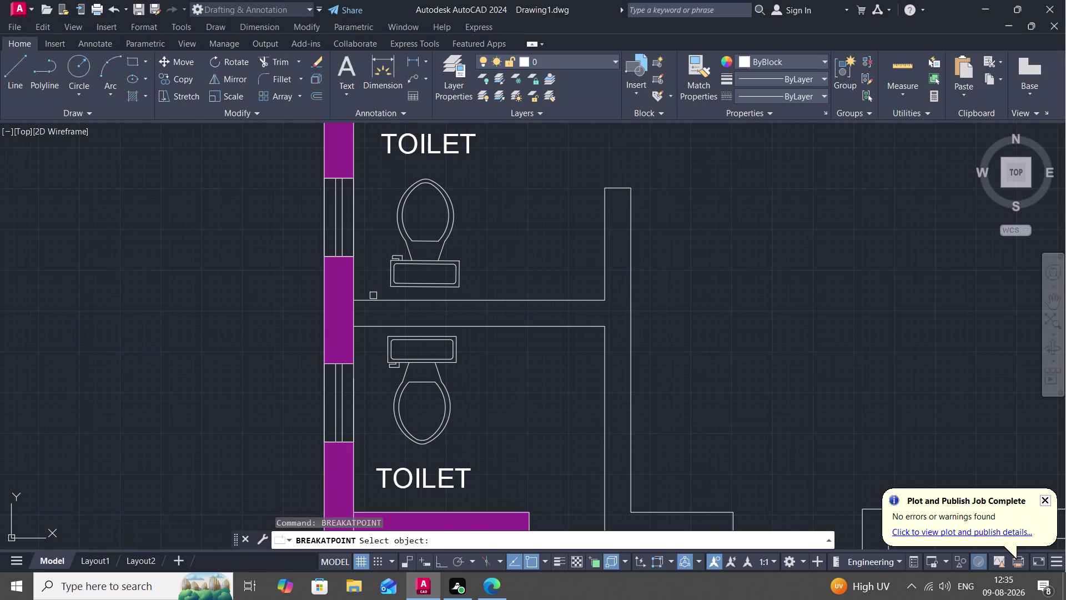
scroll(up, 3)
click(343, 292)
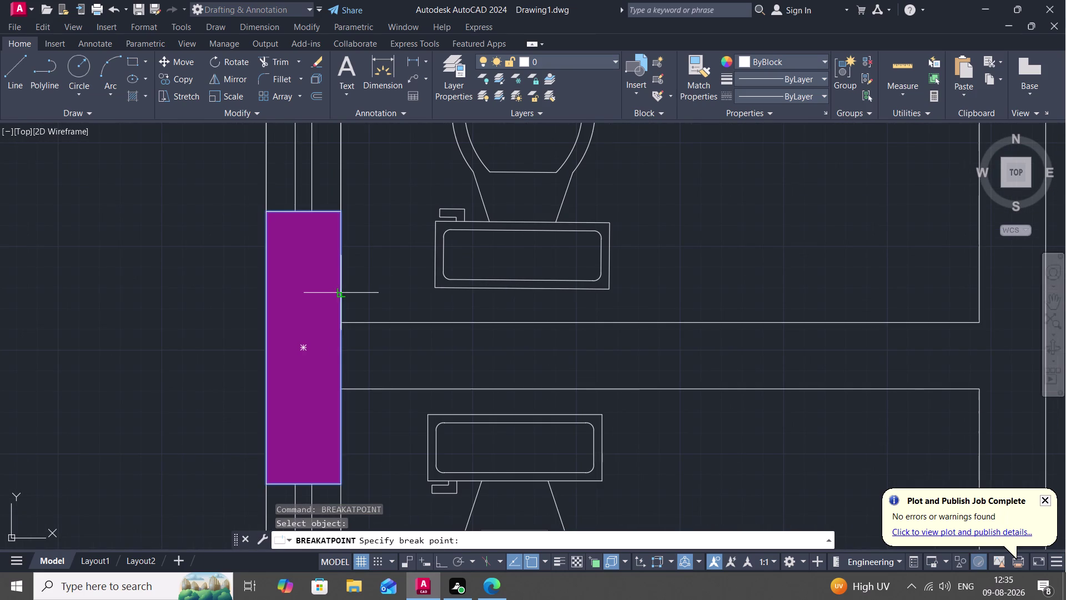
click(340, 324)
Attempt another break on the lower wall edge, then cancel it.
key(space)
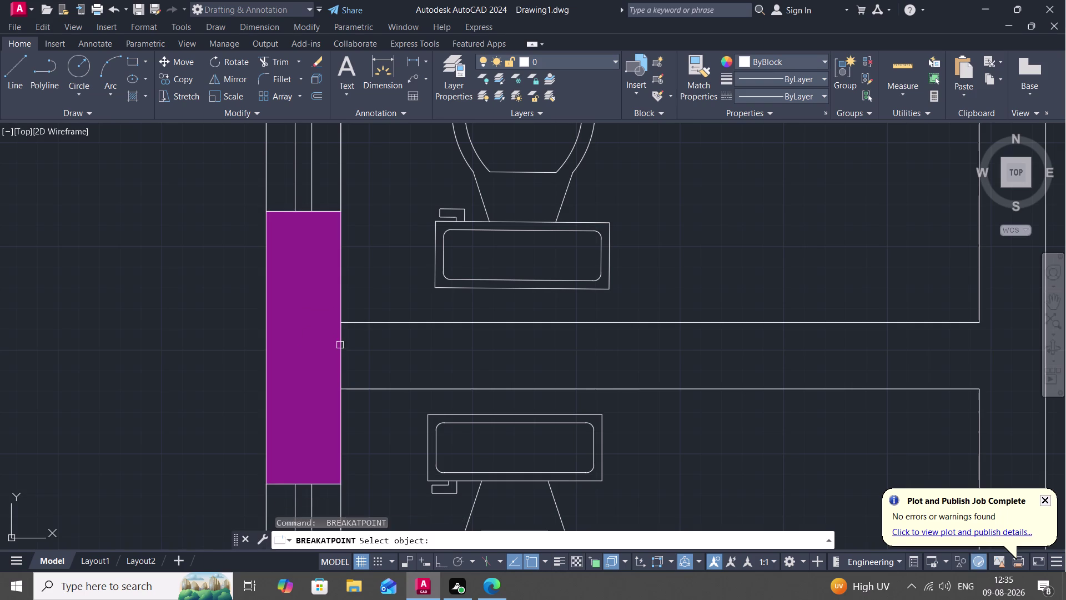
click(340, 345)
click(343, 388)
key(space)
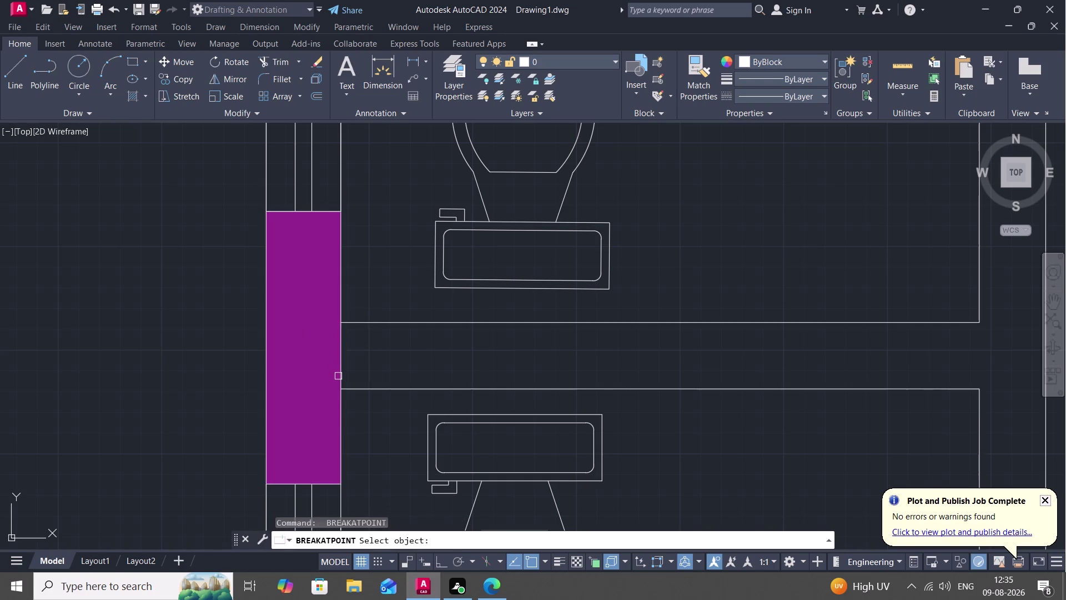
click(338, 373)
key(Escape)
Pan to the lower toilet partition and start joining its first four edges.
scroll(down, 3)
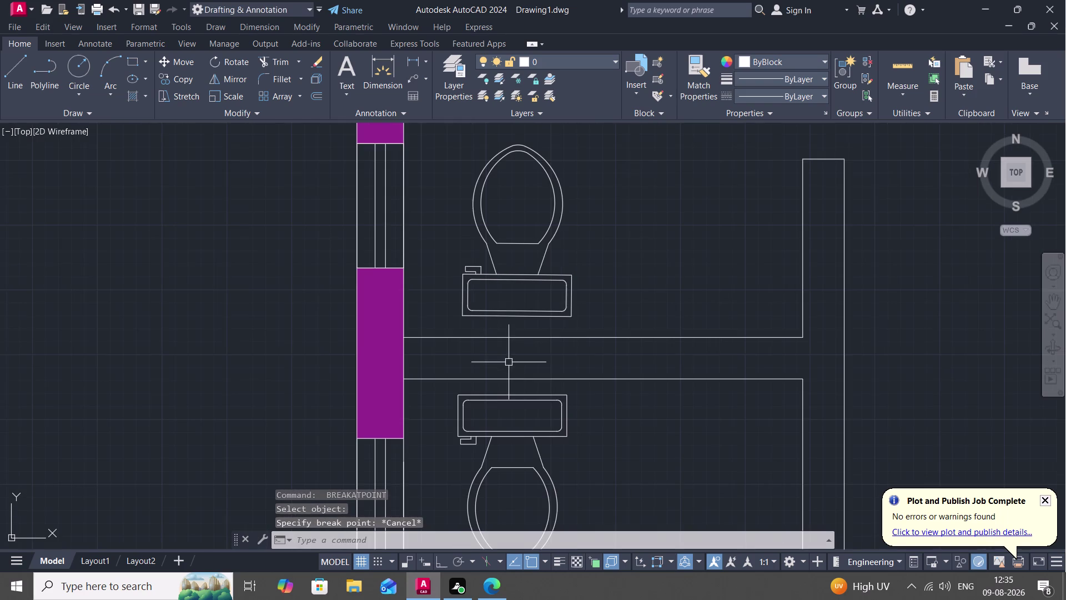
scroll(down, 3)
middle_drag(808, 349, 746, 233)
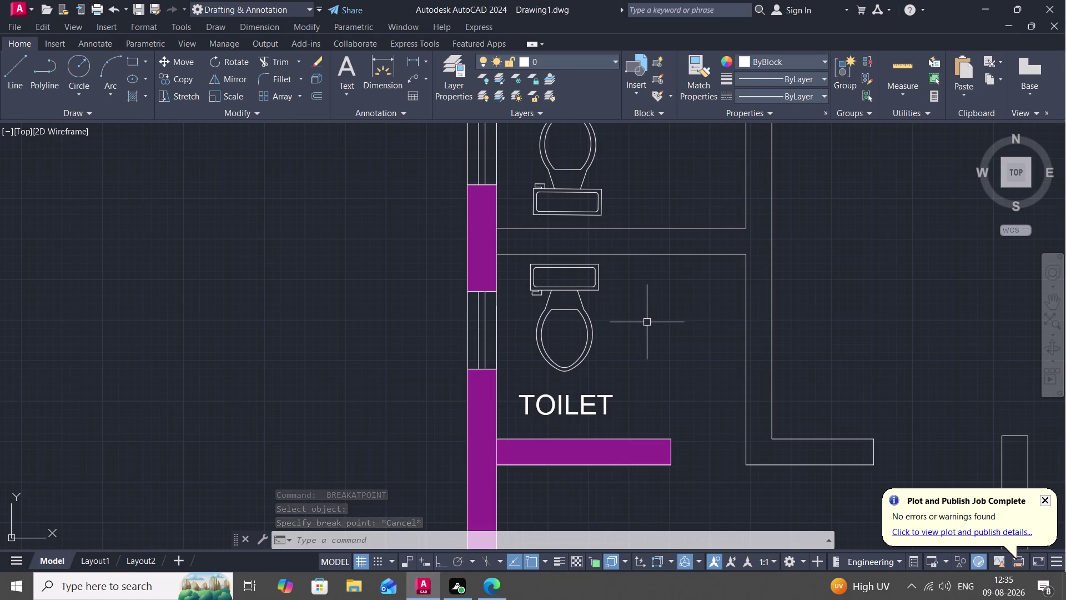
key(j)
key(space)
click(637, 253)
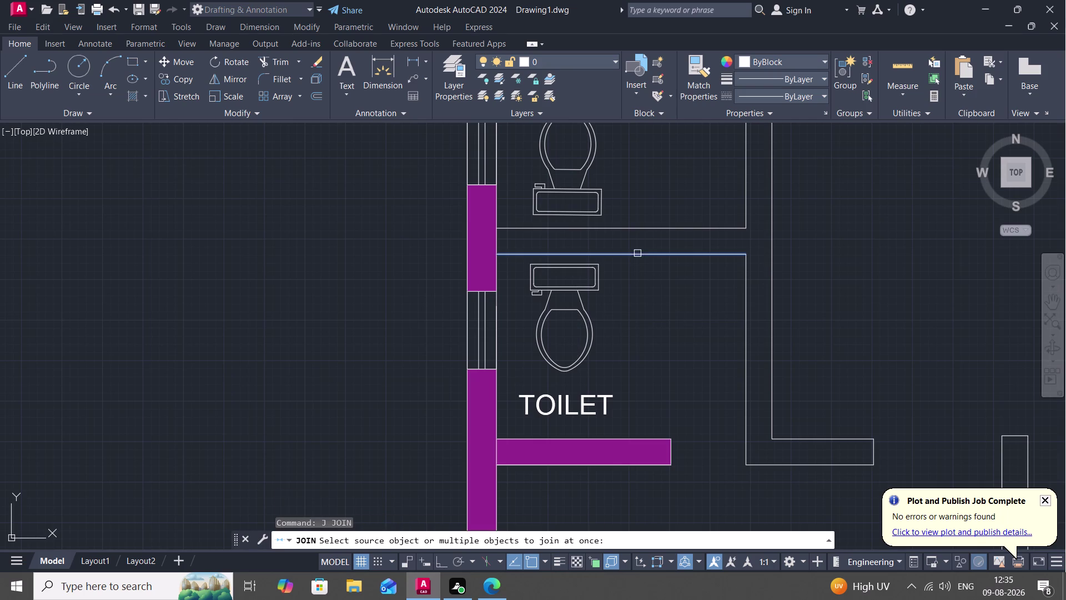
click(658, 227)
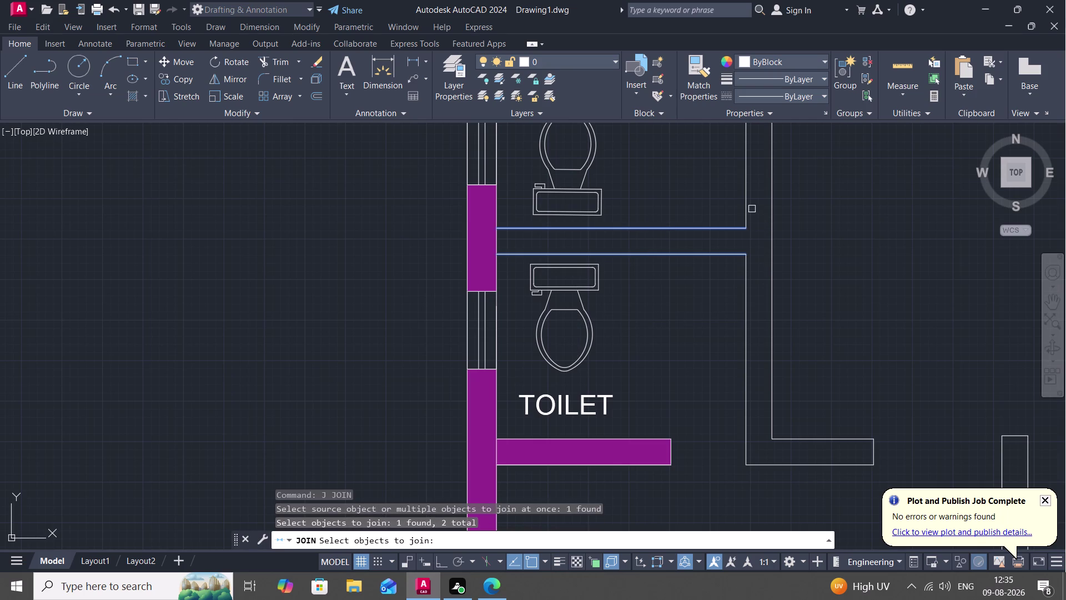
click(747, 204)
click(769, 223)
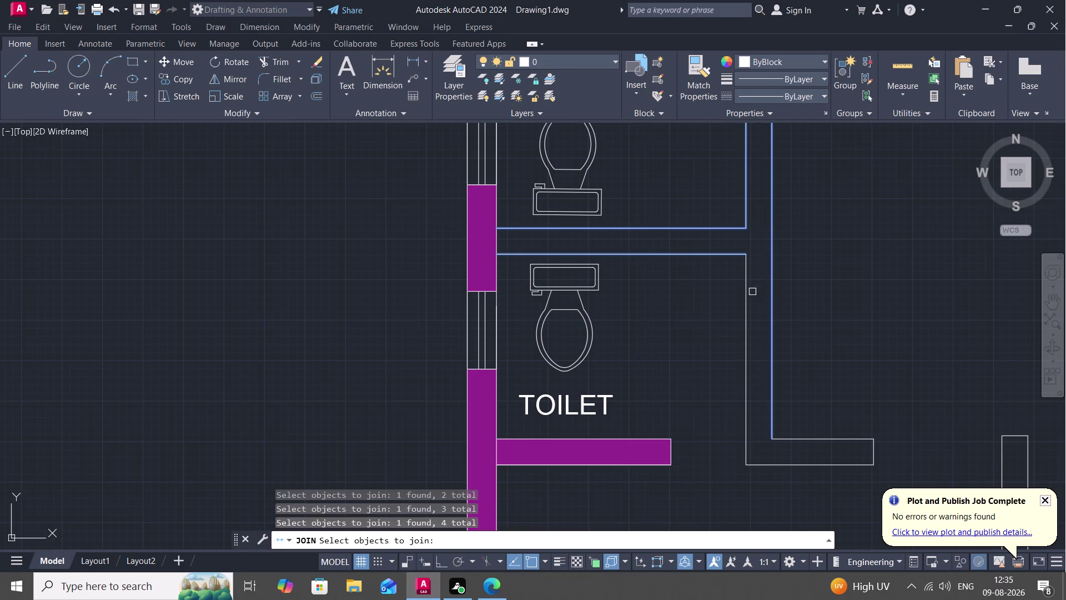
Add the remaining wall segments, merging all nine into one L-shaped polyline.
click(745, 300)
click(798, 439)
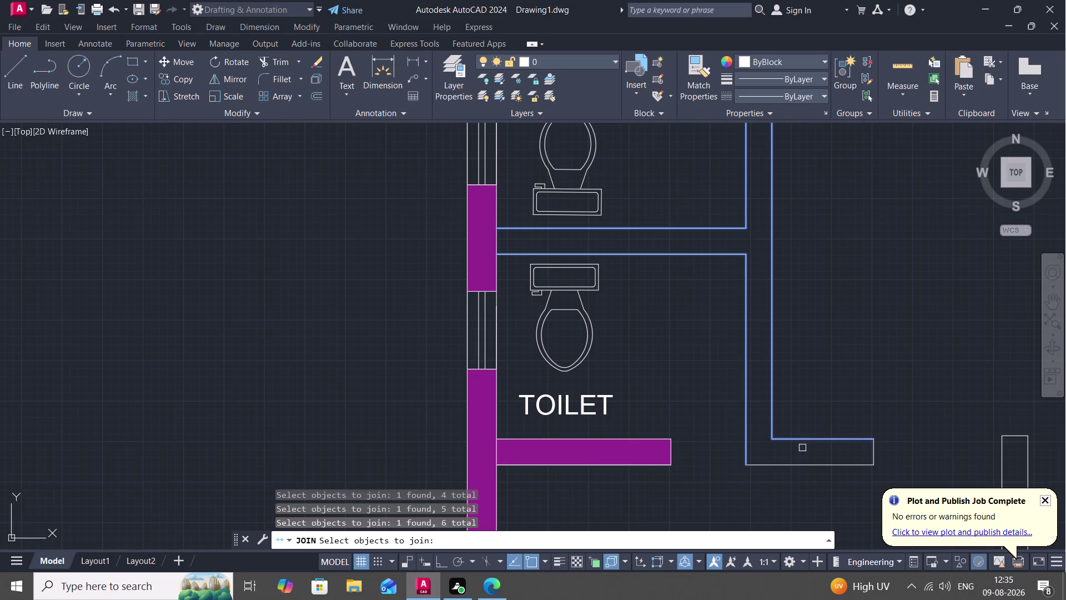
click(806, 466)
click(874, 452)
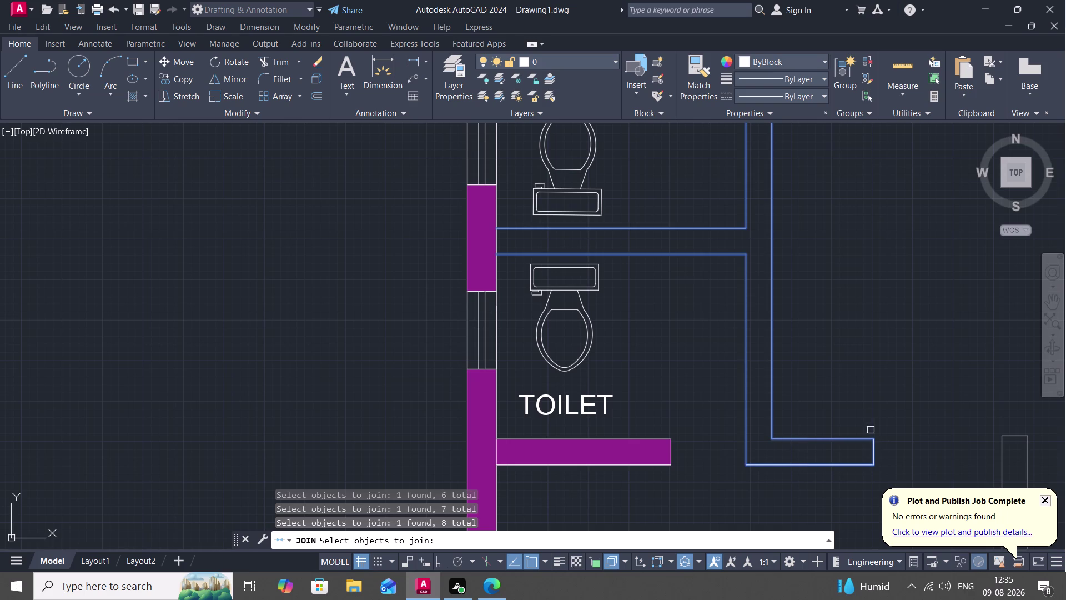
scroll(down, 3)
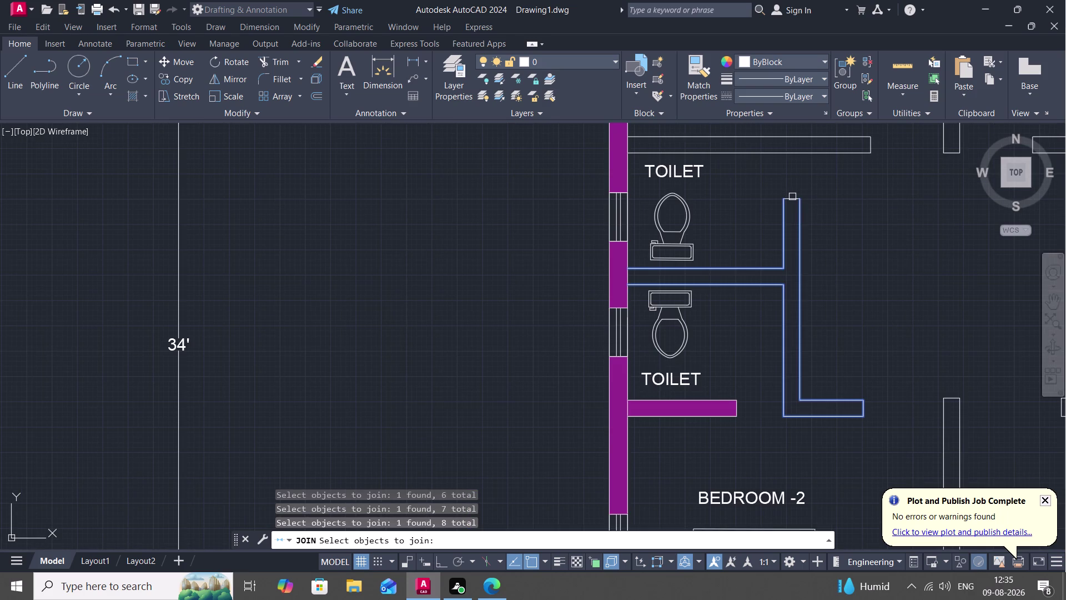
click(793, 197)
click(630, 278)
key(Return)
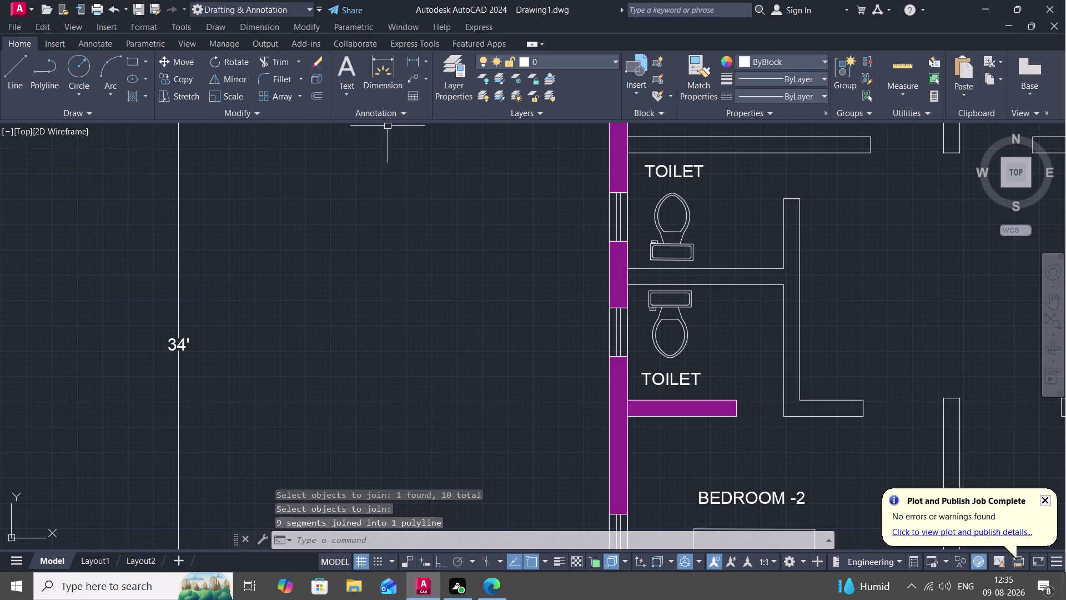
Hatch the joined toilet wall outline with solid purple.
text(H)
key(space)
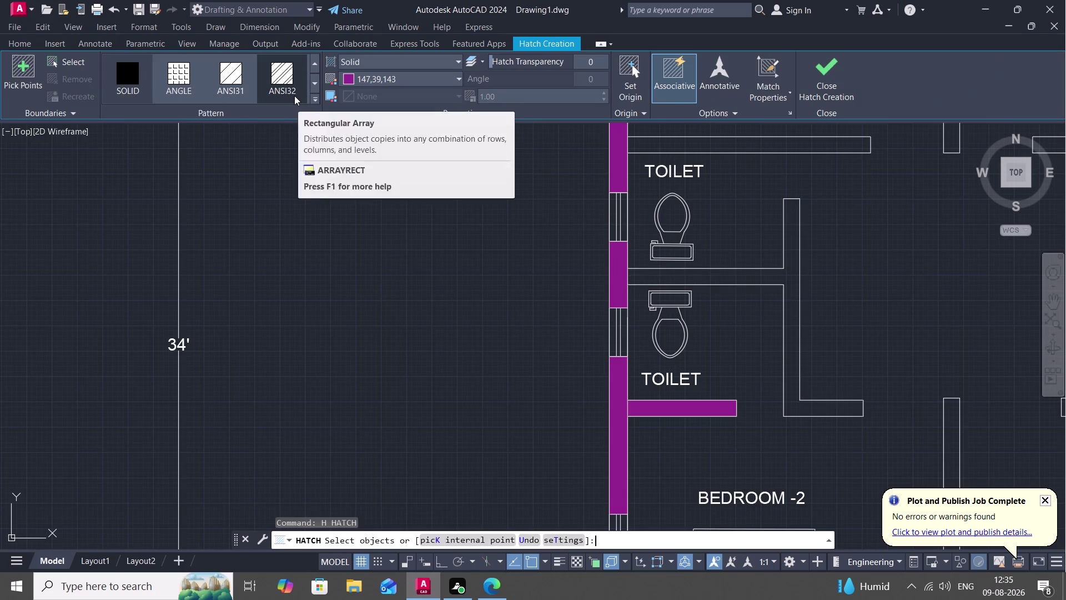
click(121, 75)
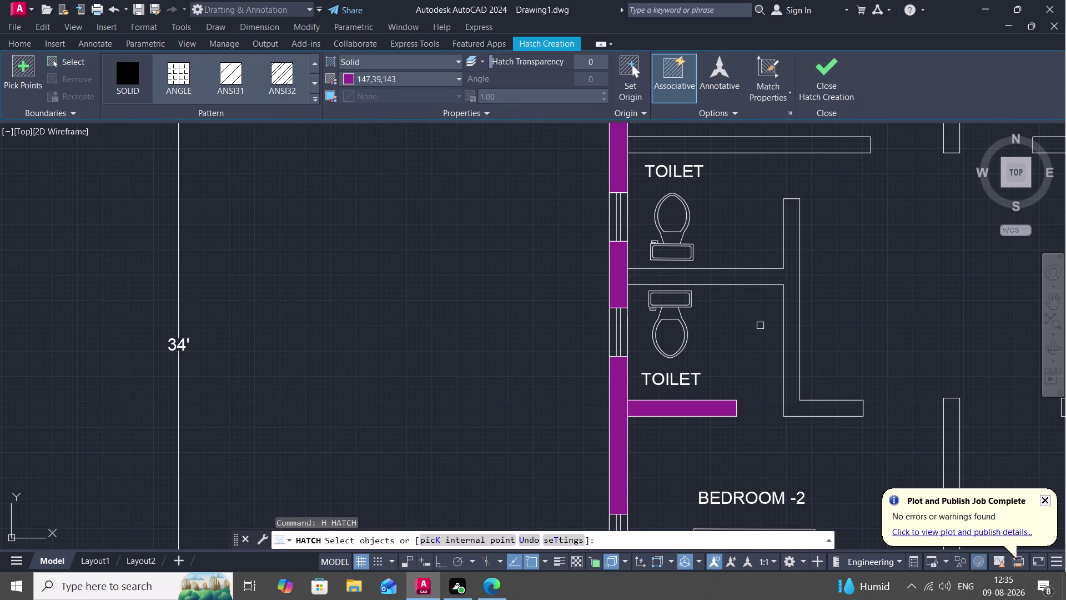
click(765, 268)
key(Escape)
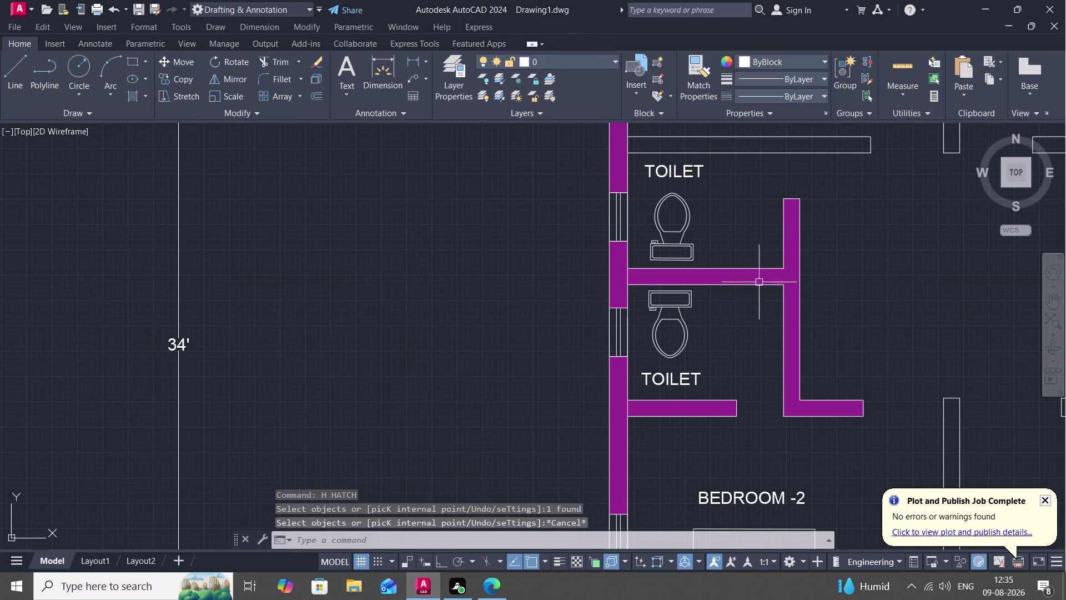
middle_drag(751, 251, 713, 405)
Break the upper bedroom wall line where it meets the exterior wall.
key(space)
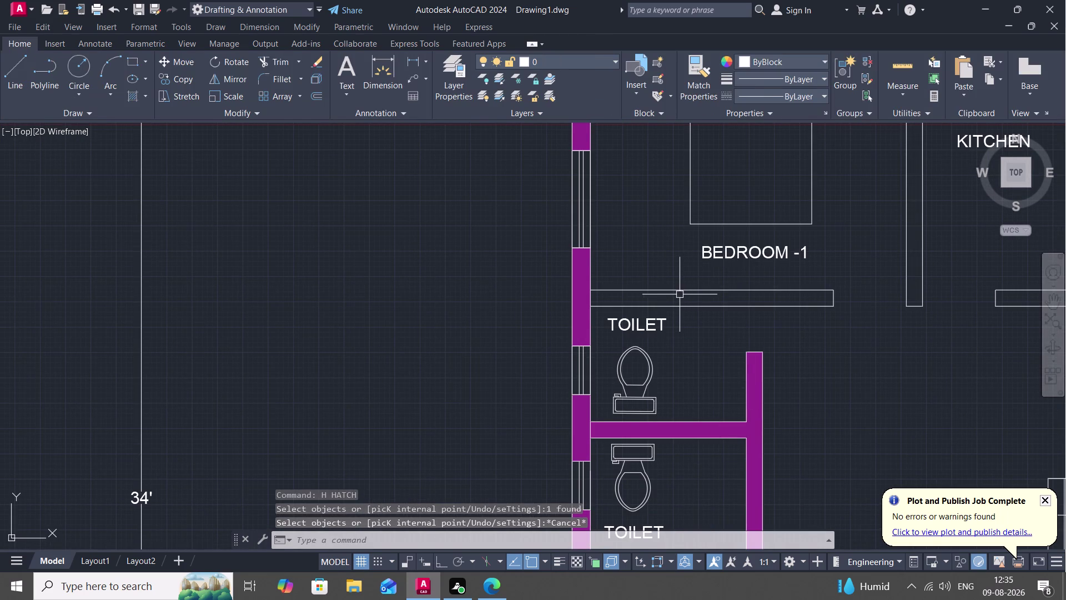
key(Escape)
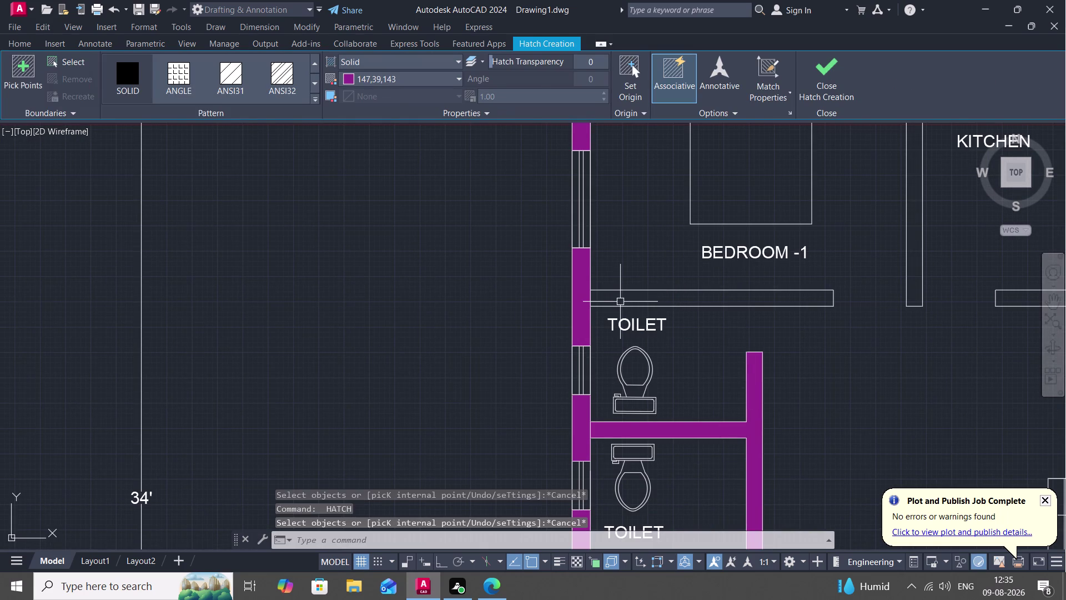
text(BRE)
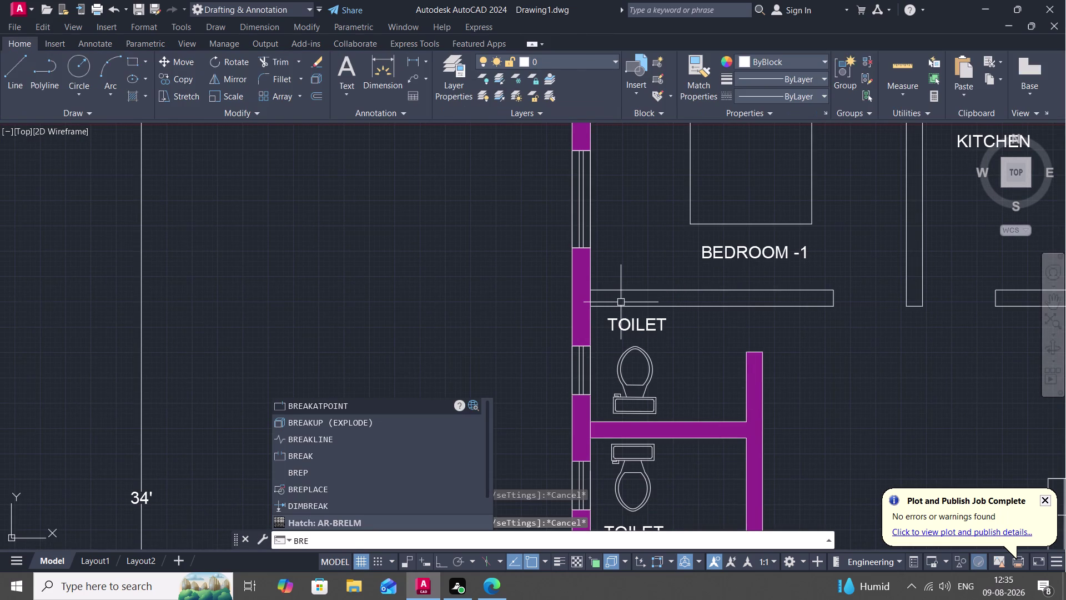
key(a)
key(space)
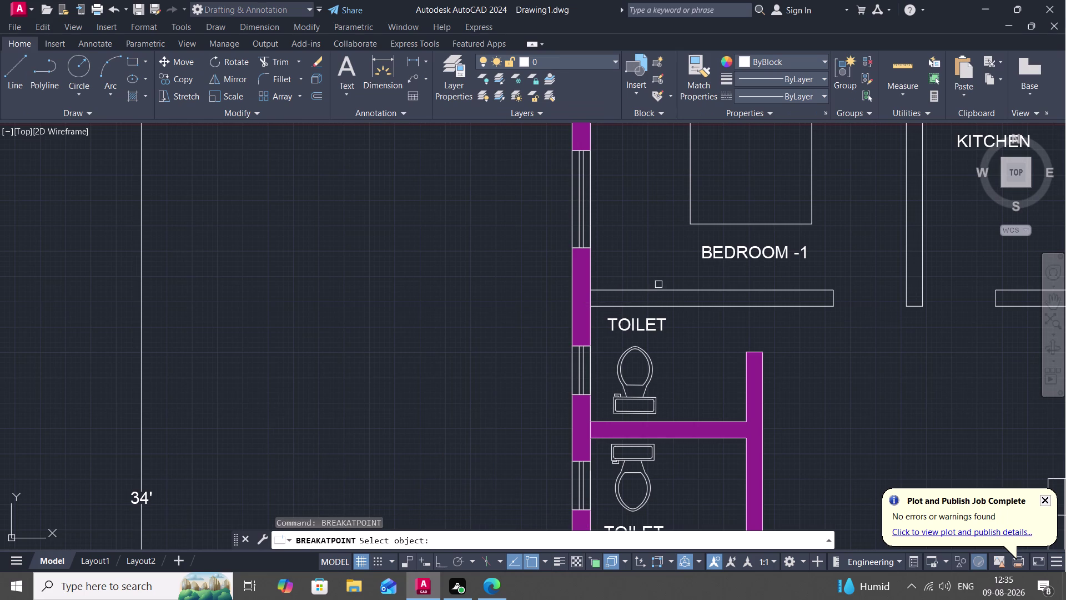
scroll(up, 3)
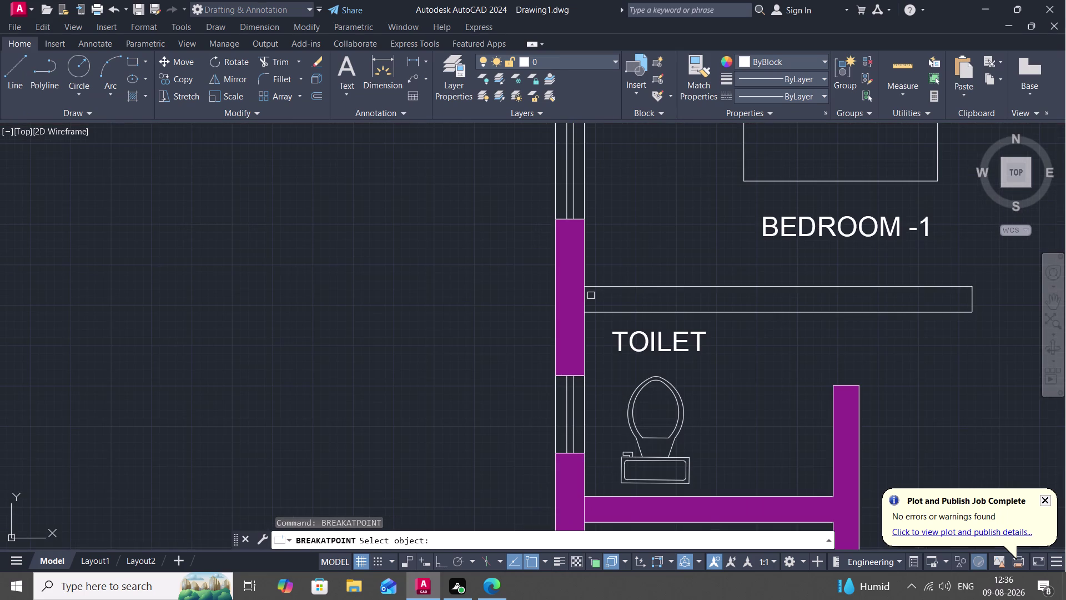
click(584, 300)
click(587, 288)
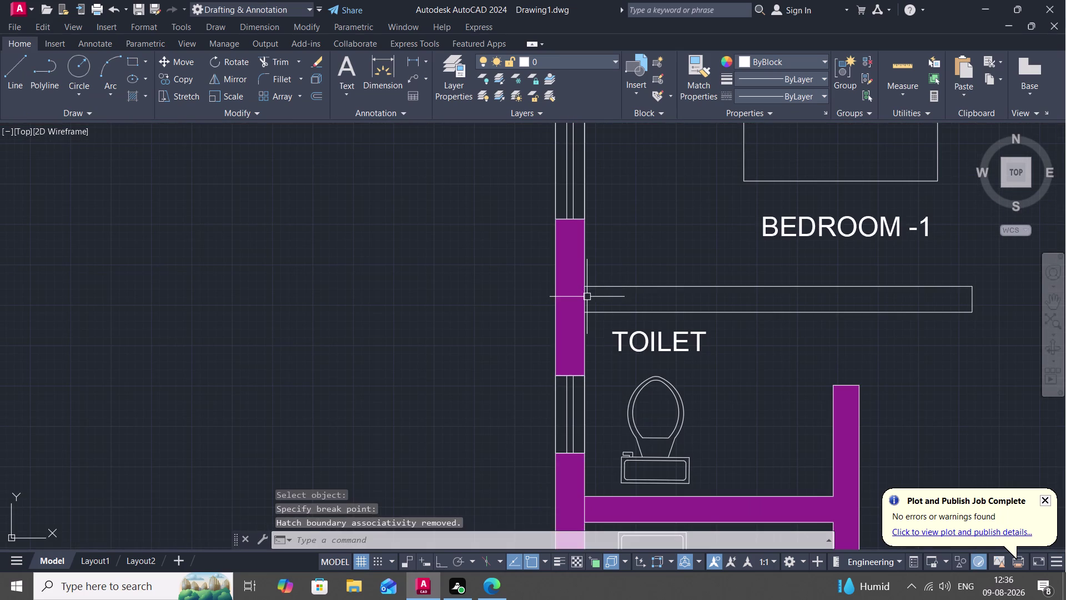
Break the lower bedroom wall line at the exterior wall as well.
key(space)
click(586, 299)
click(585, 310)
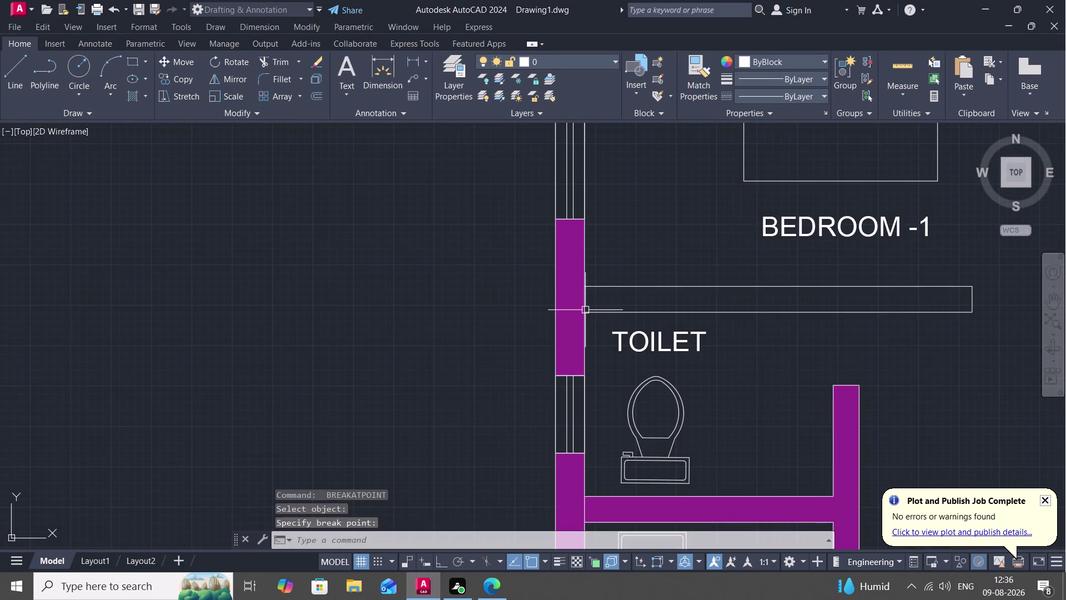
key(space)
click(583, 307)
key(Escape)
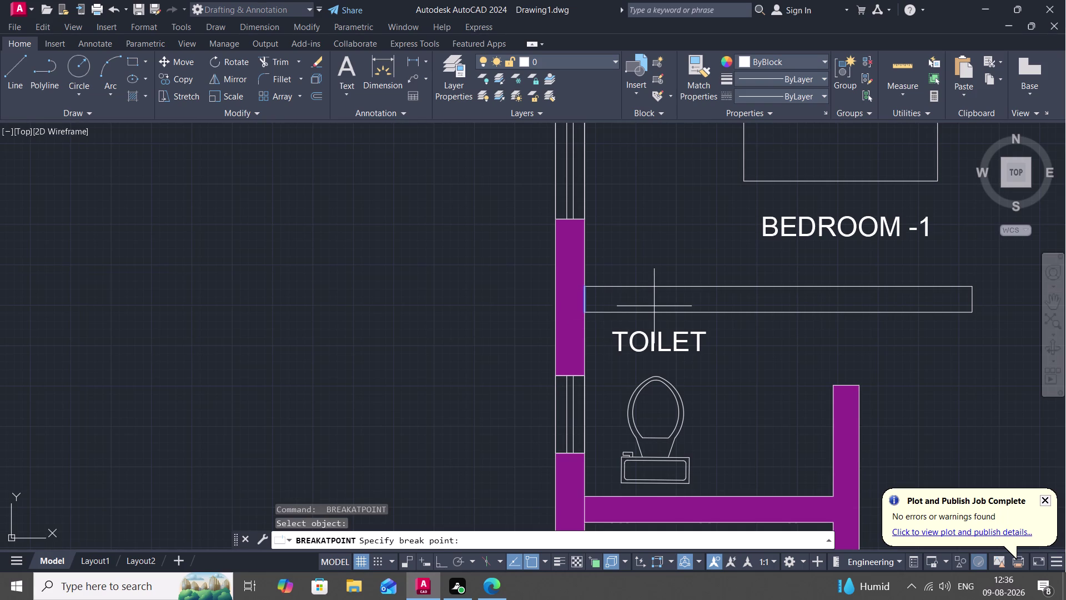
Join the bedroom partition's wall segments into one closed outline.
key(j)
key(space)
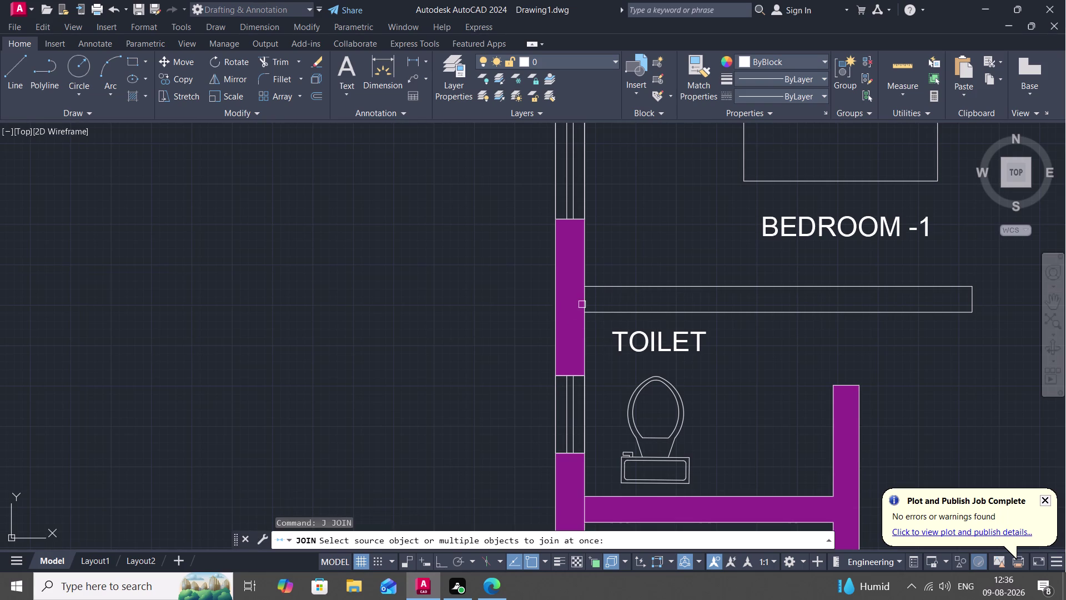
click(584, 303)
click(602, 285)
click(612, 311)
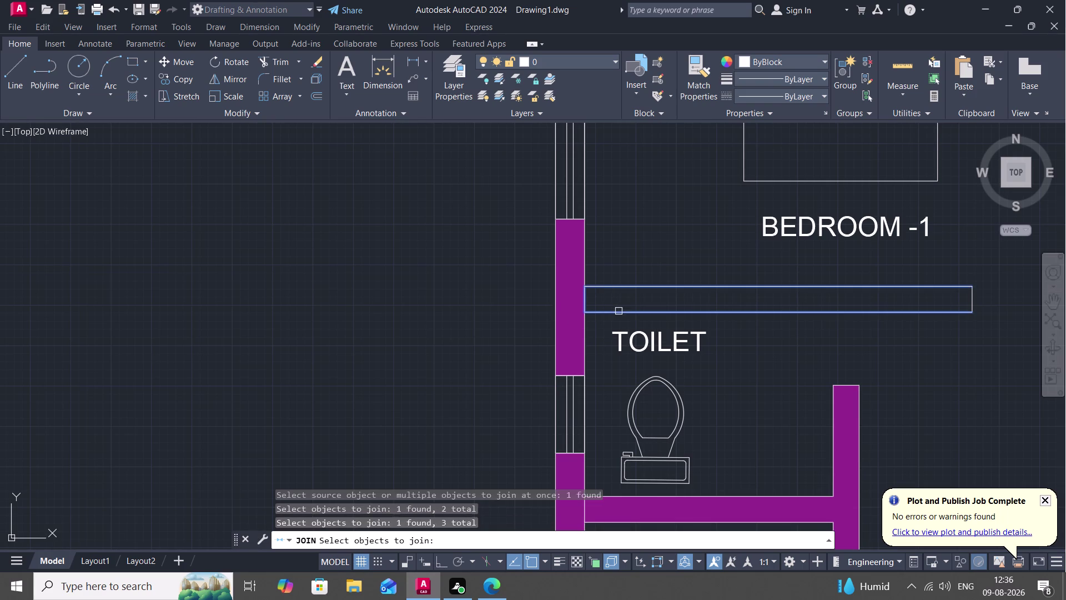
click(973, 301)
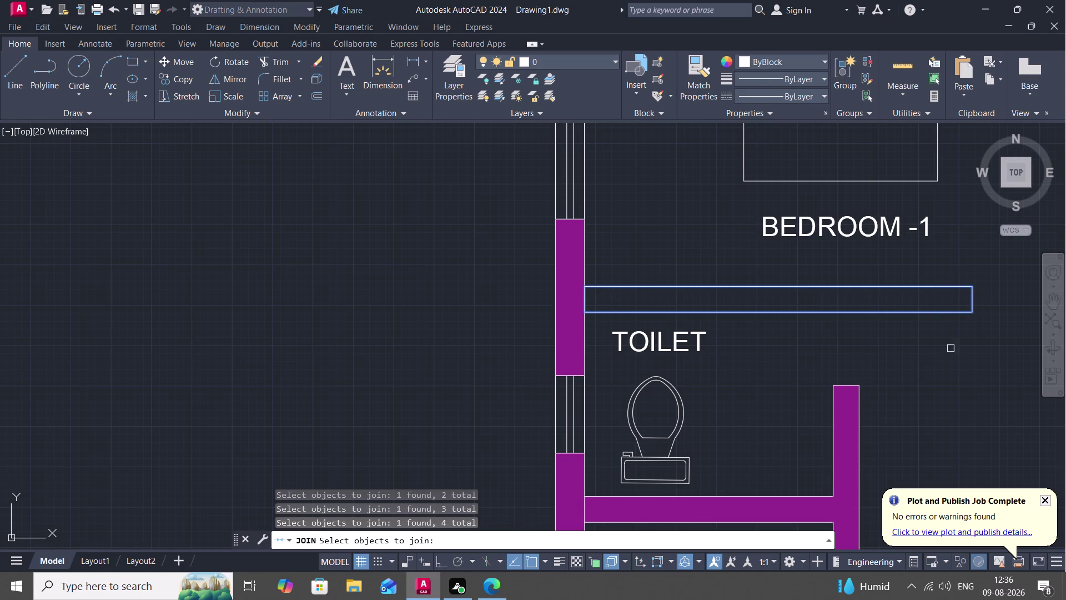
key(Return)
Hatch the joined bedroom wall with solid purple.
text(H)
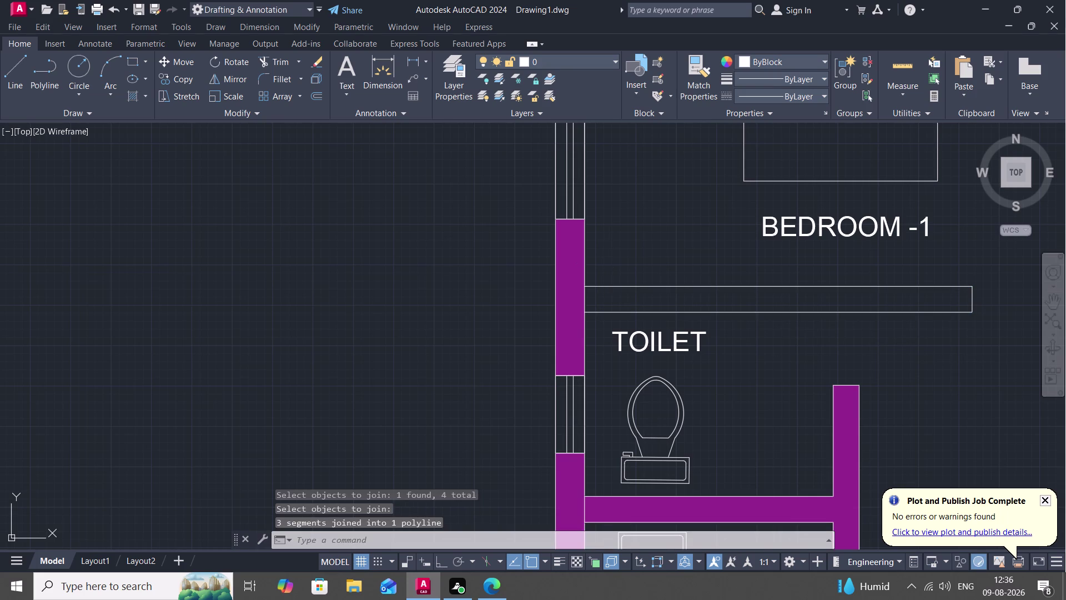
key(space)
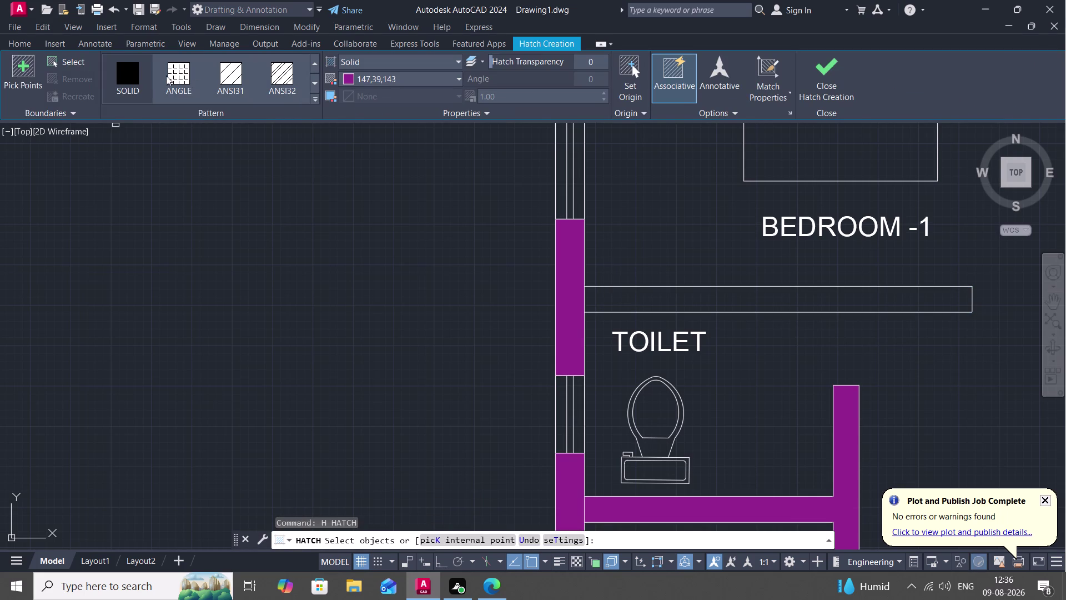
click(126, 75)
click(624, 288)
key(Escape)
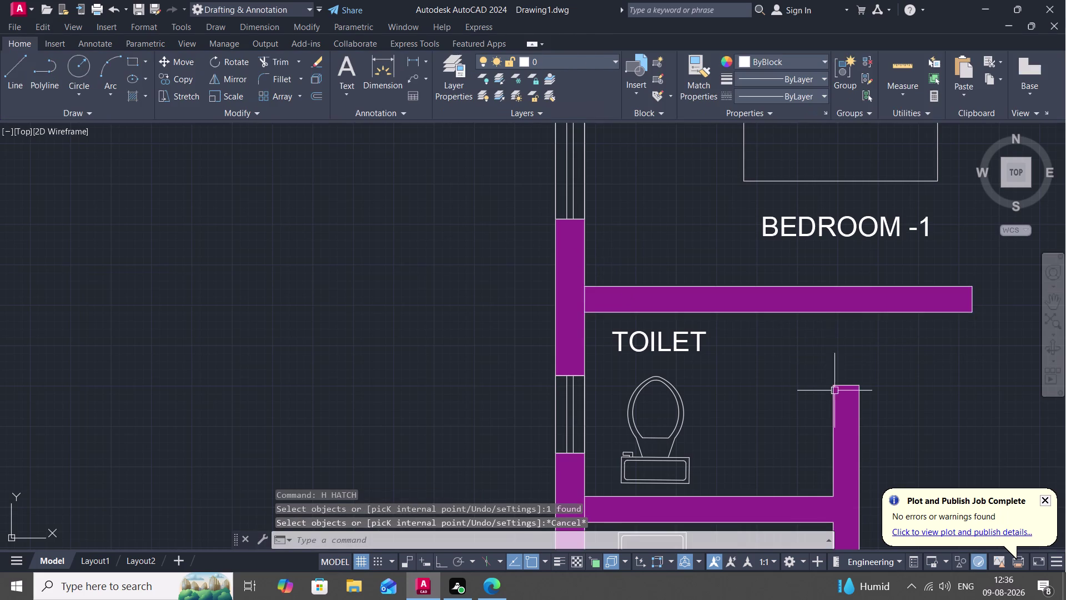
scroll(down, 3)
middle_drag(814, 400, 738, 236)
scroll(down, 3)
middle_drag(798, 366, 764, 273)
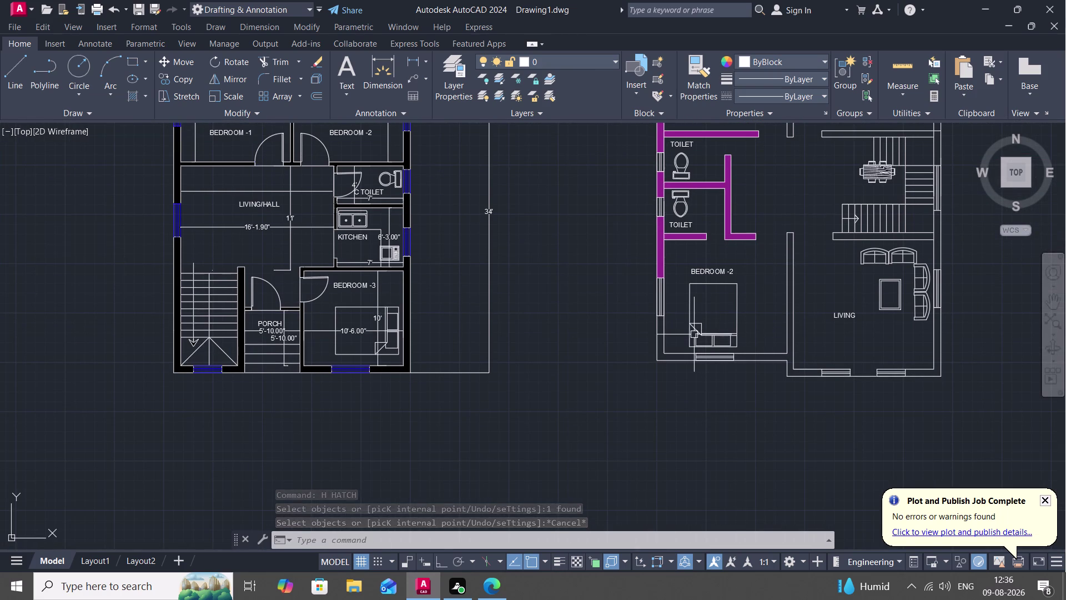
Start joining the BEDROOM -2 corner wall lines, then cancel the join.
key(j)
key(space)
click(655, 330)
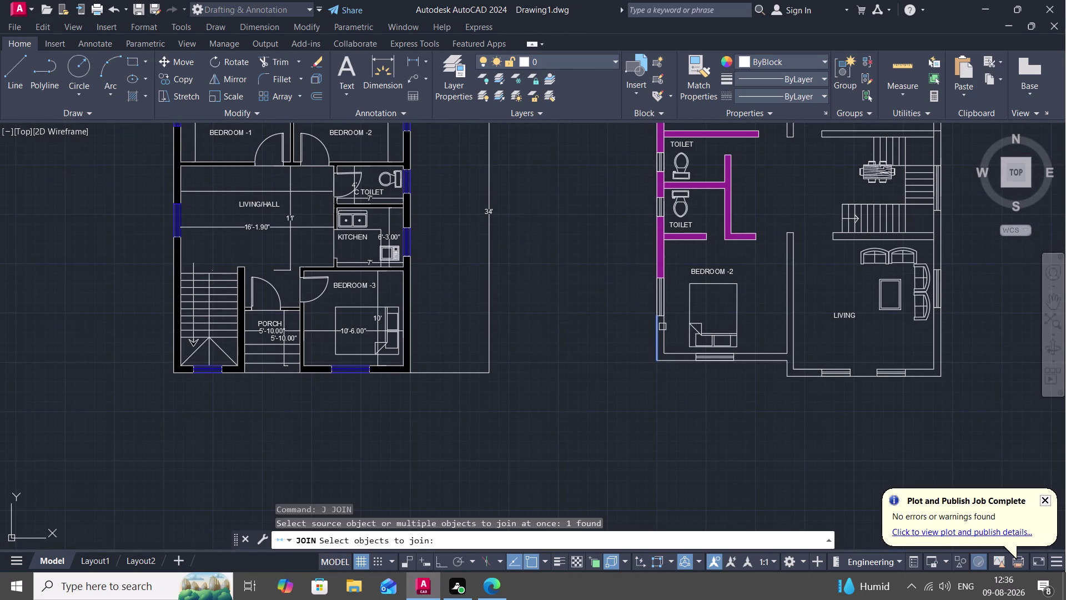
click(663, 326)
click(679, 352)
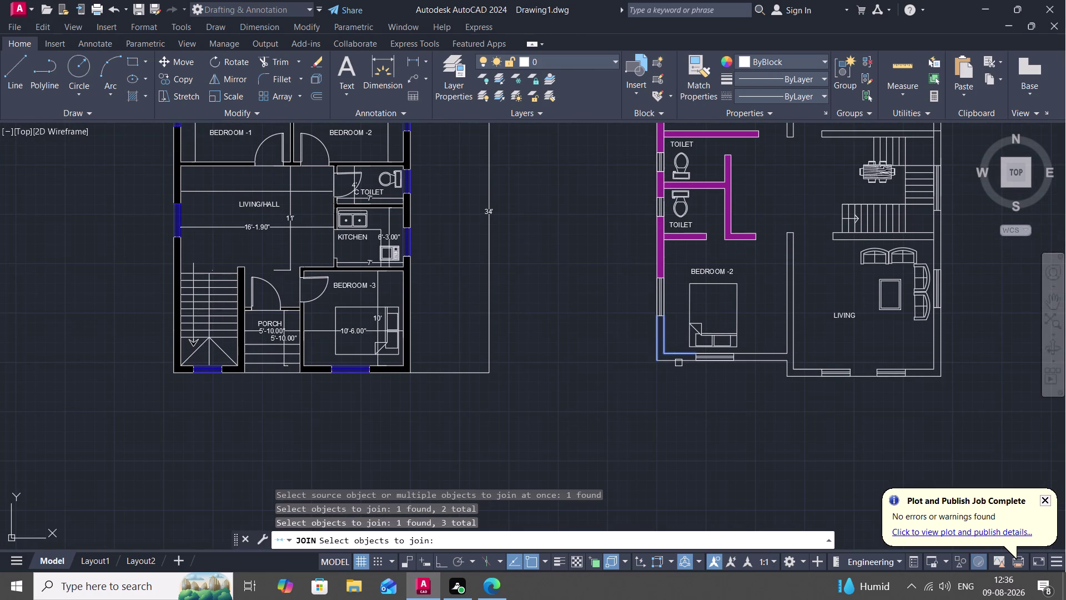
click(678, 360)
scroll(up, 3)
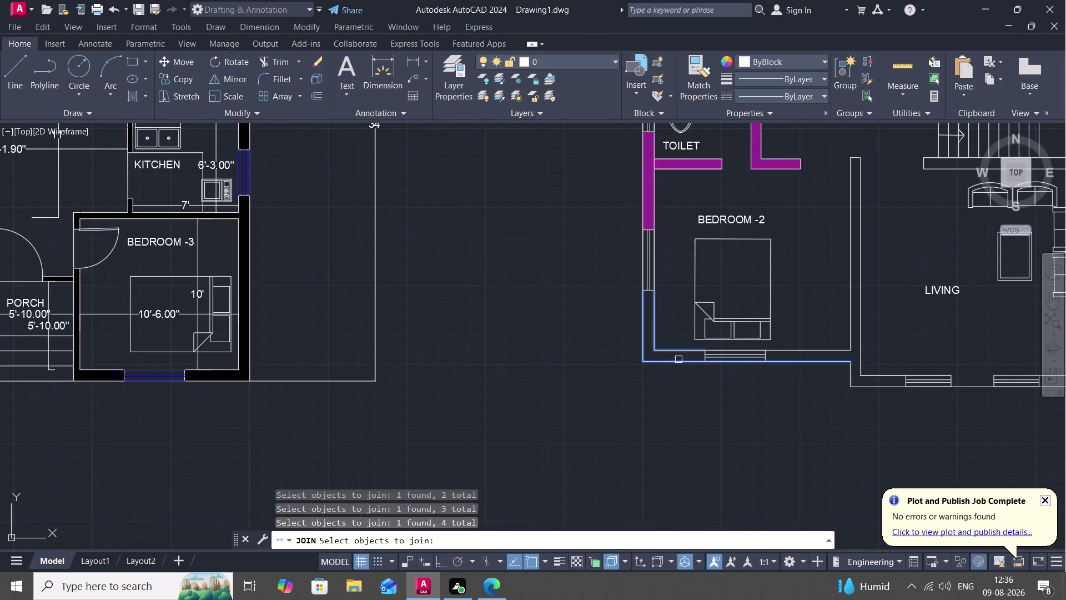
scroll(up, 3)
key(Escape)
Break the outer wall line at the window's left and right edges.
text(B)
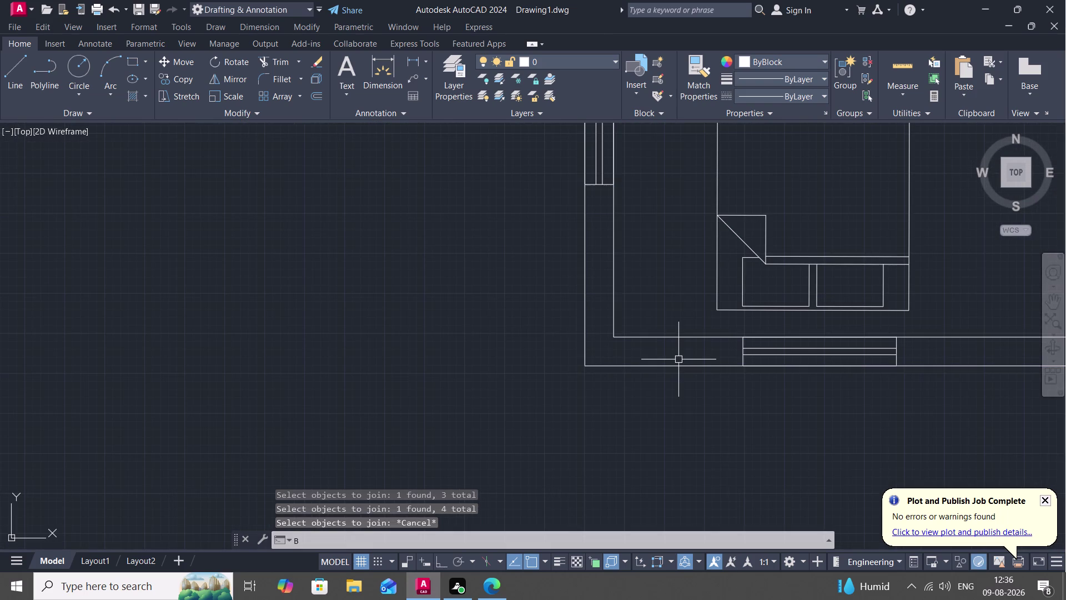
text(REA)
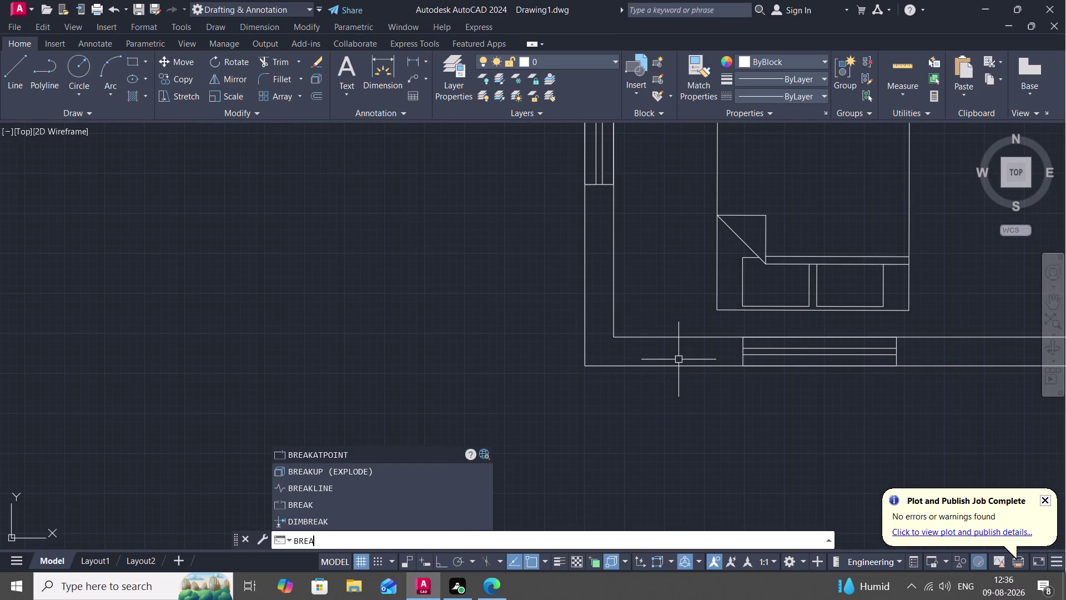
key(space)
click(710, 365)
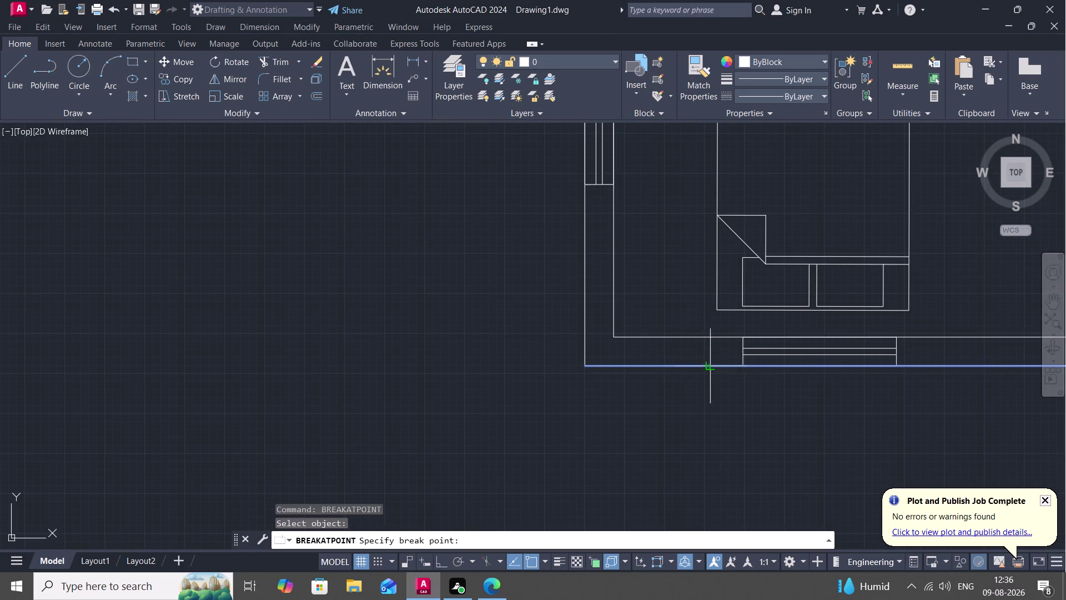
click(743, 367)
key(space)
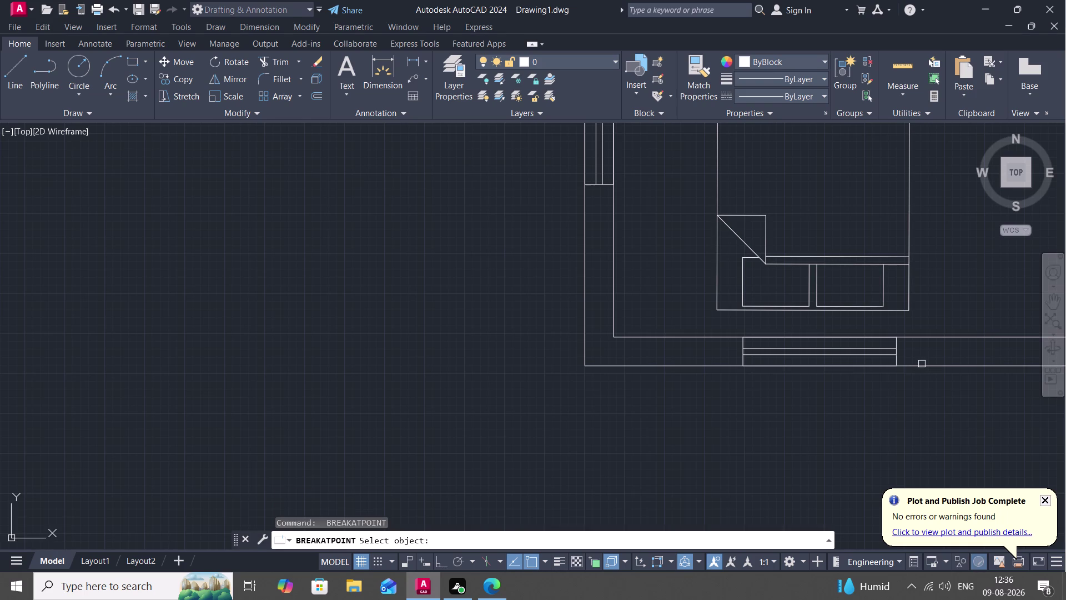
click(926, 363)
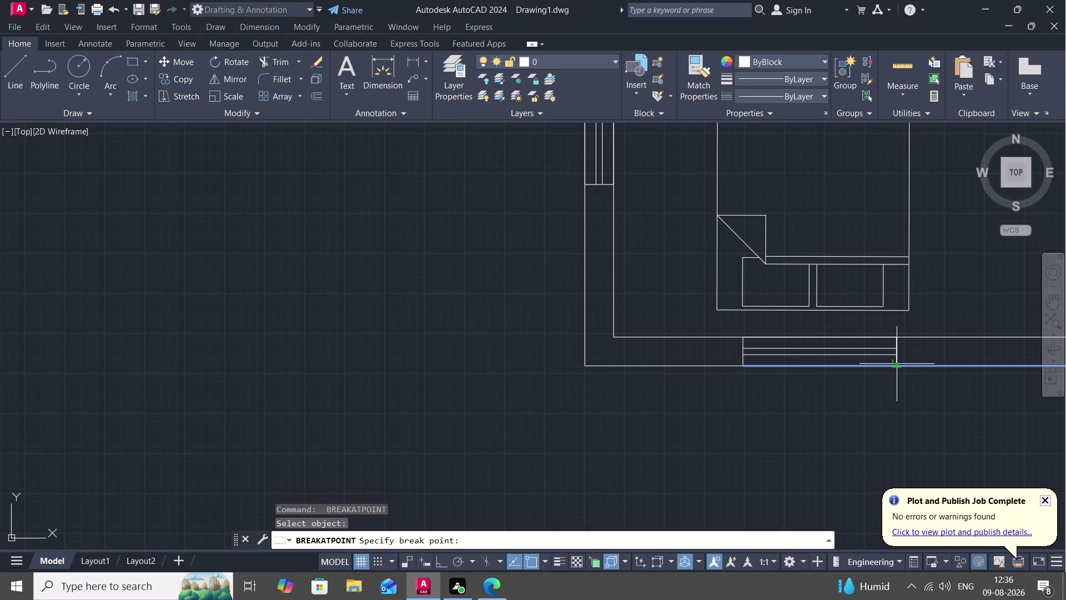
click(897, 368)
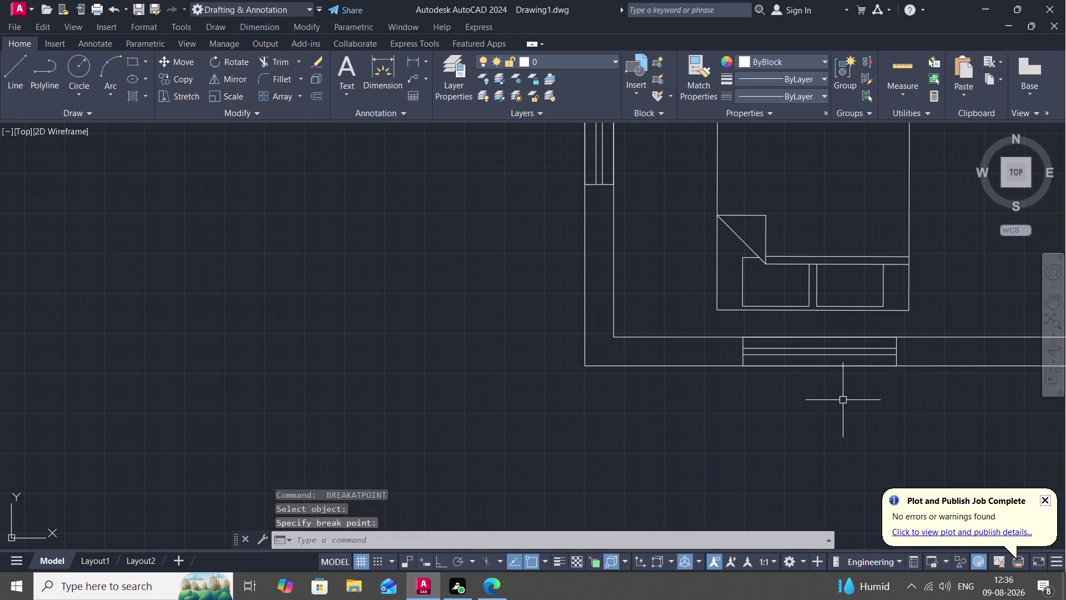
key(Escape)
Join the L-shaped corner wall lines into one polyline.
key(j)
key(space)
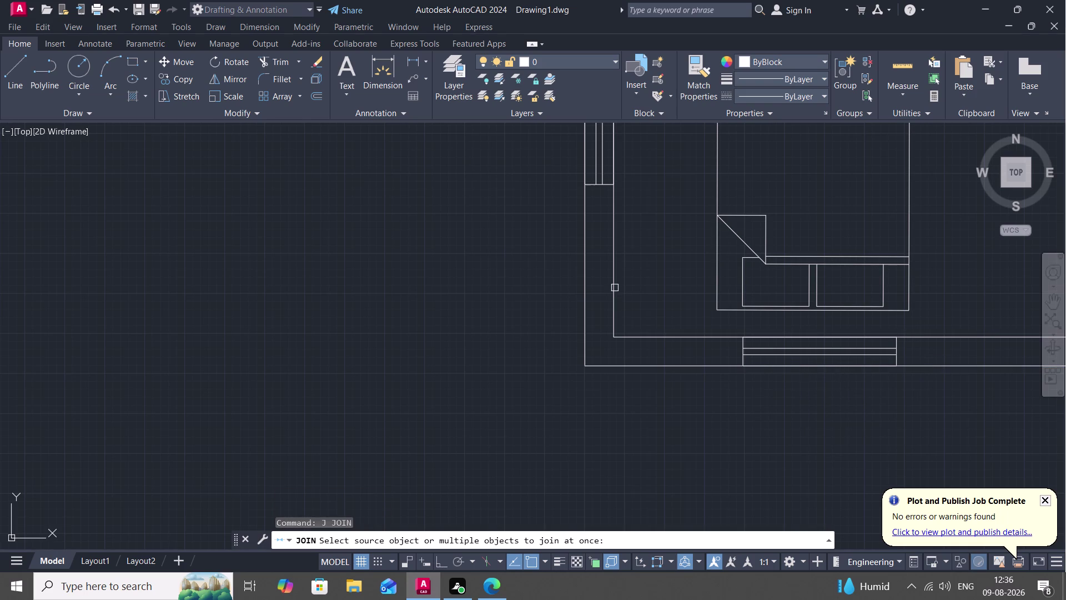
click(615, 288)
click(588, 292)
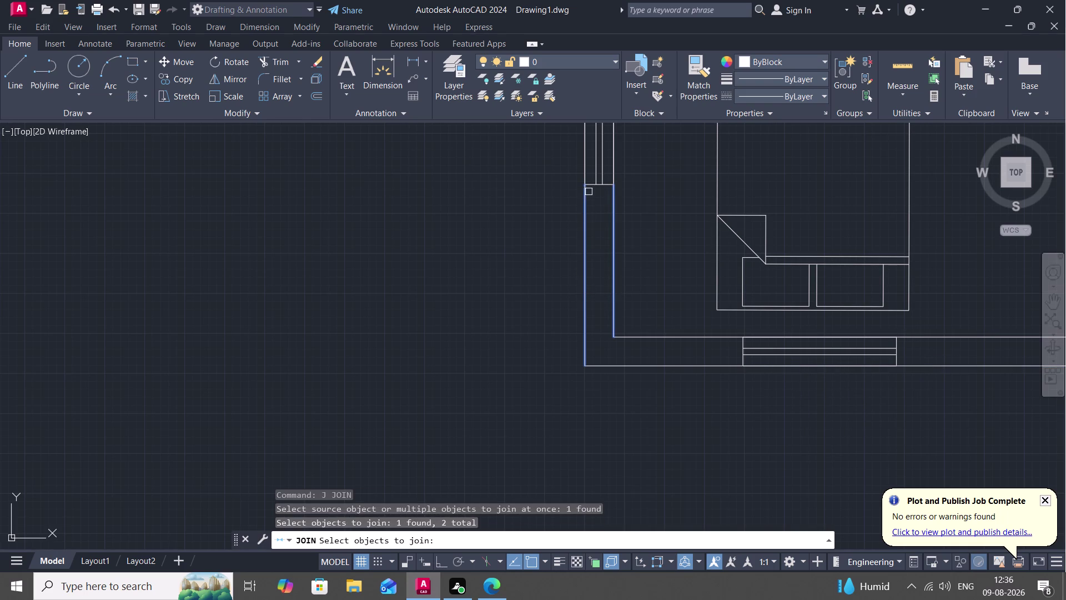
click(588, 187)
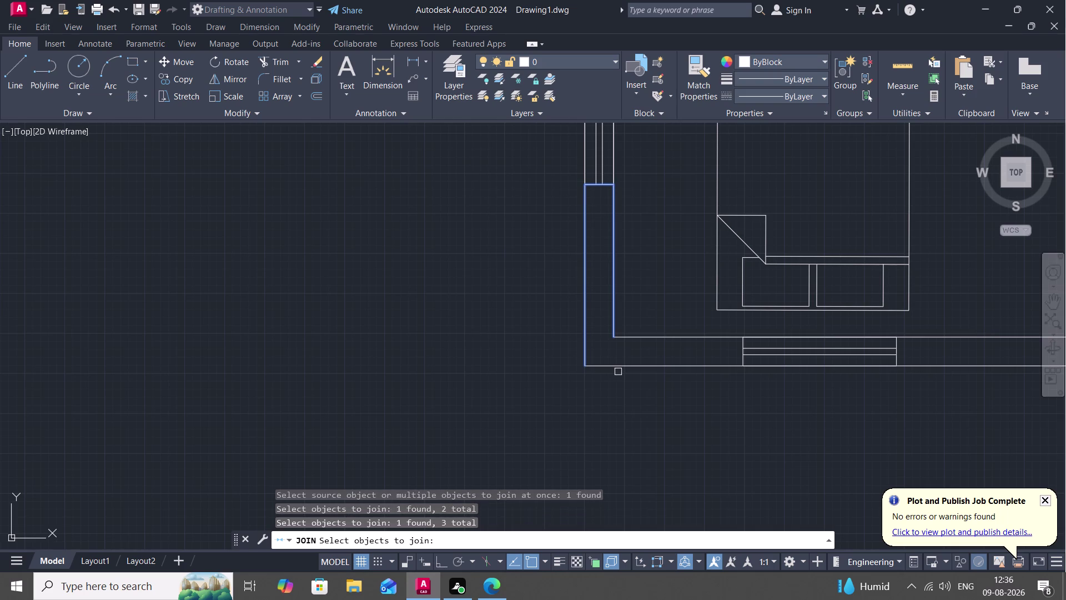
click(629, 366)
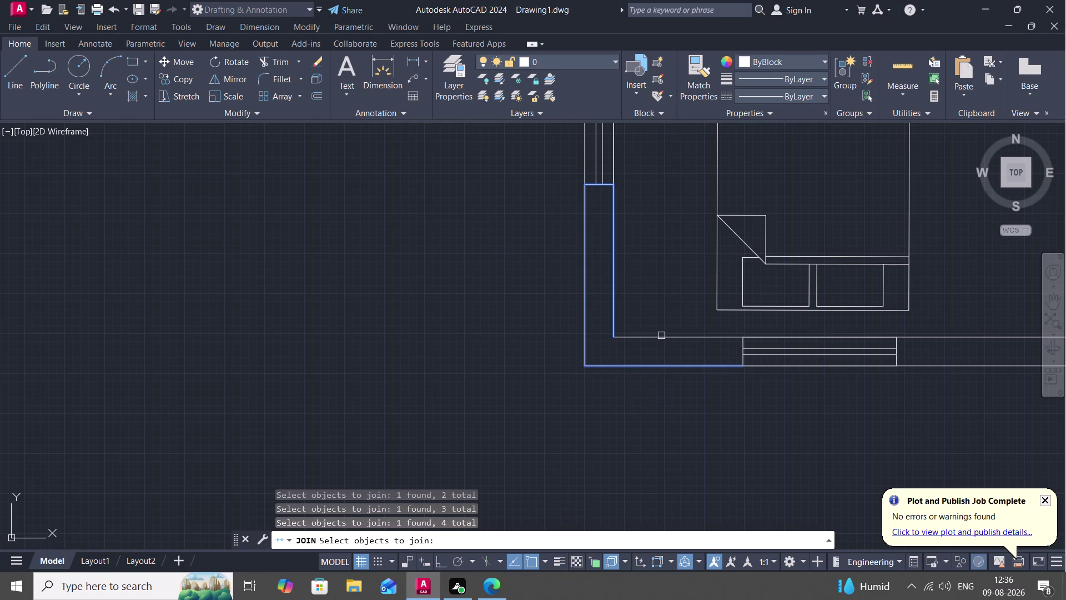
click(663, 336)
click(742, 362)
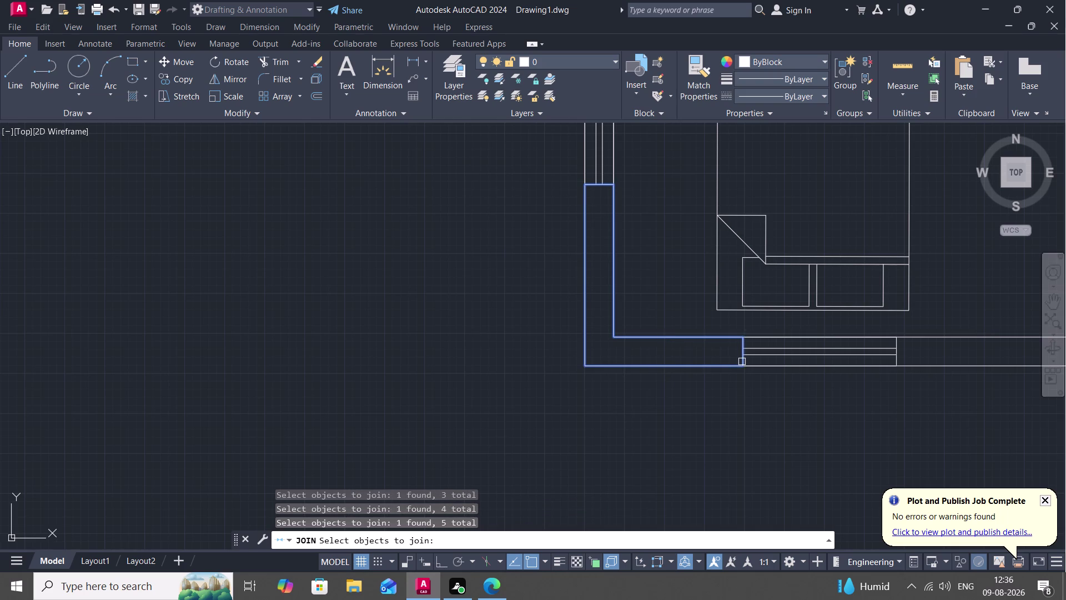
key(Return)
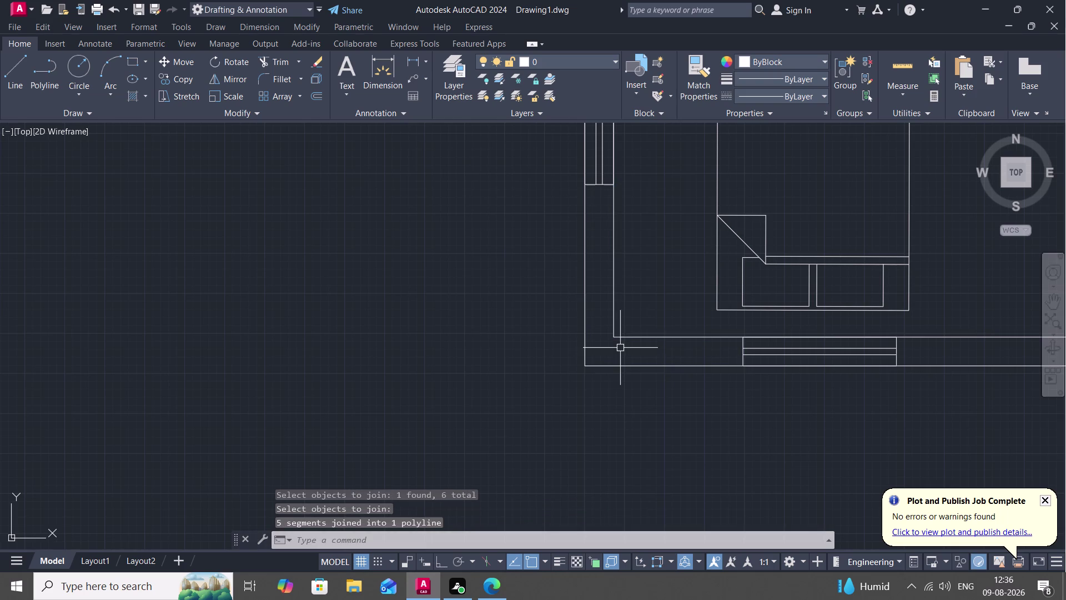
Hatch the joined corner wall with solid purple, keeping colour 147,39,143.
text(H)
key(space)
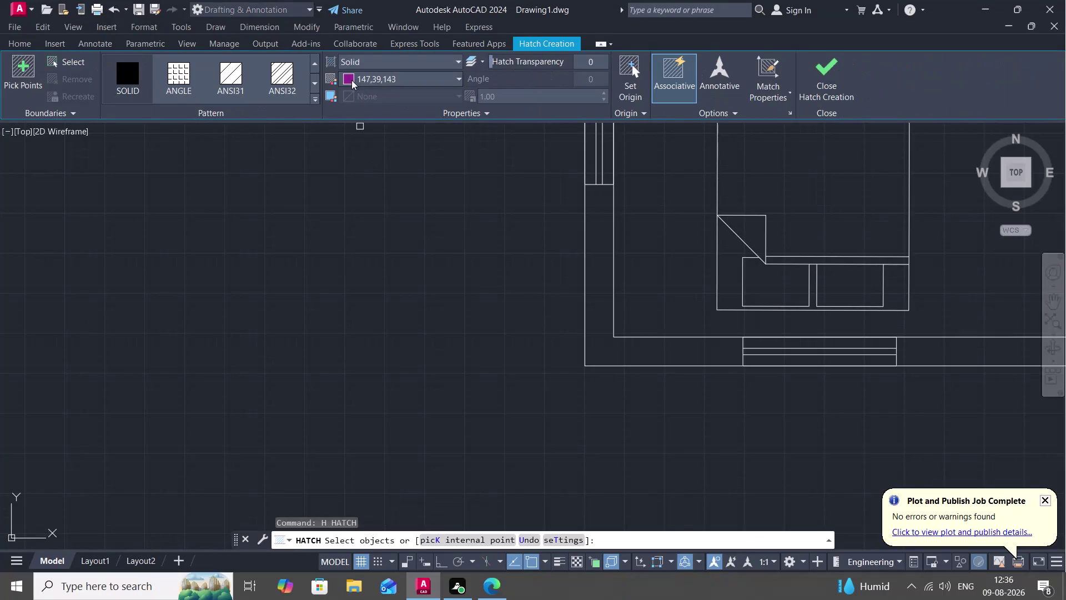
click(350, 80)
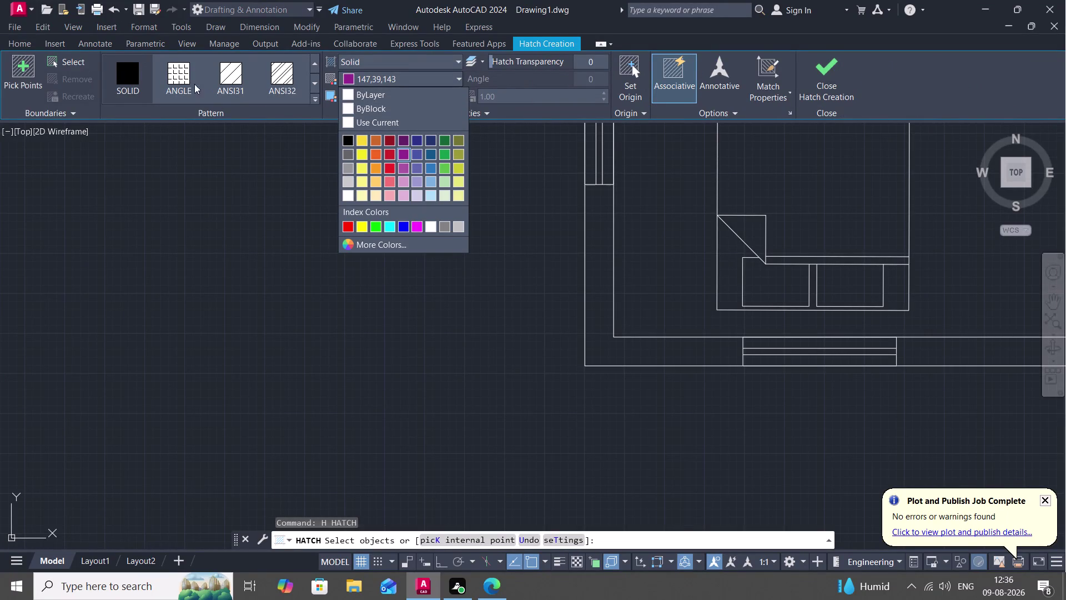
click(118, 71)
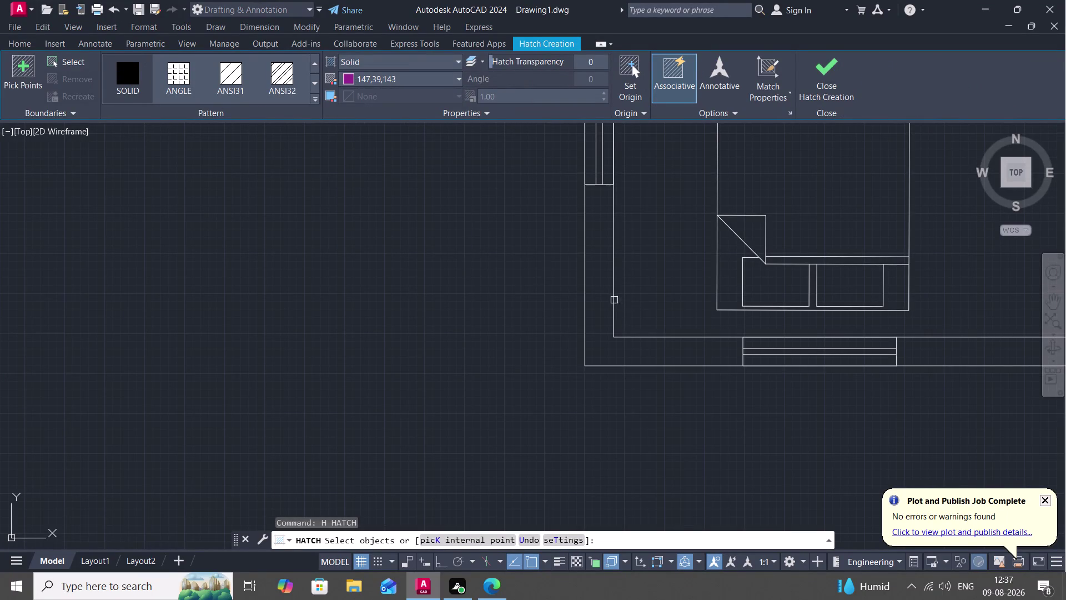
click(611, 300)
key(Escape)
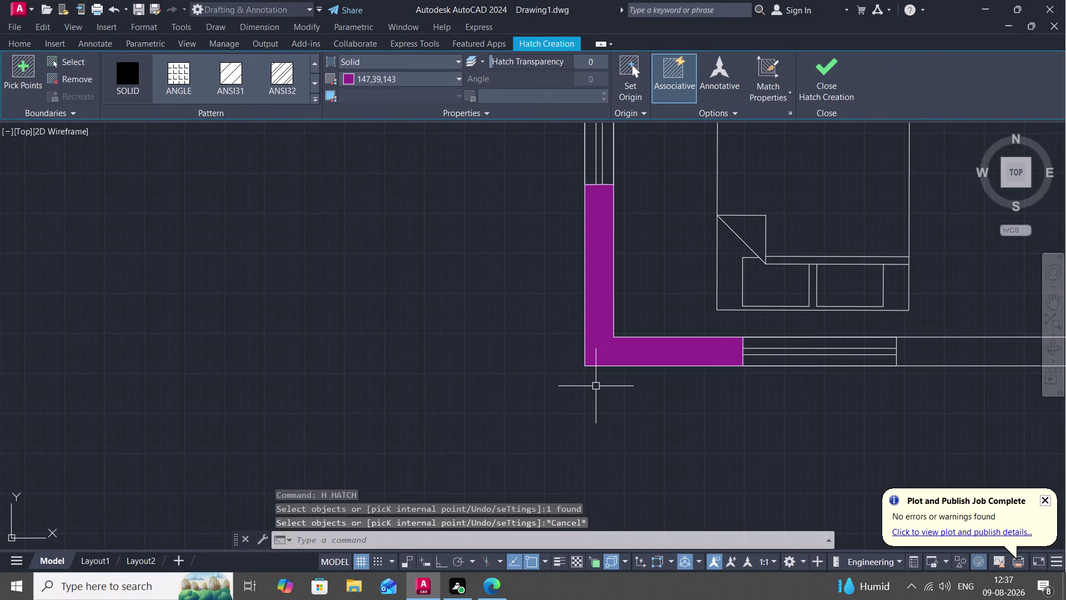
scroll(down, 3)
middle_drag(654, 403, 552, 366)
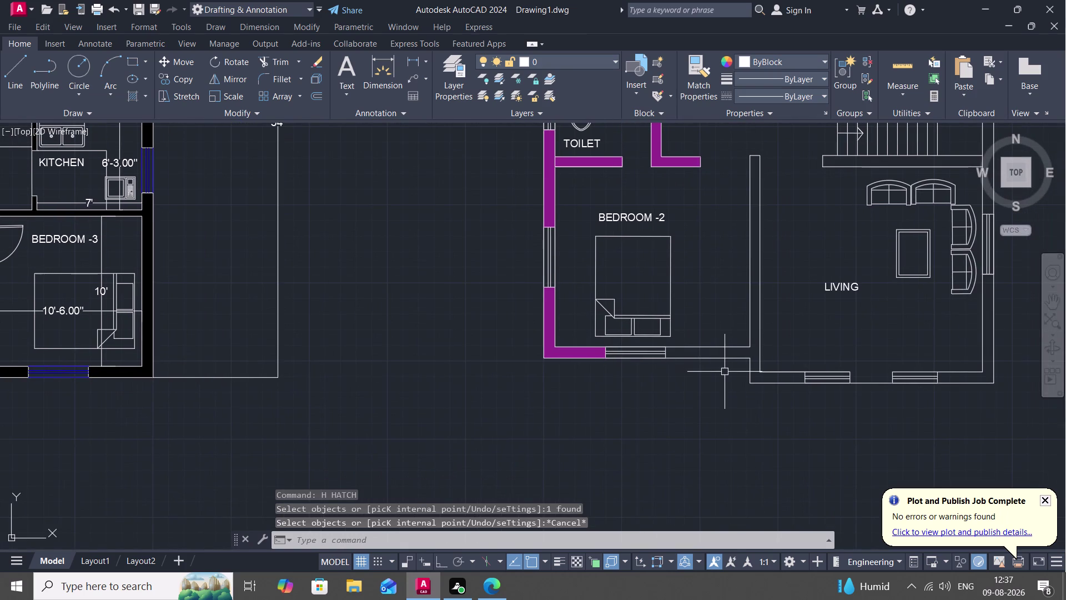
Start JOIN on the Bedroom -2 / Living wall and pick its first segments.
middle_drag(725, 369, 686, 380)
scroll(down, 3)
scroll(up, 3)
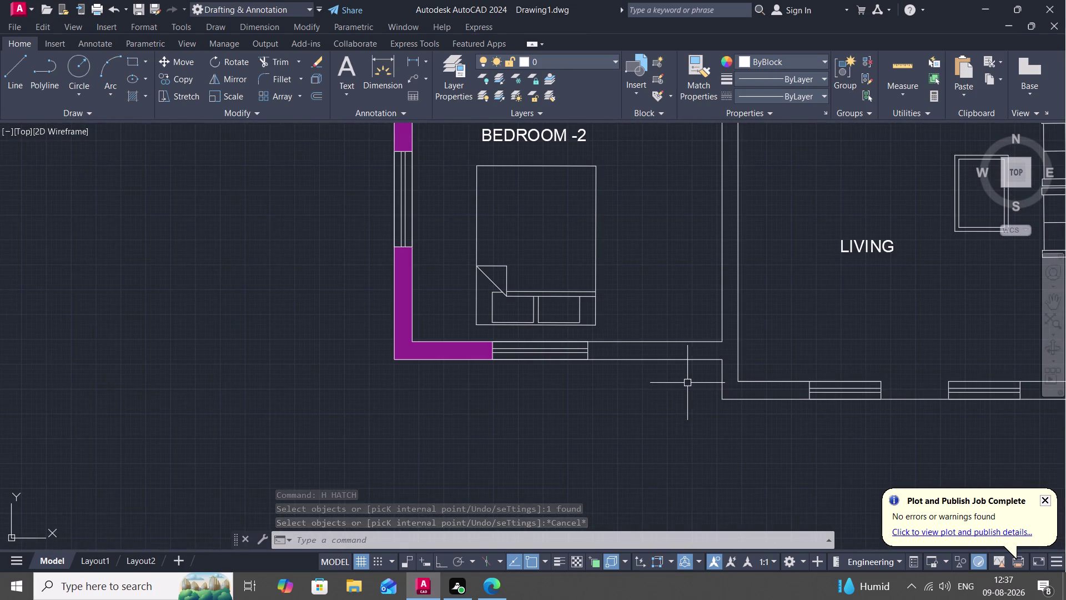
middle_drag(687, 383, 677, 391)
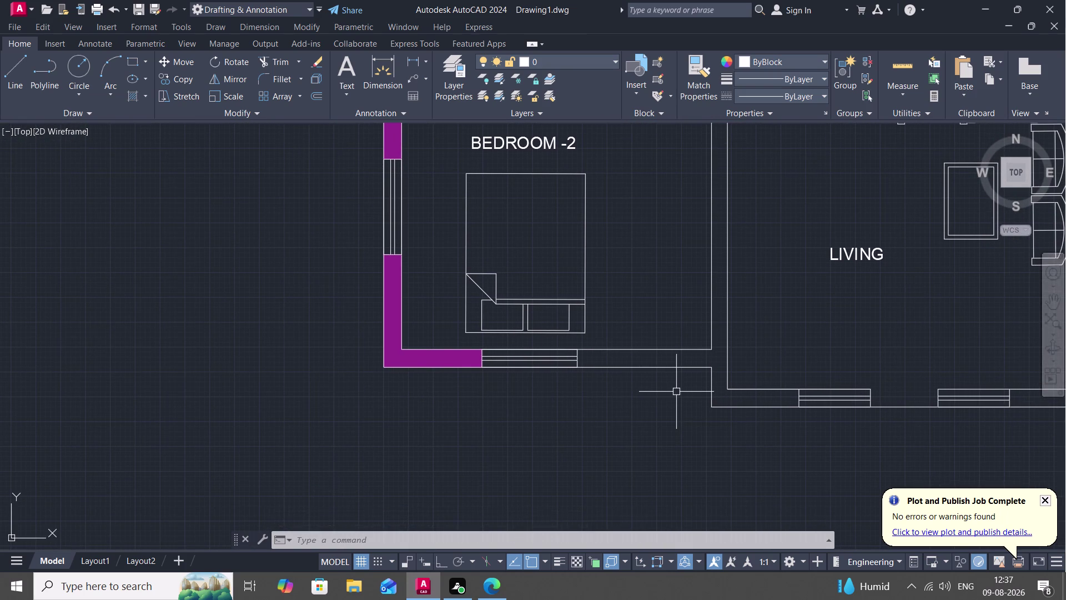
text(J)
key(space)
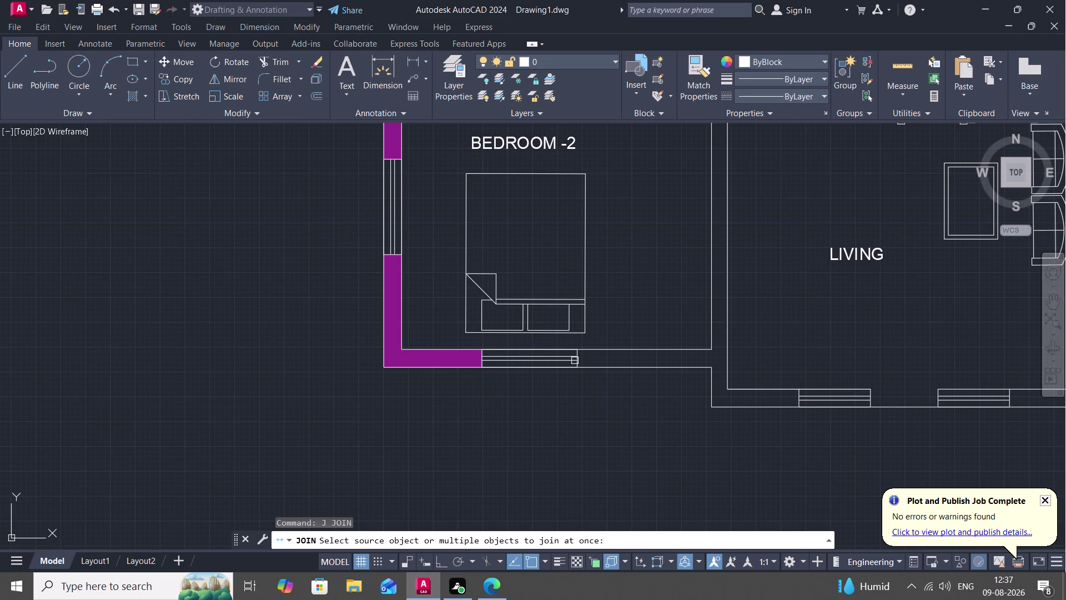
scroll(up, 3)
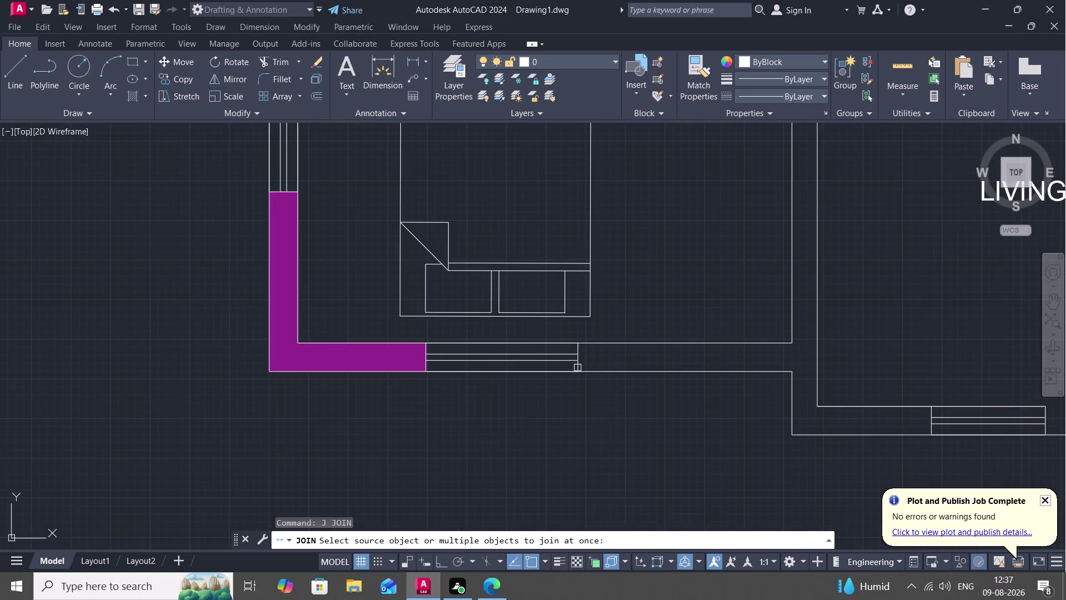
click(577, 367)
click(616, 344)
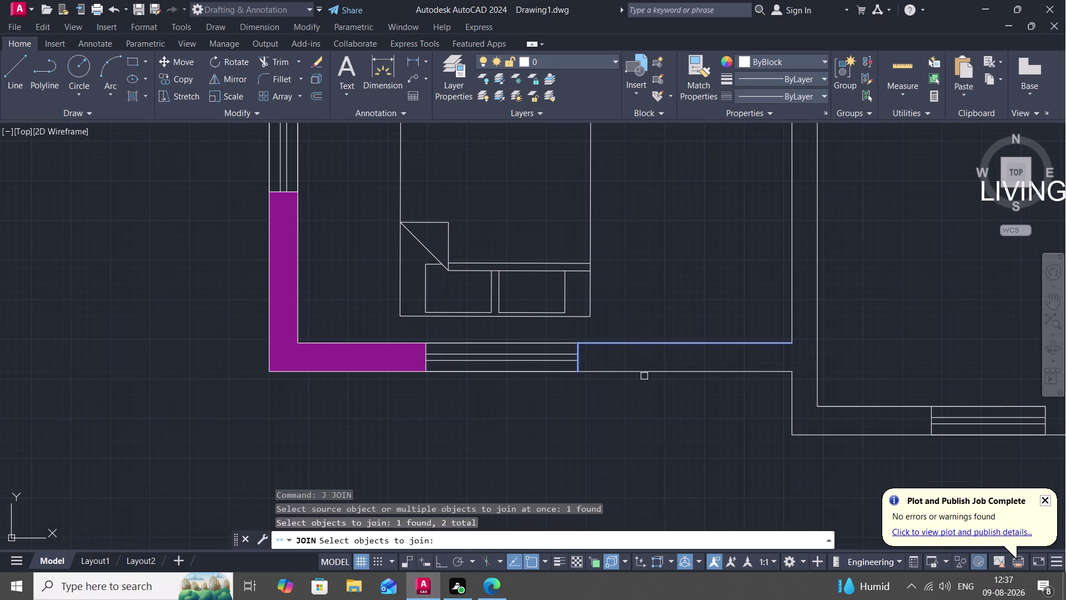
click(645, 376)
key(space)
key(space)
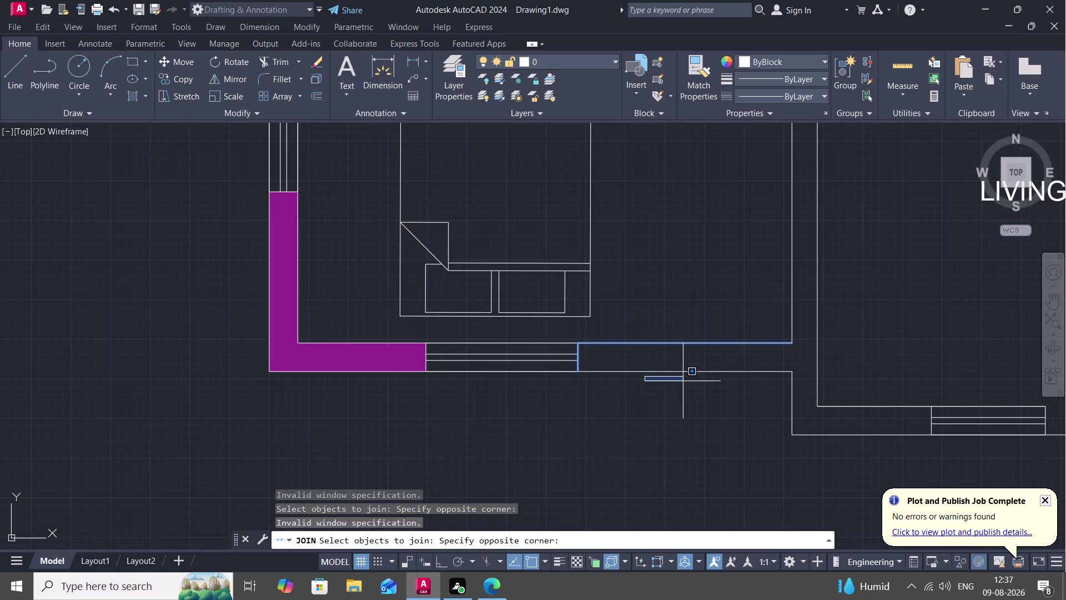
key(space)
key(Escape)
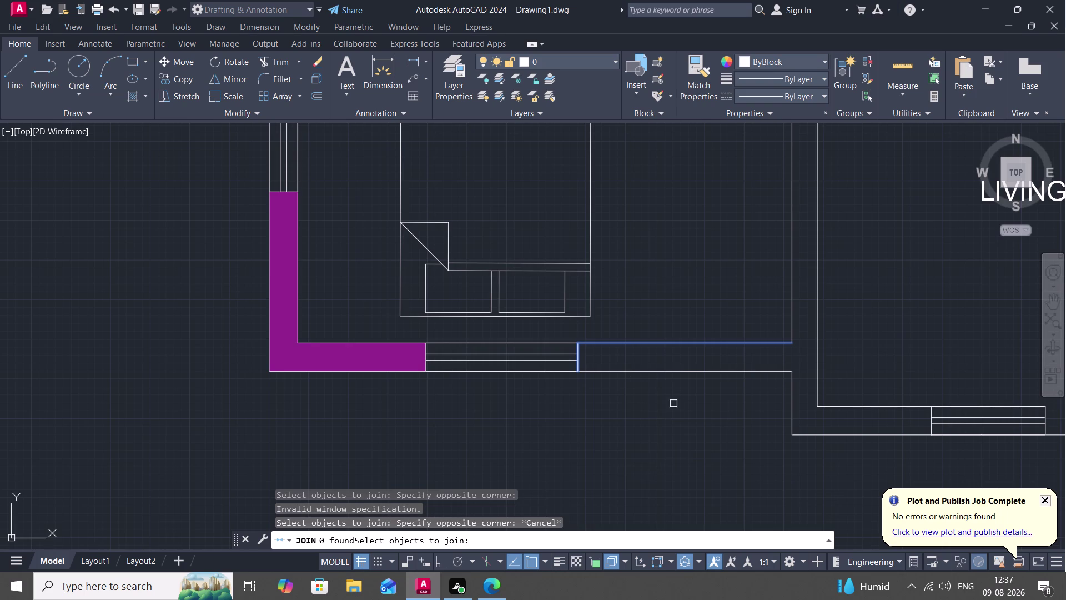
Add the remaining wall segments and join all nine into one polyline.
click(686, 372)
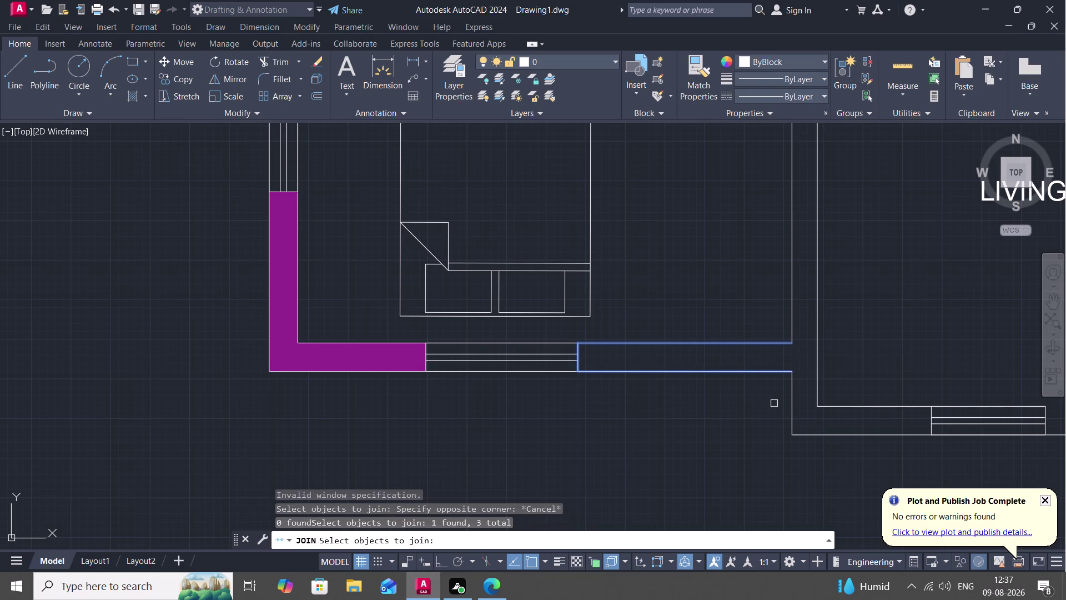
click(790, 408)
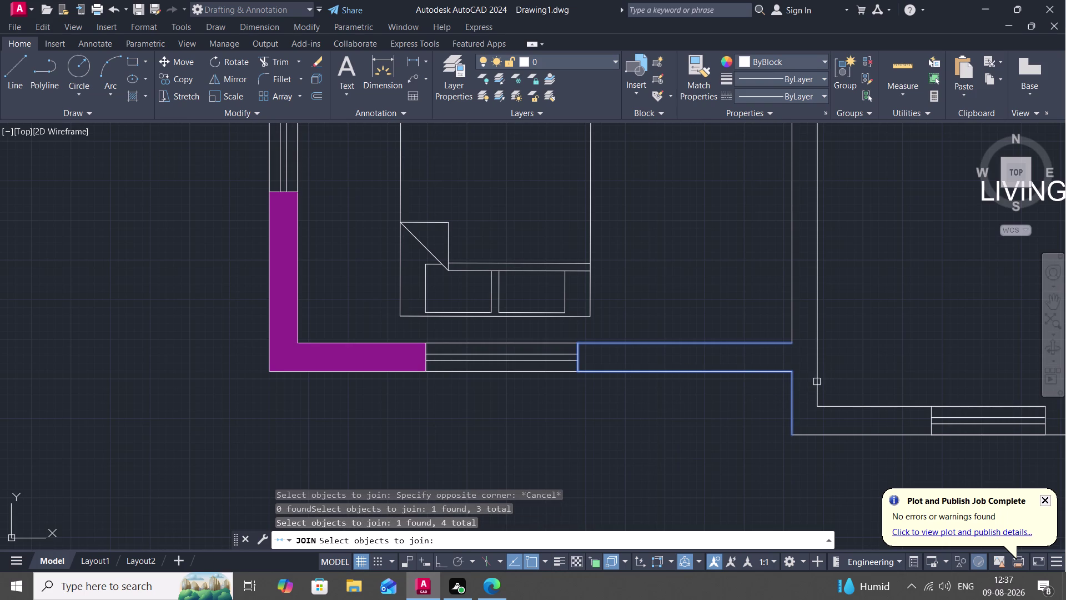
click(816, 382)
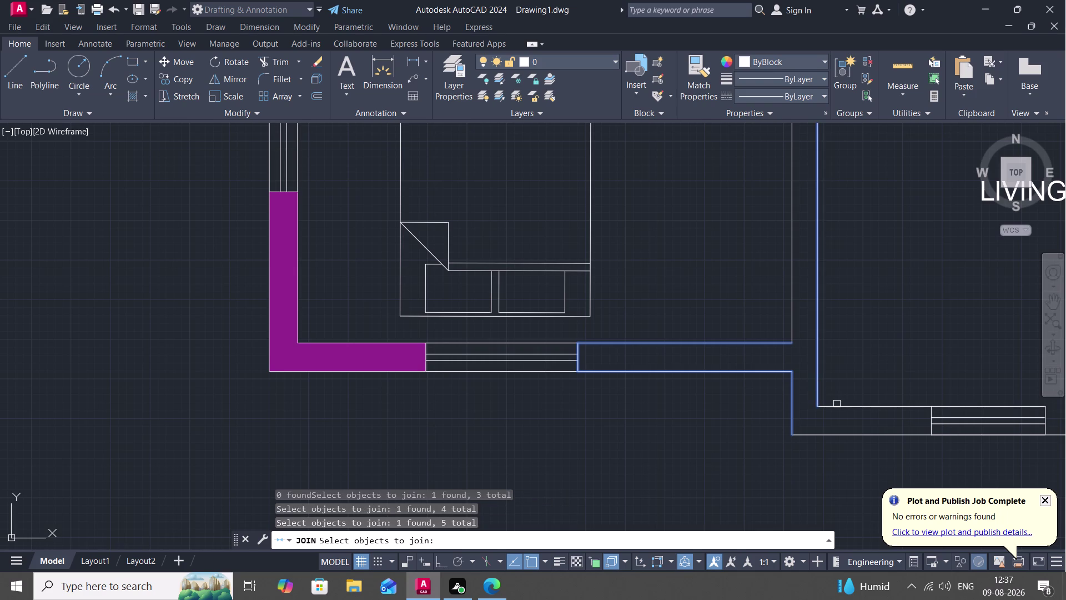
click(837, 405)
click(837, 433)
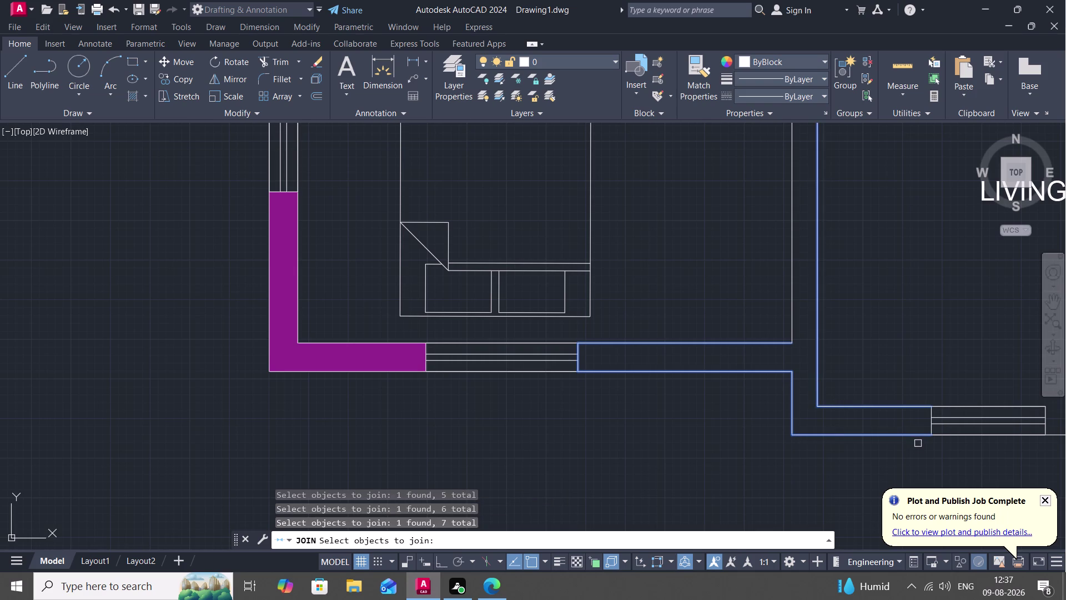
scroll(up, 3)
click(945, 420)
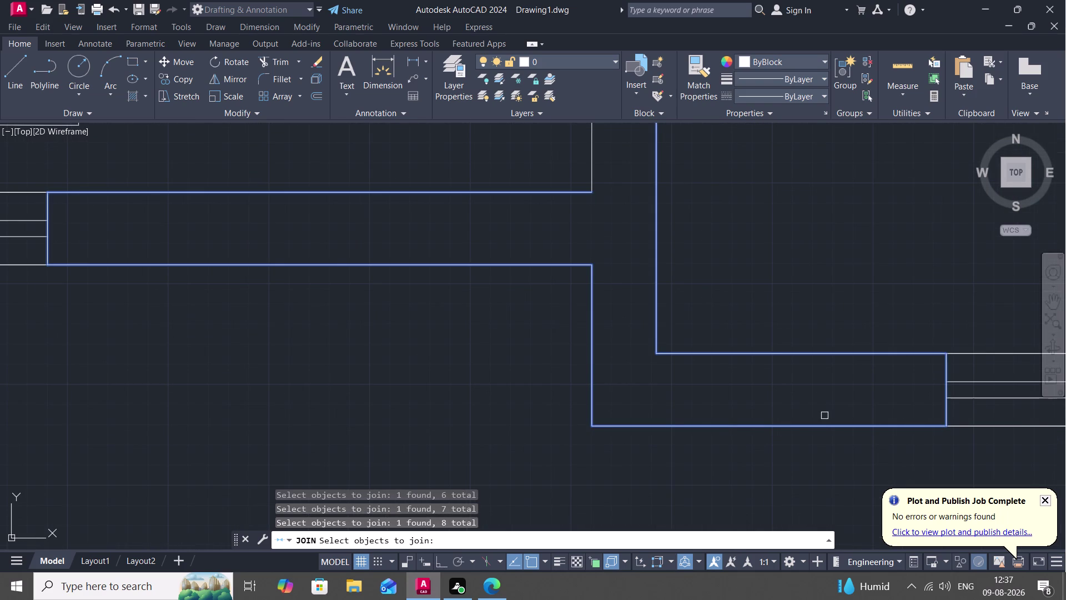
scroll(down, 3)
scroll(down, 3)
middle_drag(743, 306, 730, 385)
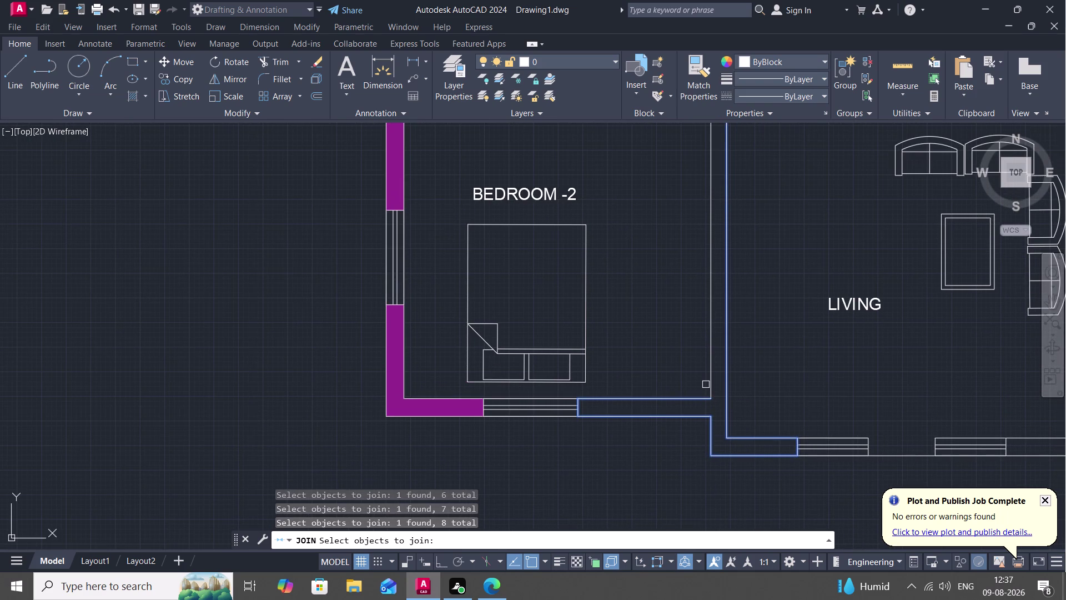
click(713, 376)
middle_drag(683, 319, 665, 457)
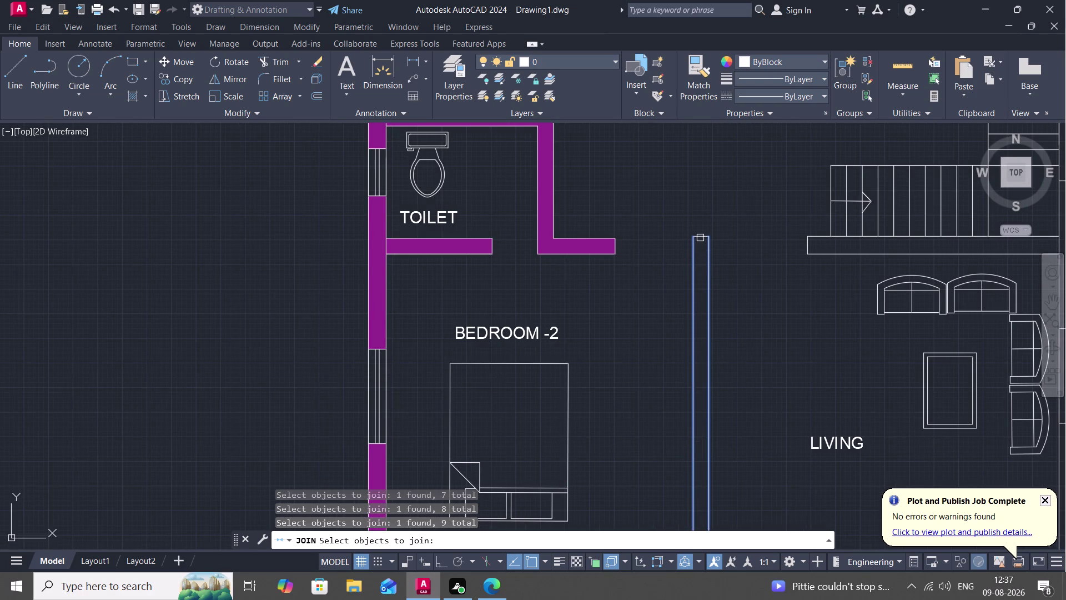
click(700, 238)
key(Return)
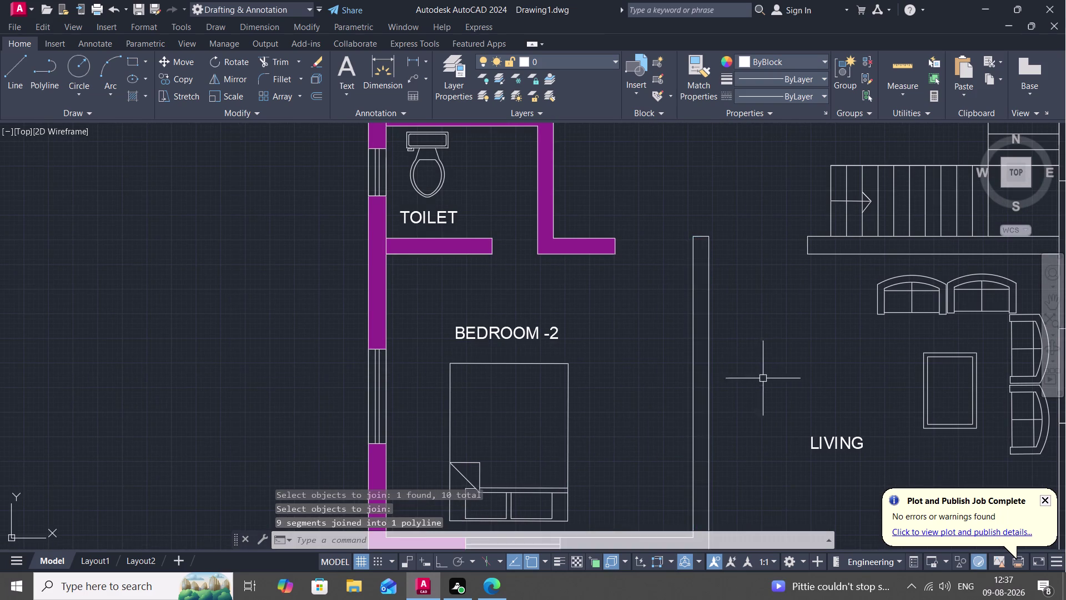
Fill the joined wall polyline with the solid purple hatch.
scroll(down, 3)
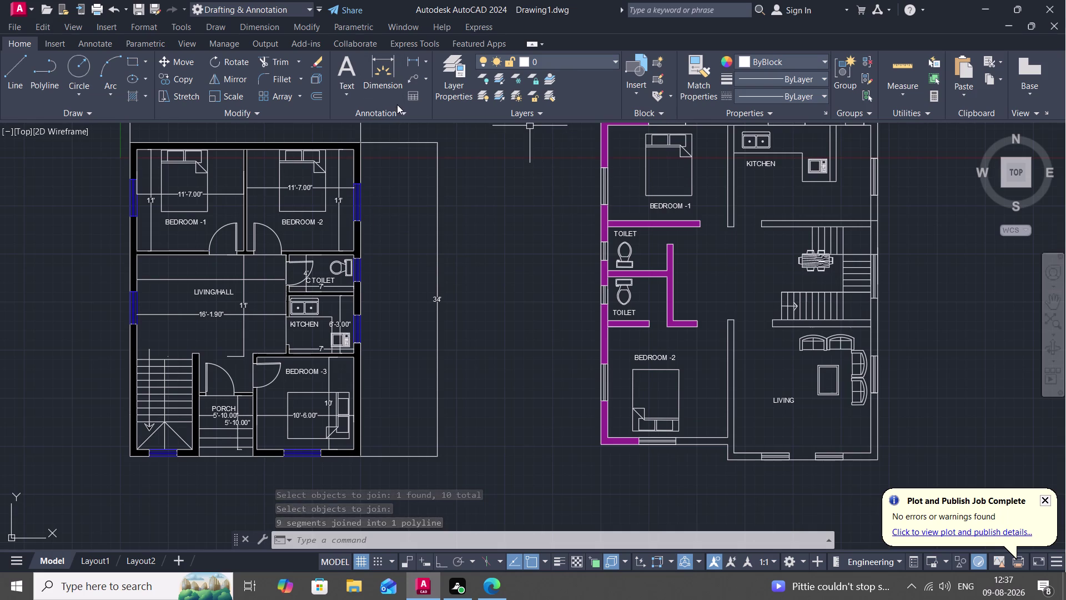
key(h)
key(space)
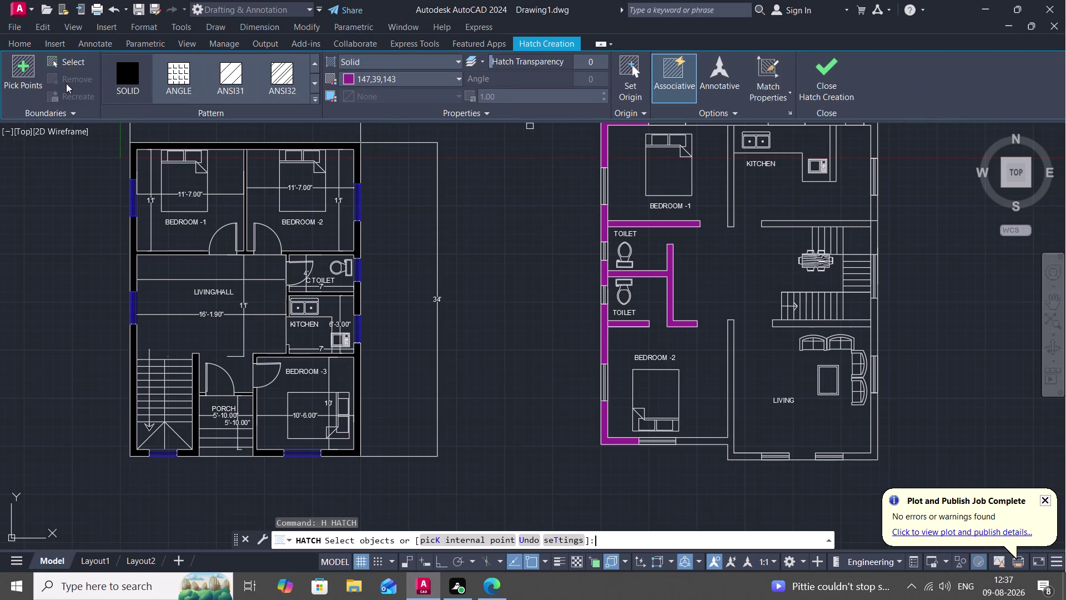
click(121, 79)
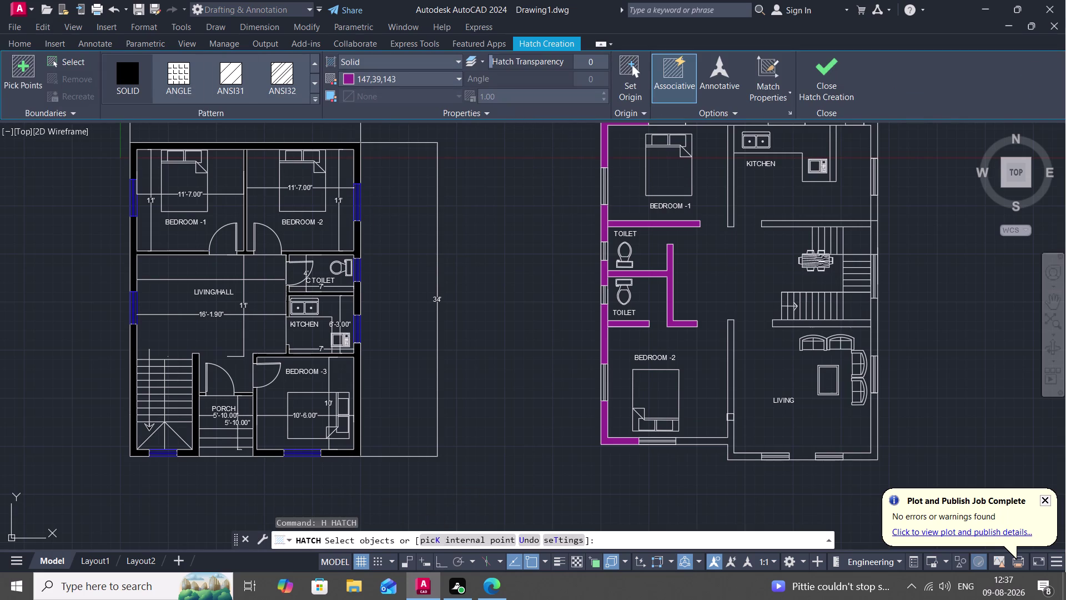
click(727, 412)
key(Escape)
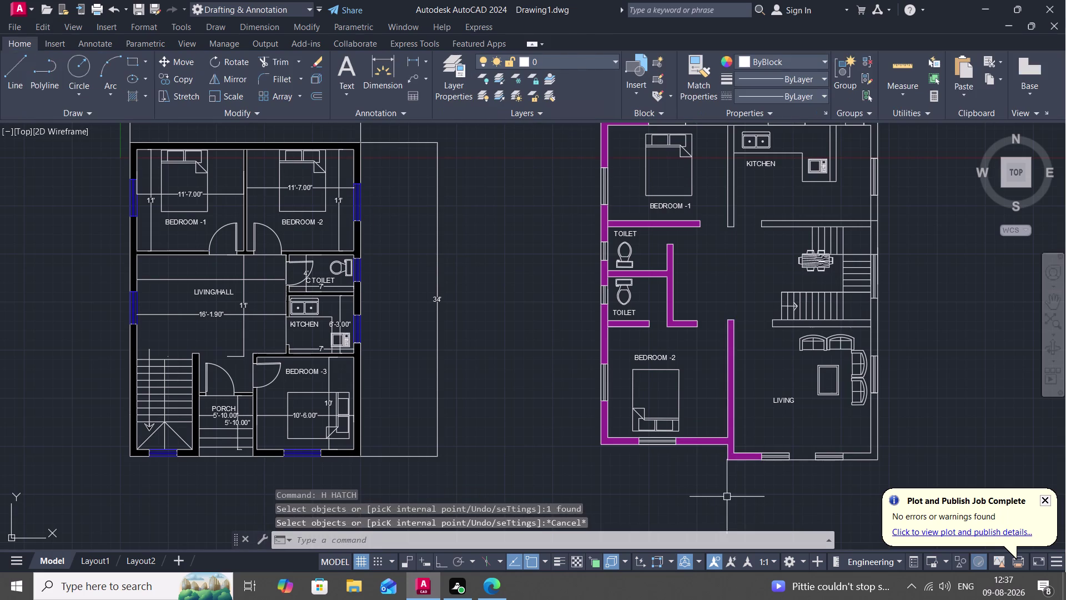
Start JOIN on the Living room's lower-right wall with its right and bottom lines.
middle_drag(812, 405, 723, 409)
scroll(up, 3)
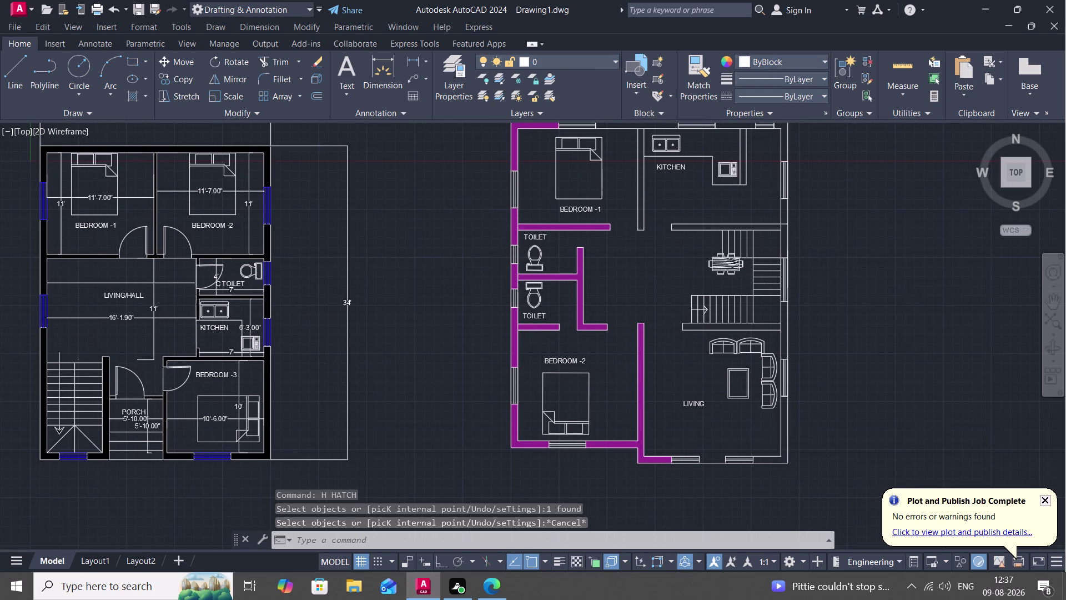
scroll(up, 3)
middle_drag(740, 395, 693, 319)
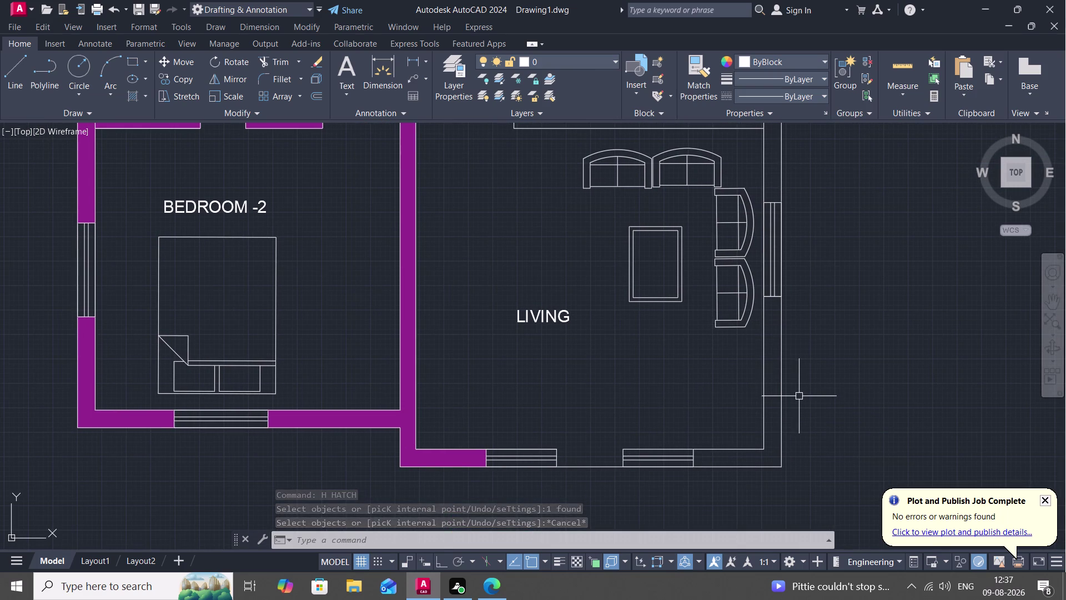
key(j)
key(space)
click(764, 382)
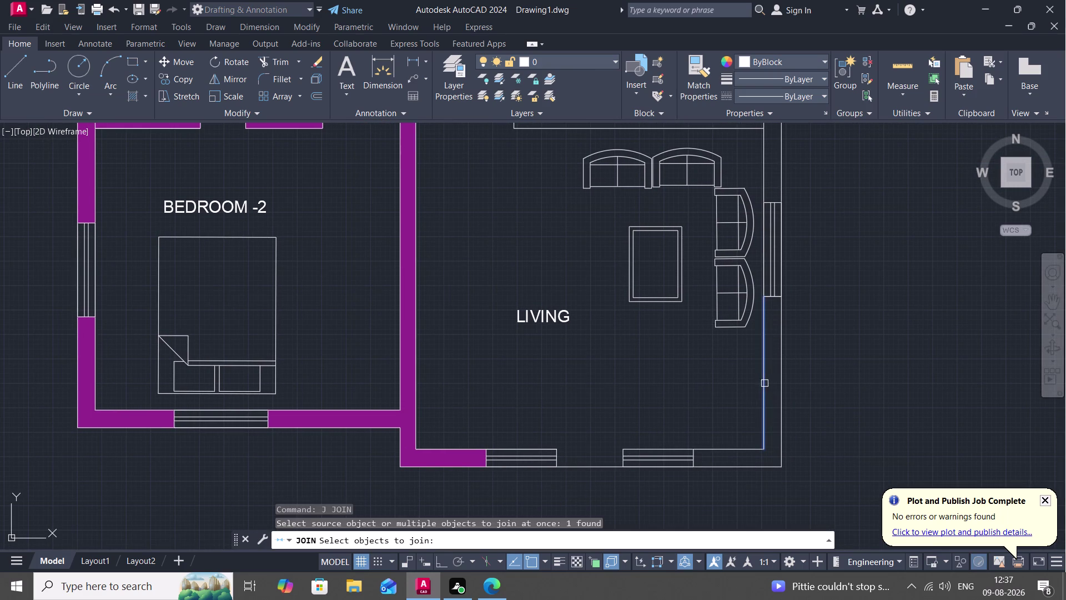
click(728, 450)
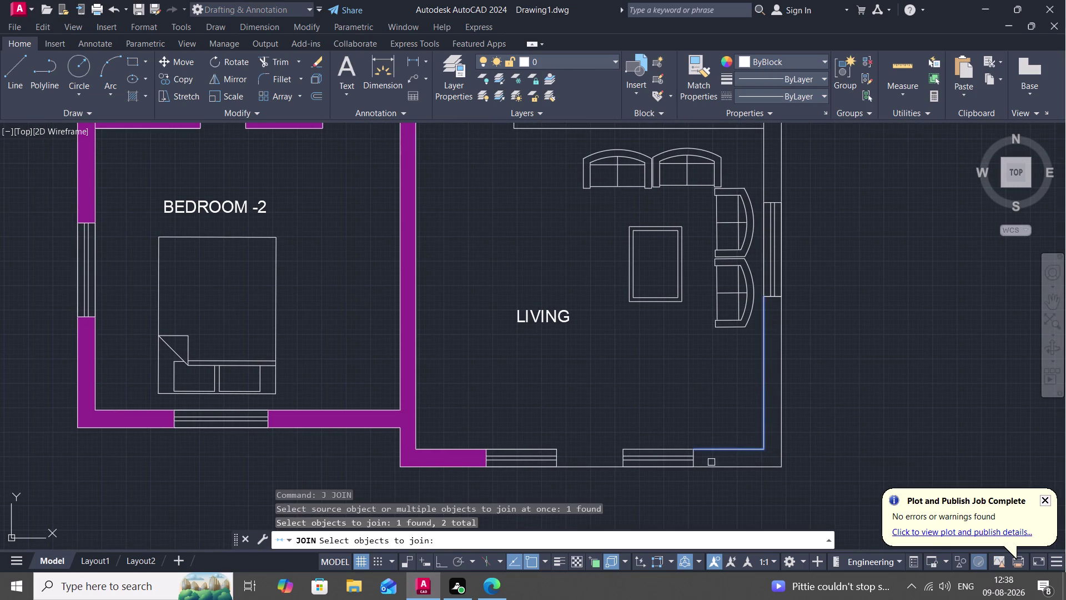
Add the remaining wall lines and merge all five into one polyline.
scroll(up, 3)
click(632, 472)
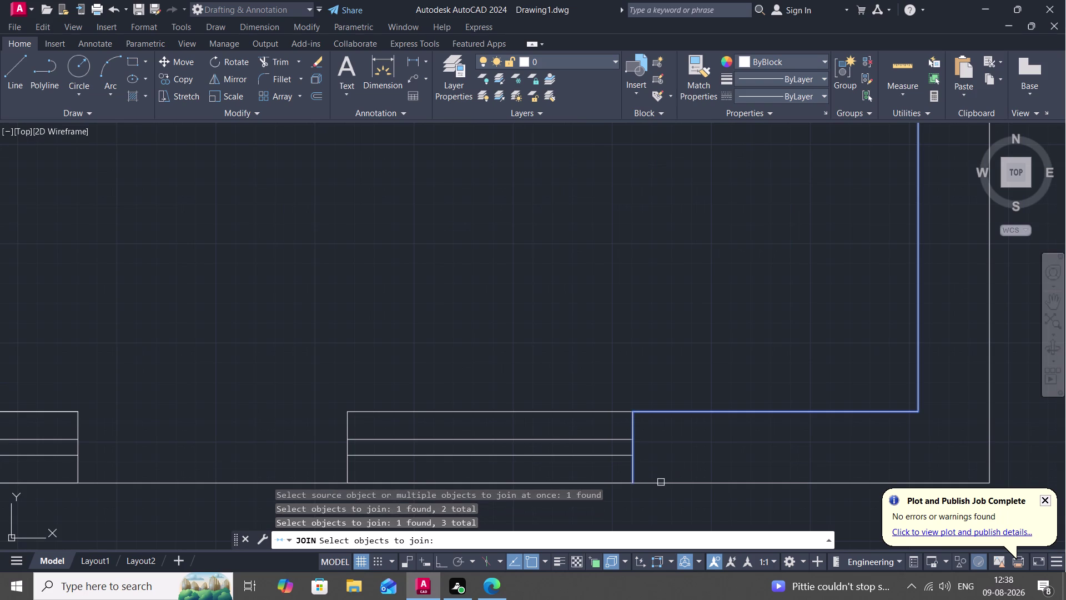
click(661, 482)
scroll(down, 3)
scroll(down, 3)
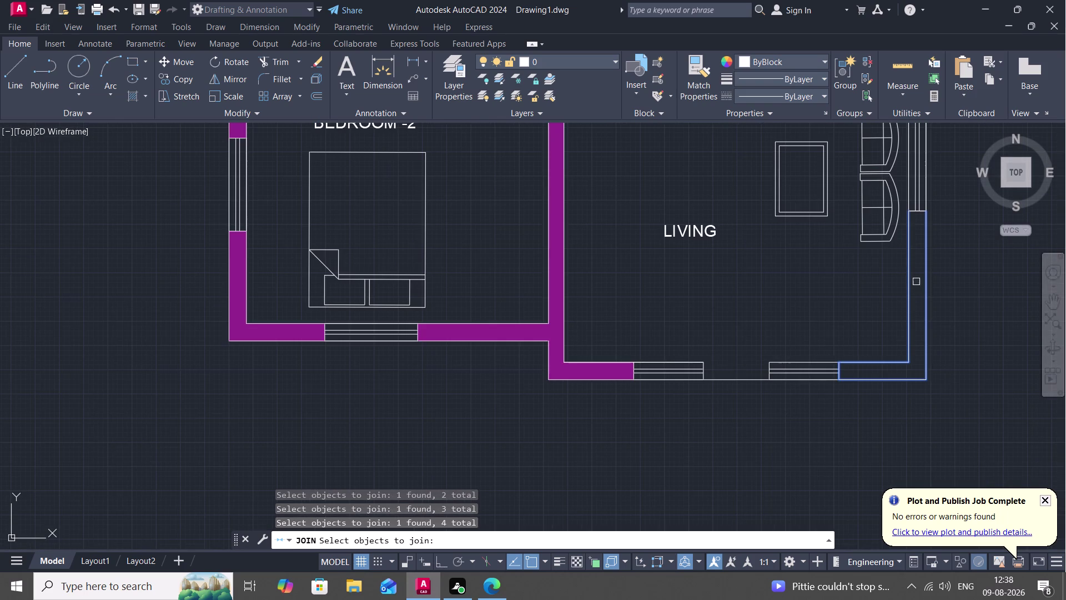
scroll(up, 3)
click(926, 189)
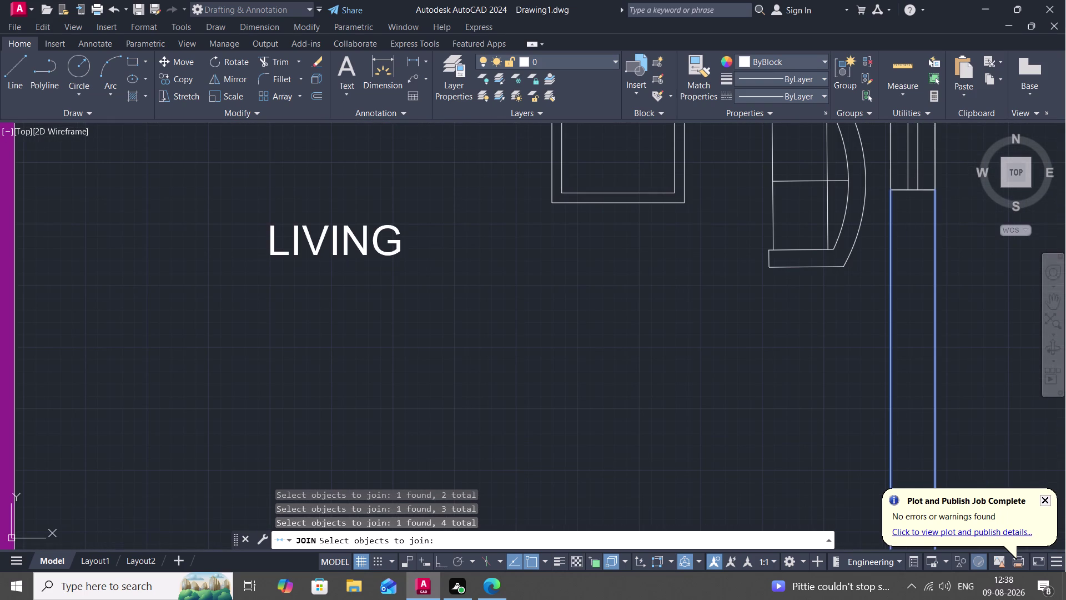
scroll(down, 3)
middle_drag(798, 336, 790, 298)
scroll(down, 3)
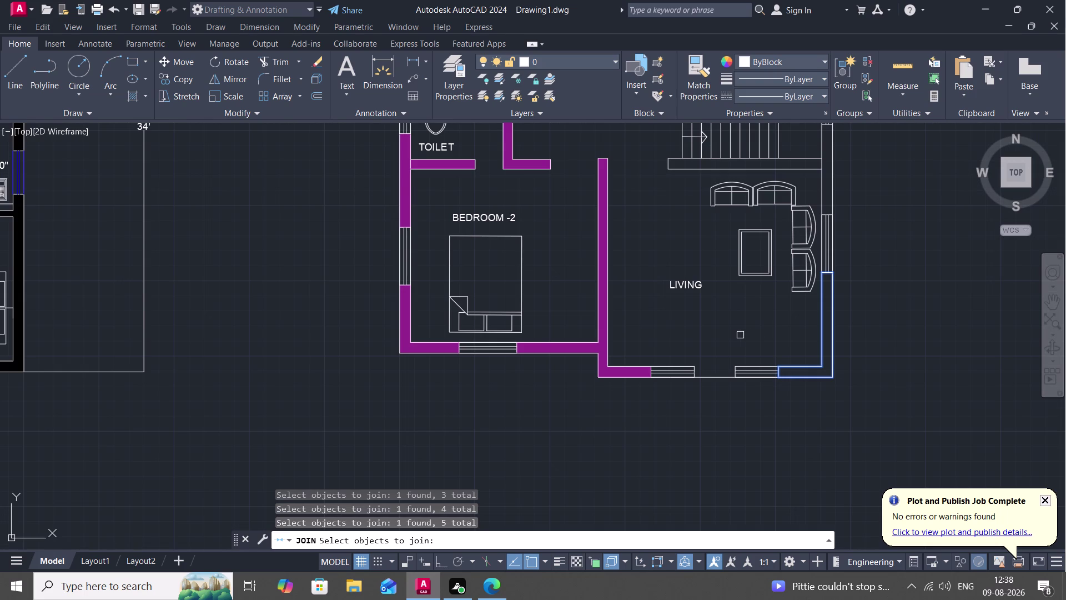
key(Return)
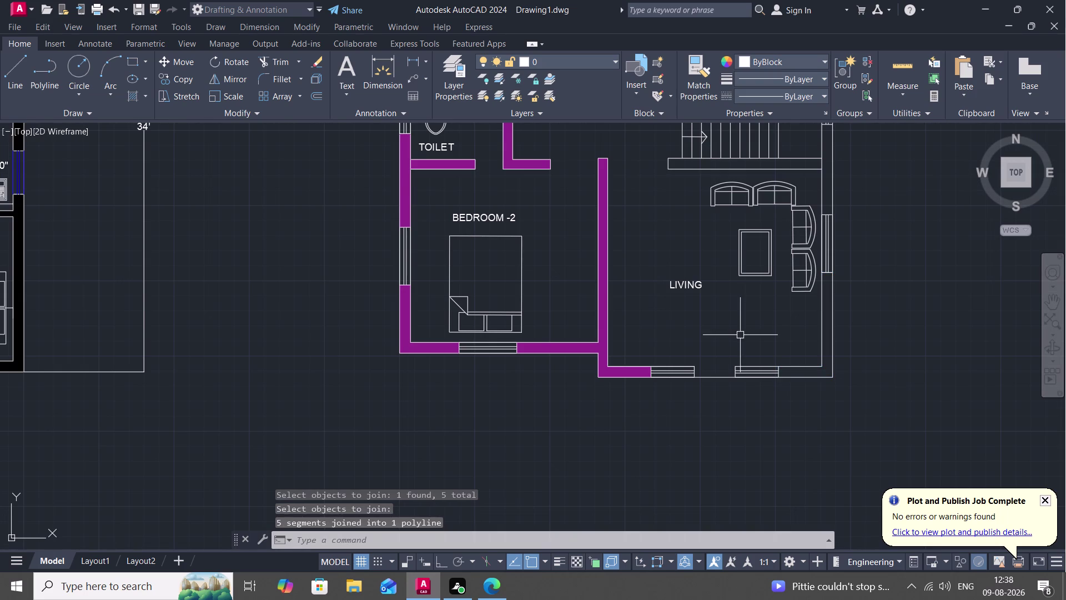
Attempt a solid purple hatch on the merged wall, then cancel it.
key(h)
key(space)
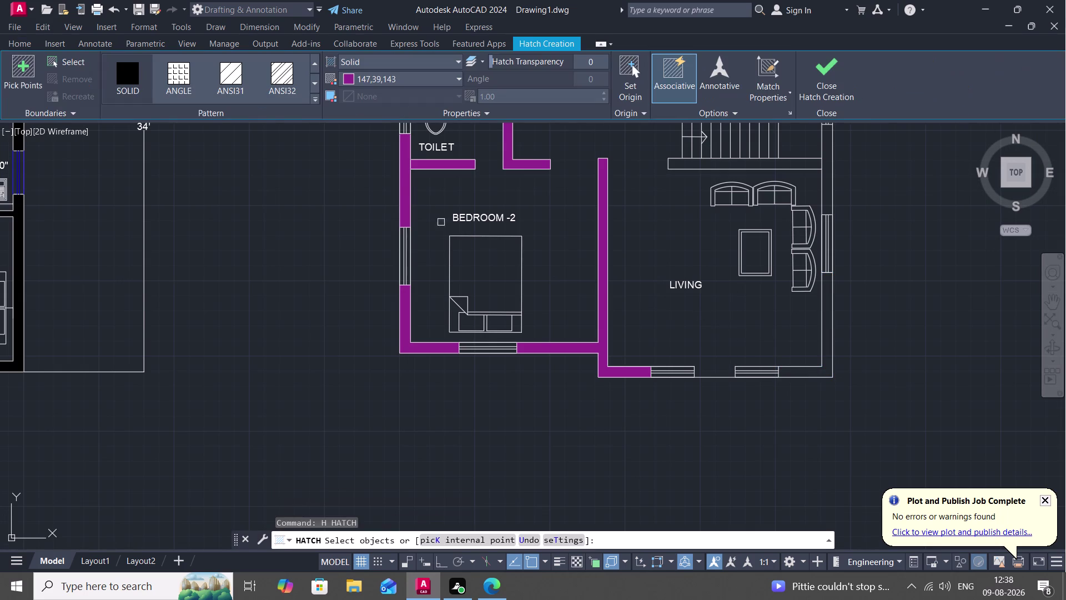
click(821, 311)
key(Escape)
scroll(down, 3)
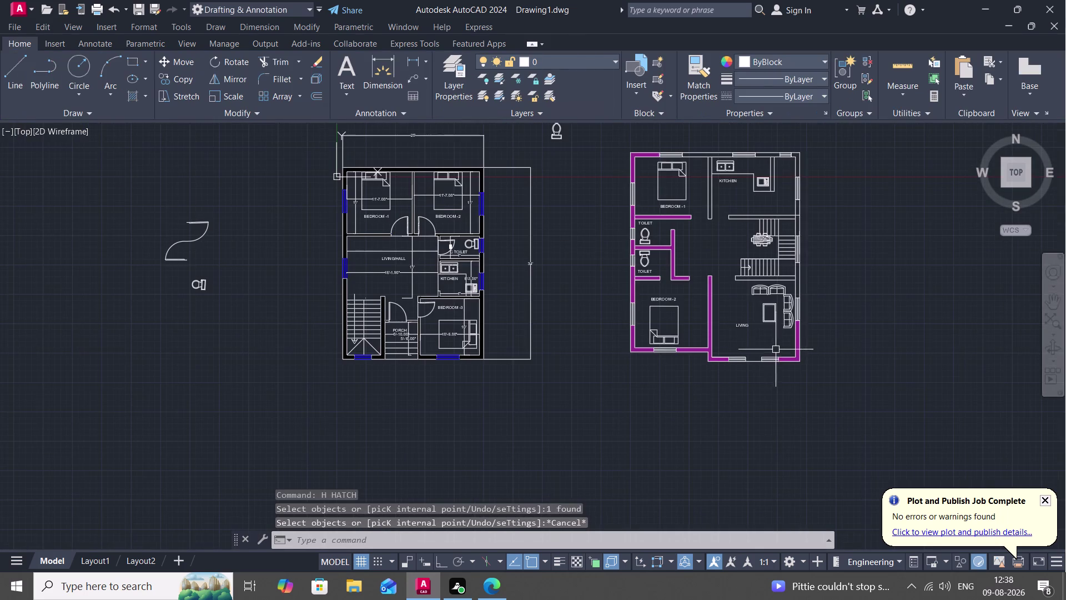
Try joining the wall line beside the stairs, then abandon the command.
middle_drag(768, 334, 741, 416)
scroll(up, 3)
scroll(up, 3)
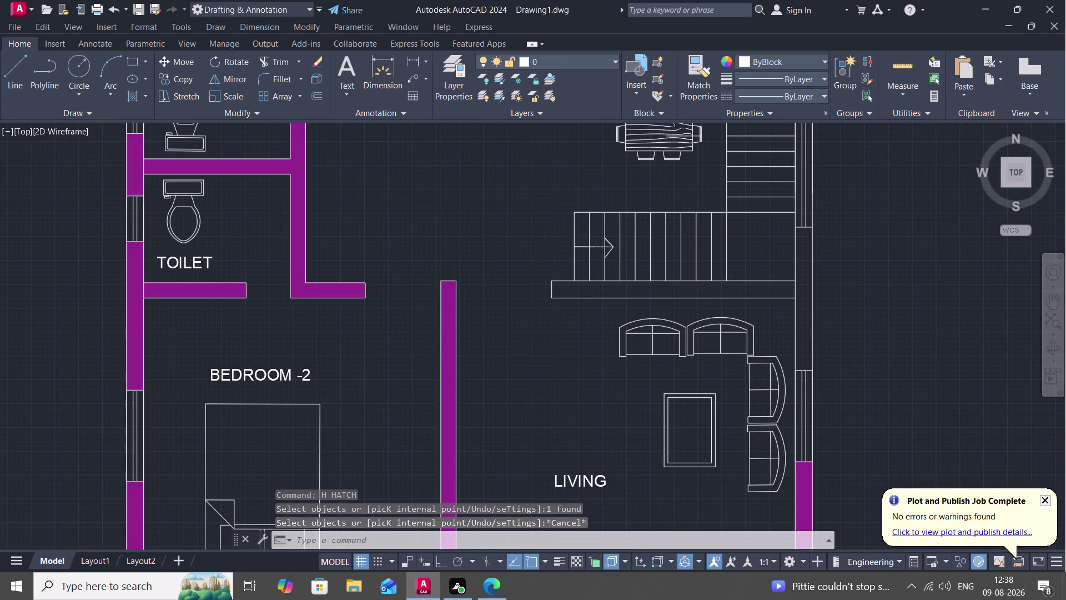
middle_drag(774, 338, 798, 381)
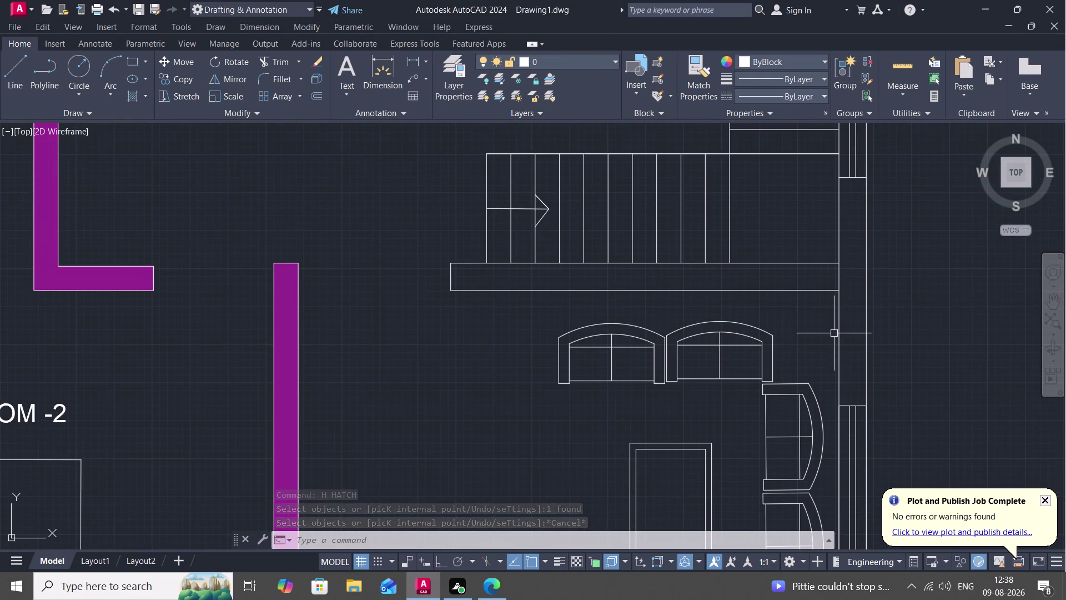
key(h)
key(BackSpace)
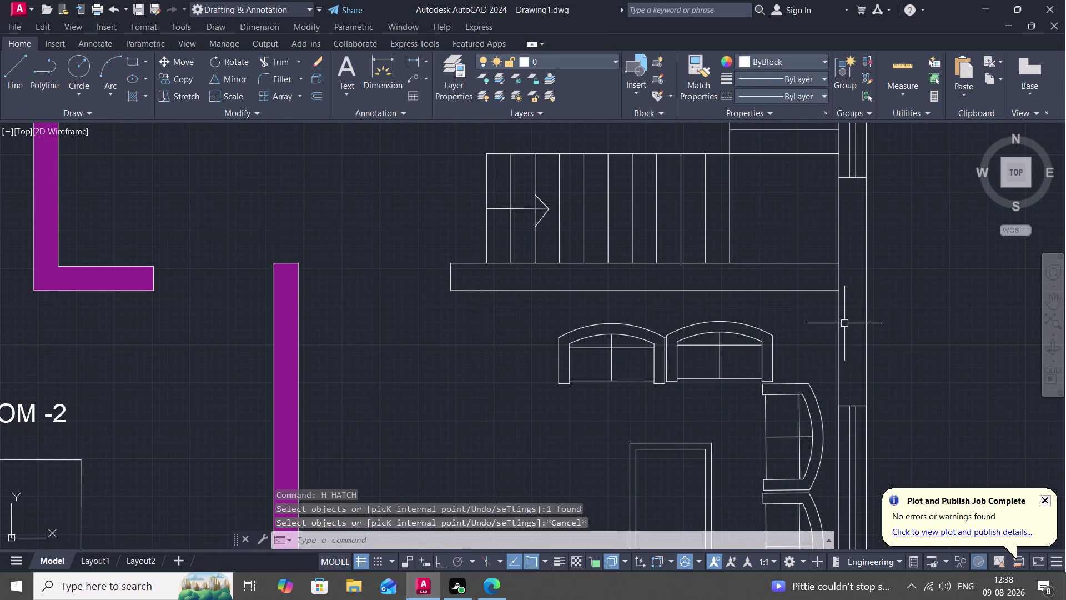
key(j)
key(space)
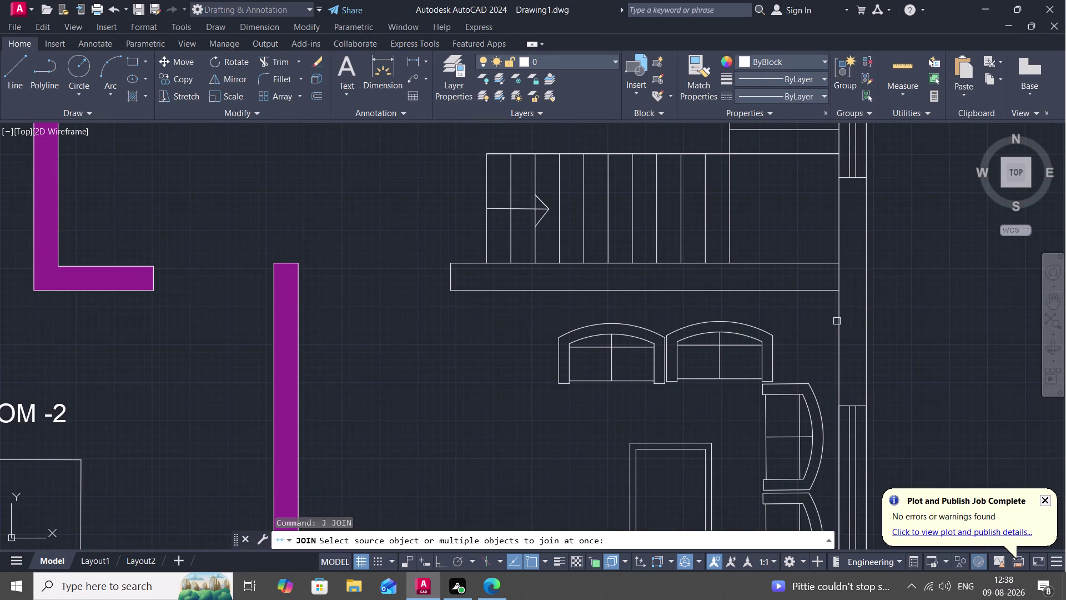
click(837, 321)
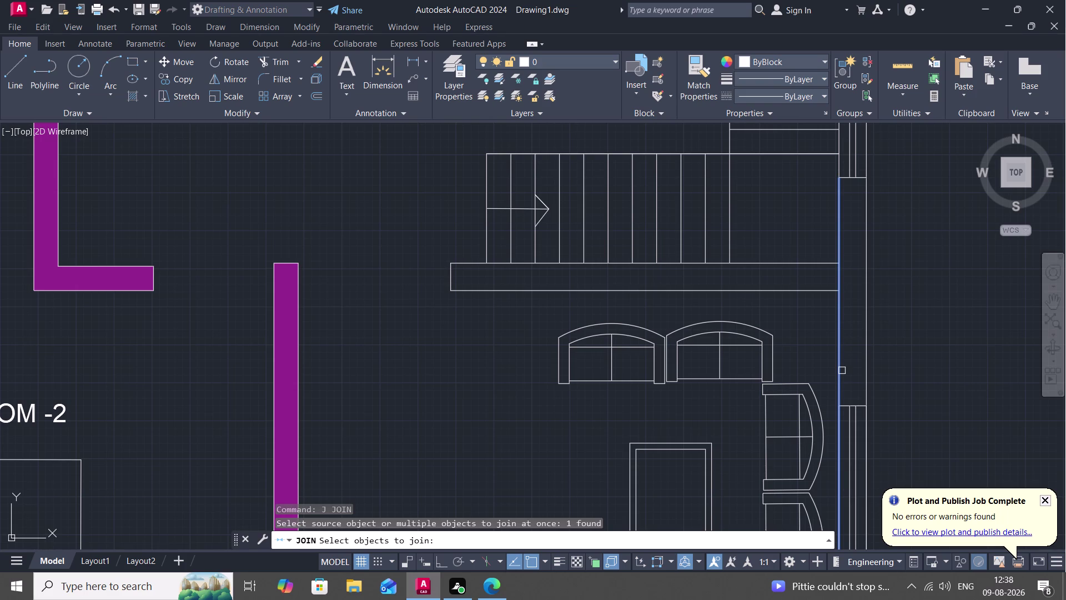
key(grave)
text(BR)
key(grave)
key(Escape)
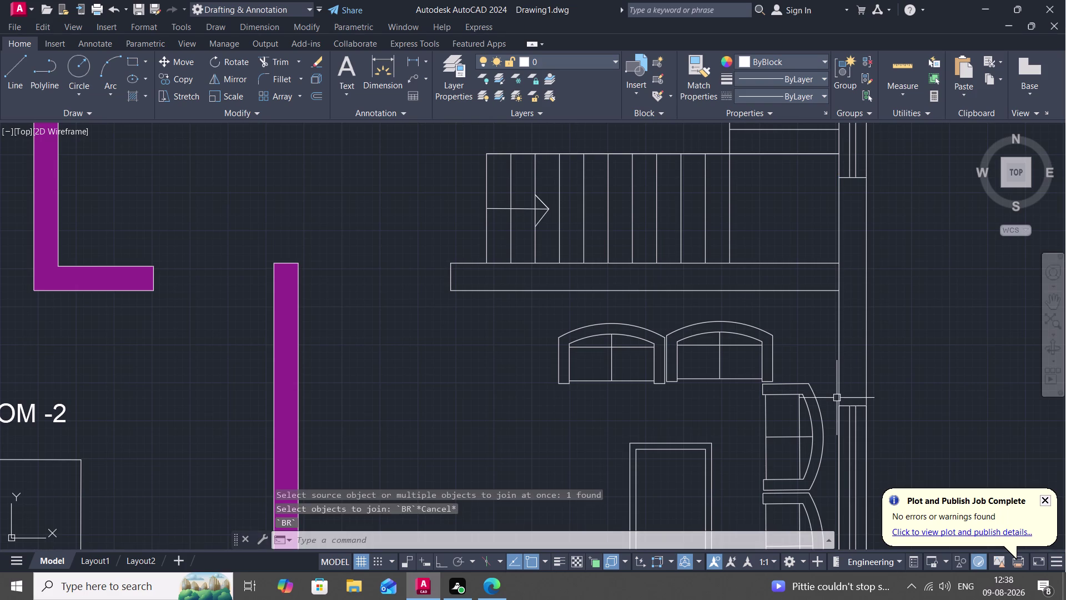
Split the wall line beside the stairs at a point with BREAKATPOINT.
text(BREA)
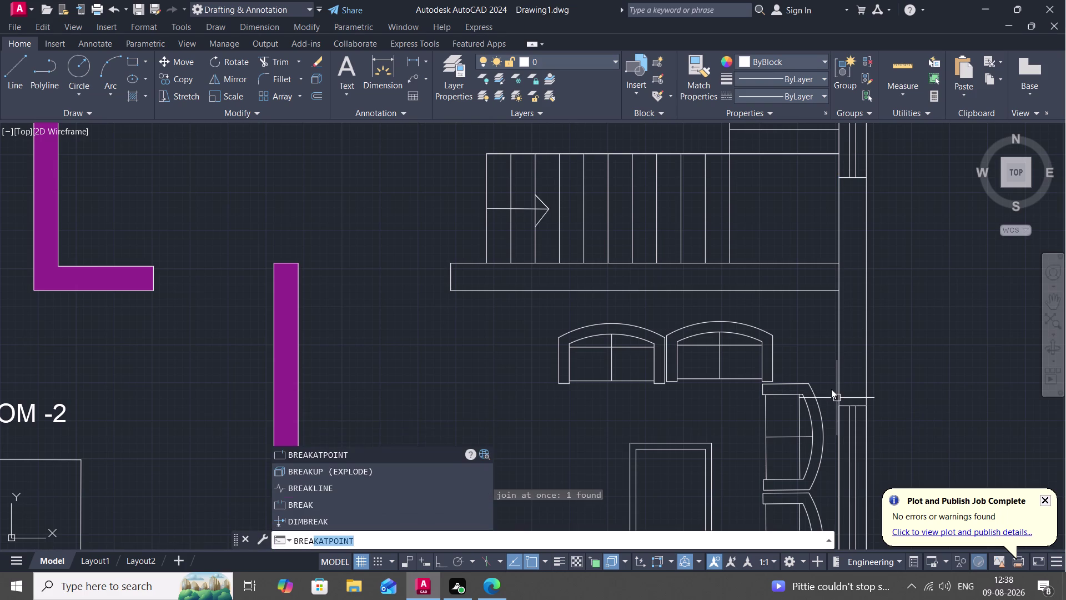
key(space)
click(841, 360)
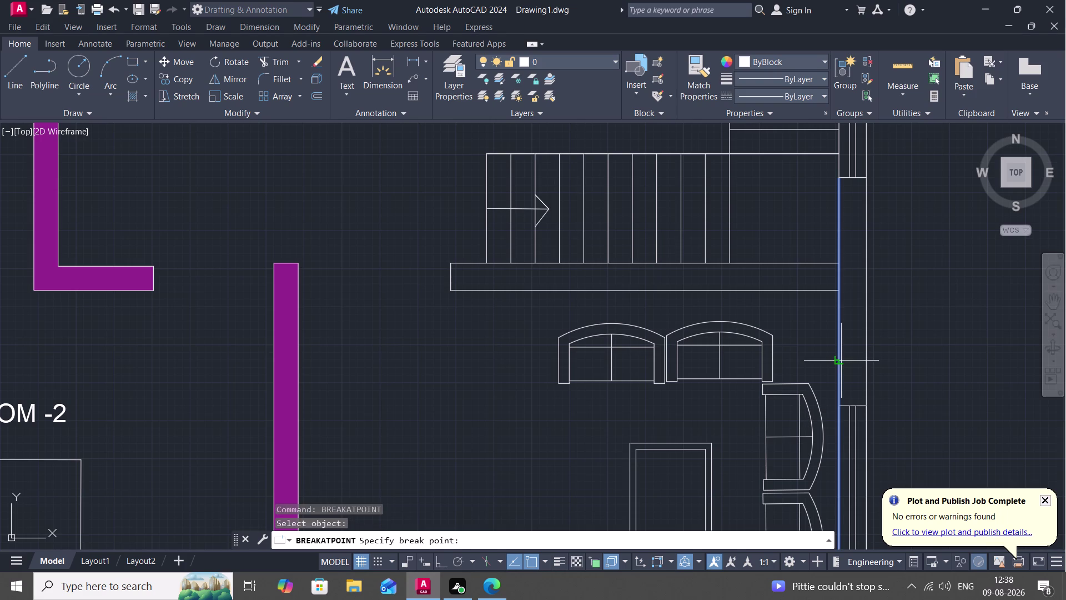
click(838, 400)
key(space)
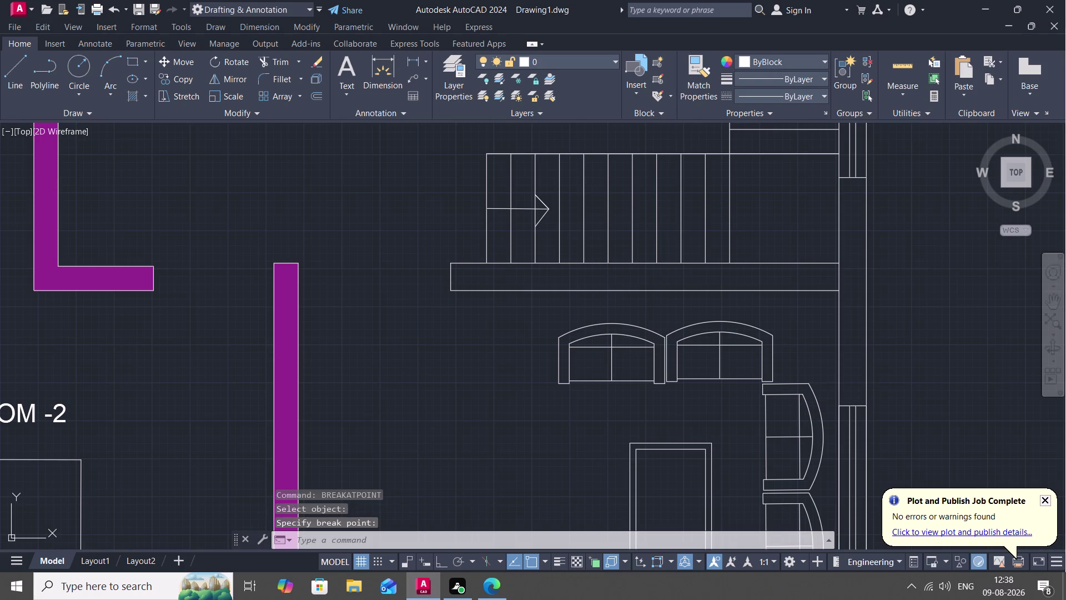
click(865, 383)
key(Escape)
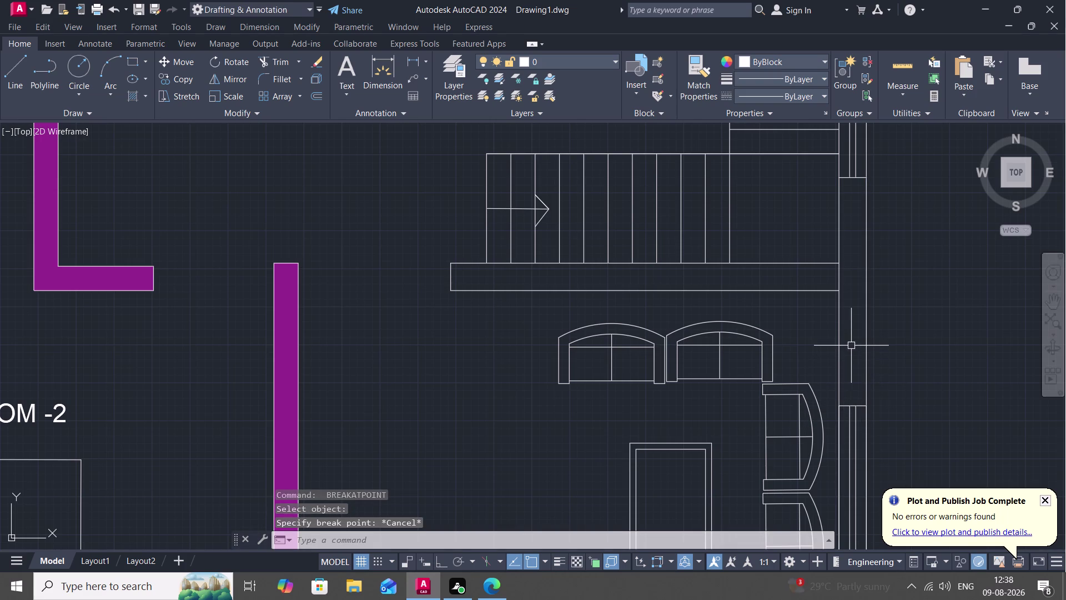
Trim away the extra wall segment beside the stairs.
text(TR)
key(space)
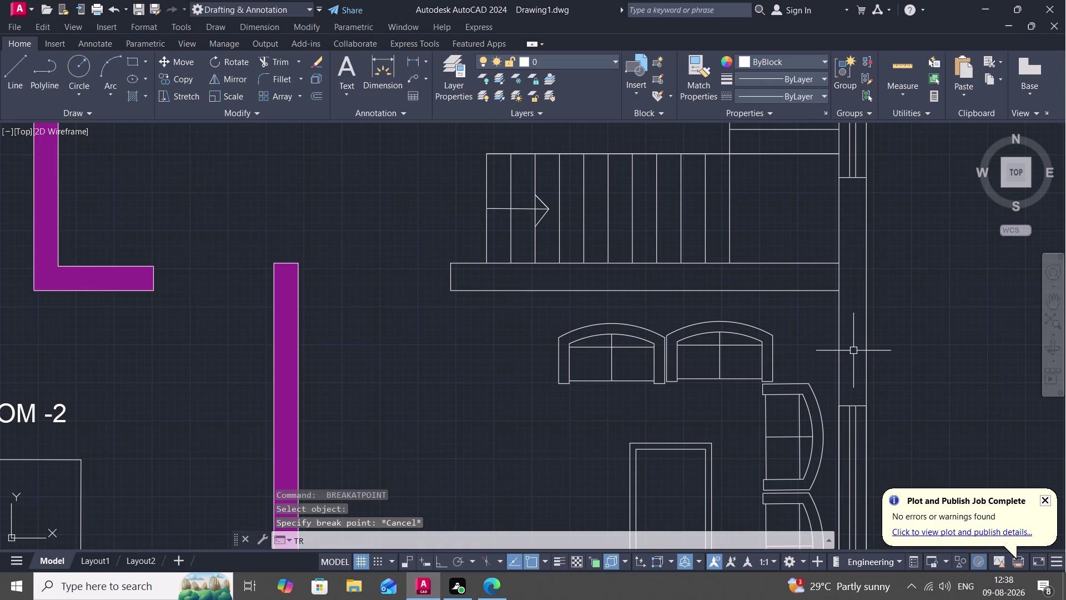
click(837, 280)
key(Escape)
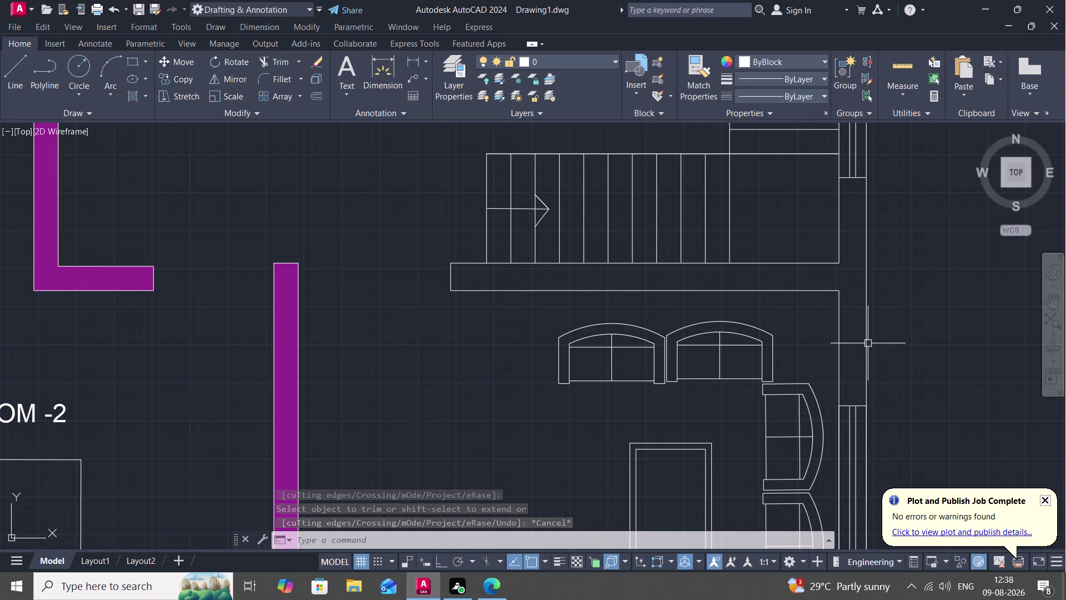
Join the seven staircase wall lines into one T-shaped polyline.
key(j)
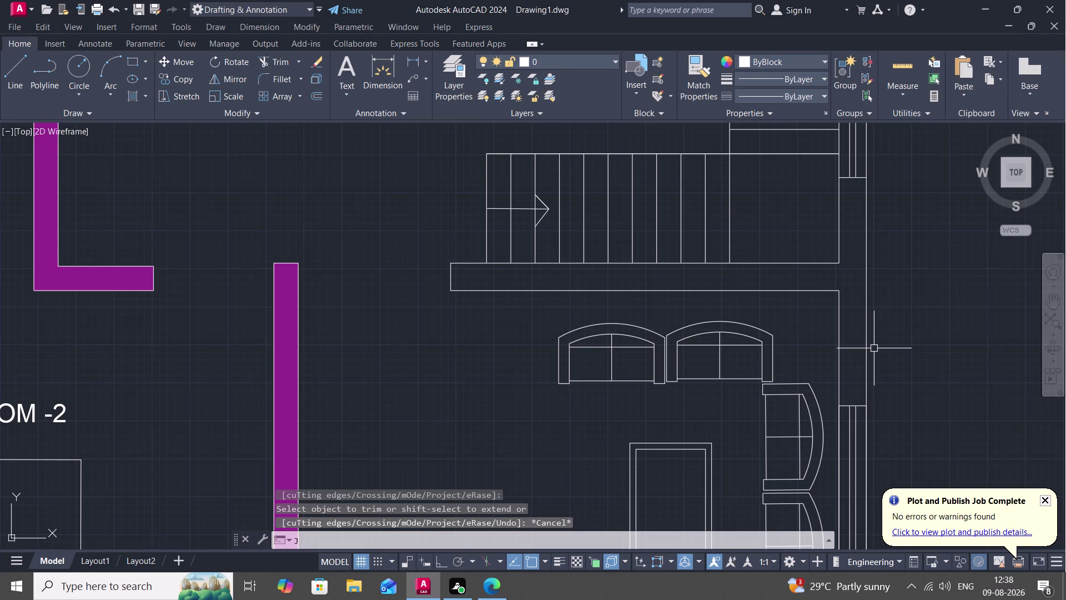
key(space)
click(866, 332)
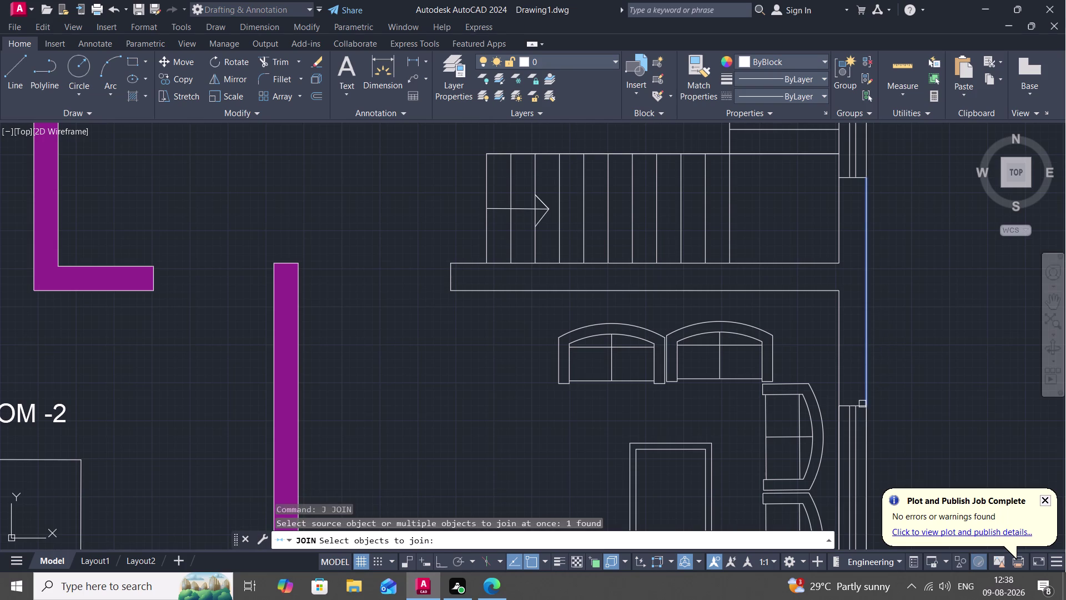
click(862, 407)
click(840, 372)
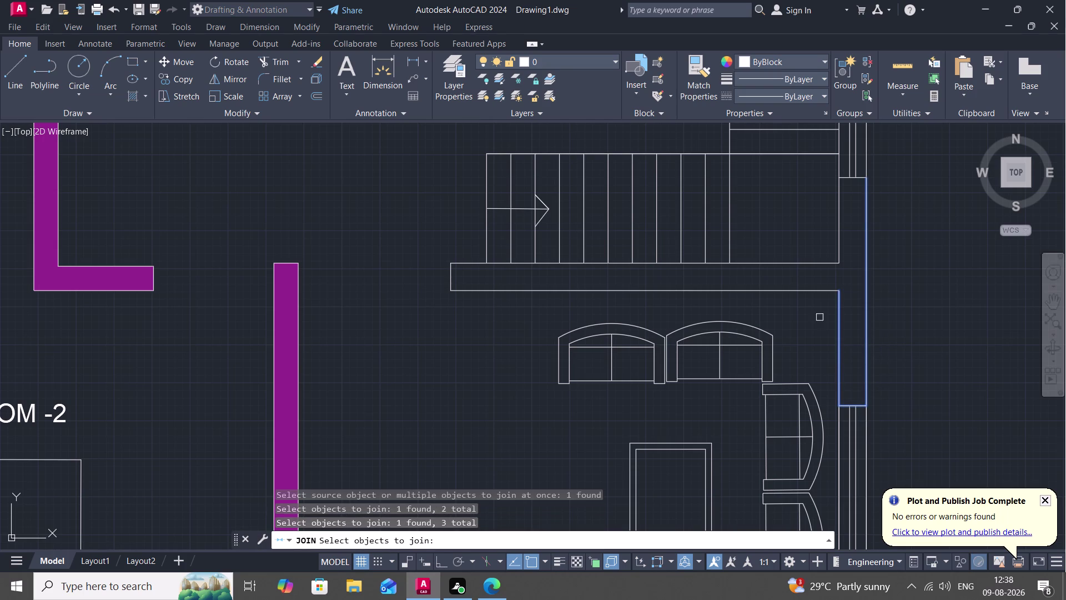
click(807, 288)
click(805, 262)
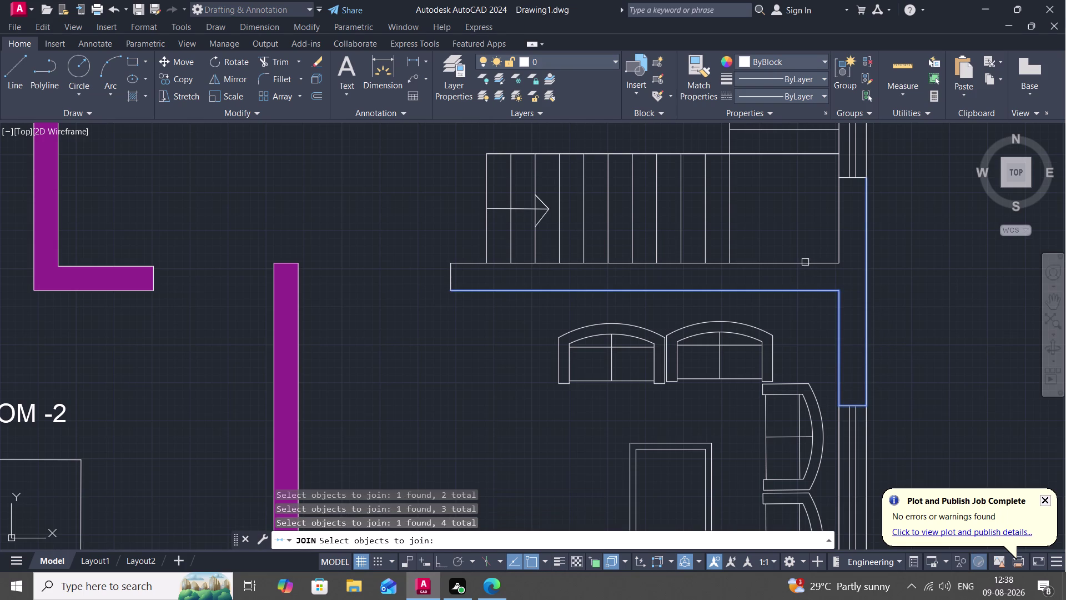
click(840, 234)
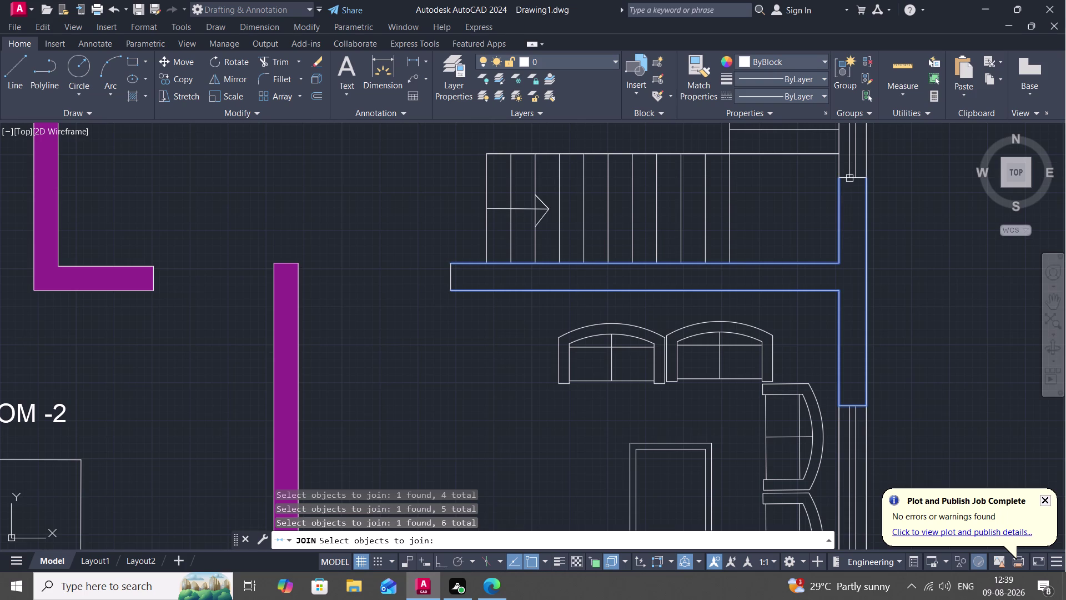
click(847, 178)
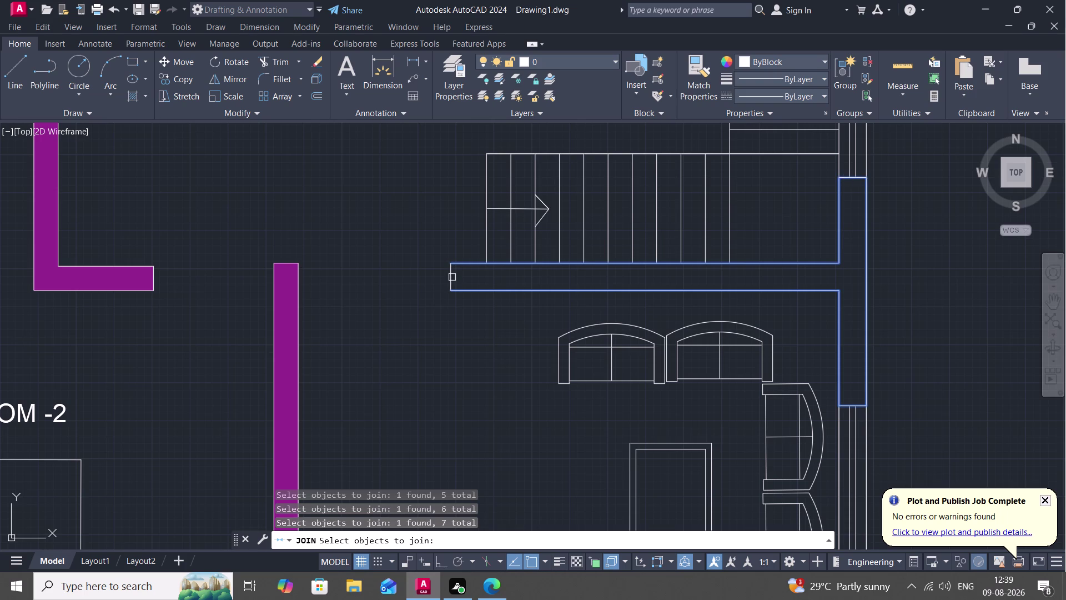
click(451, 277)
key(Return)
Attempt a solid purple hatch on the T-shaped wall, then exit the command.
key(h)
key(space)
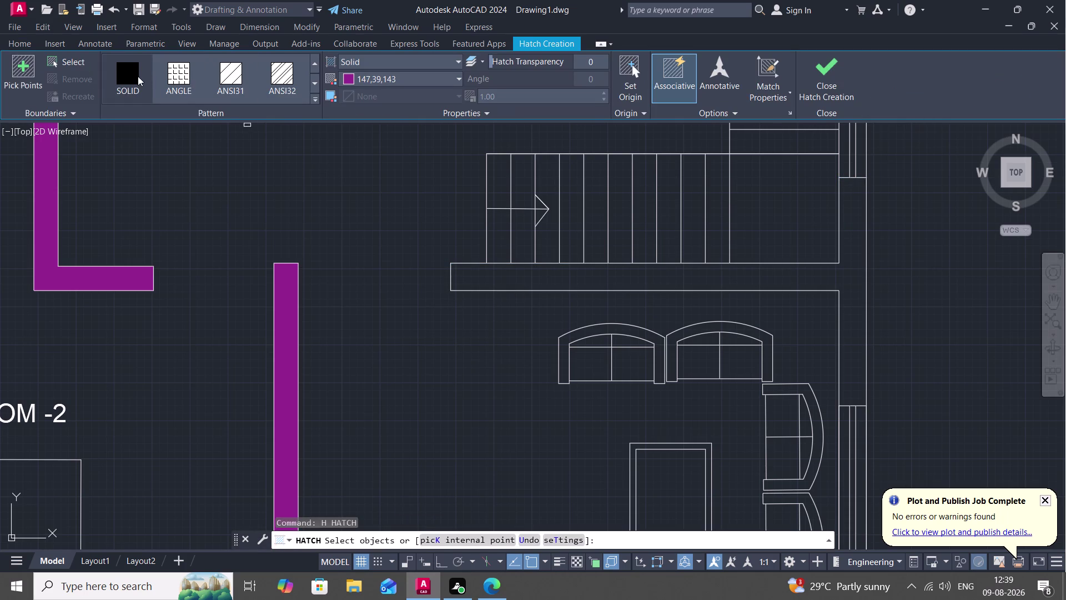
click(130, 79)
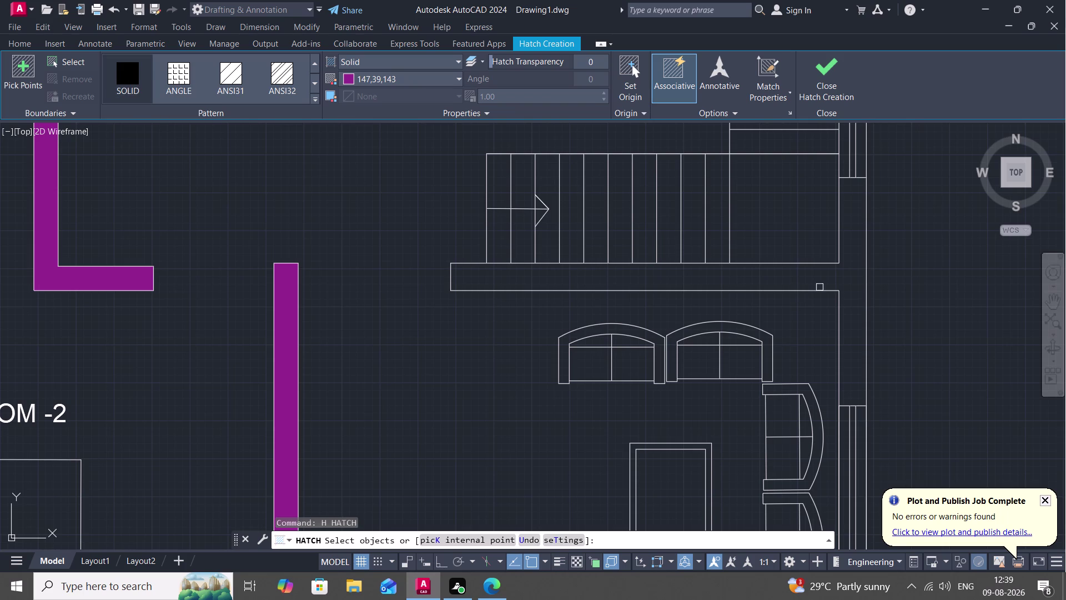
click(840, 301)
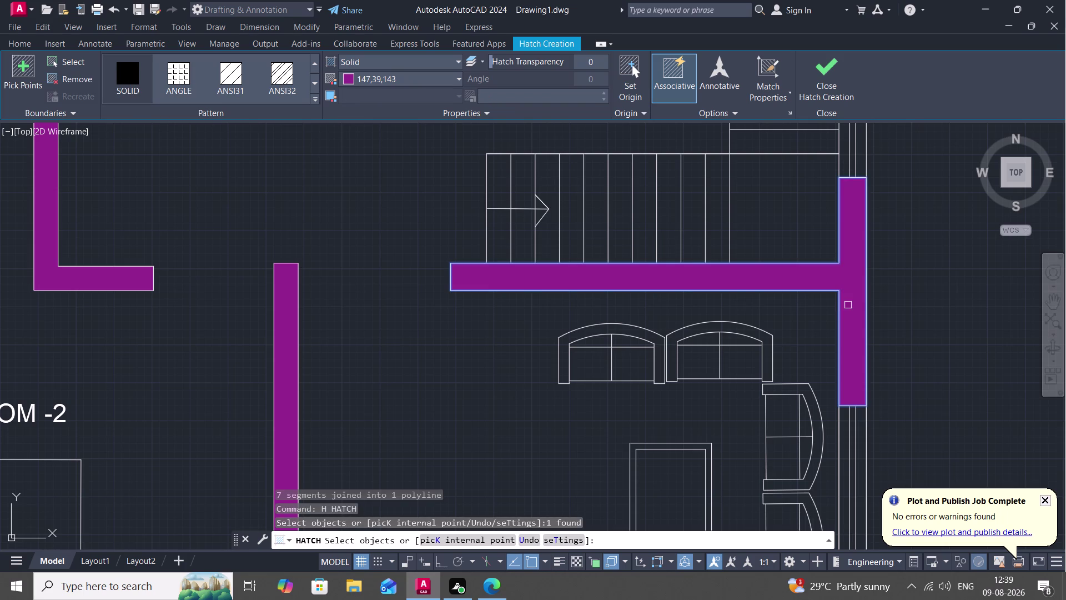
click(873, 314)
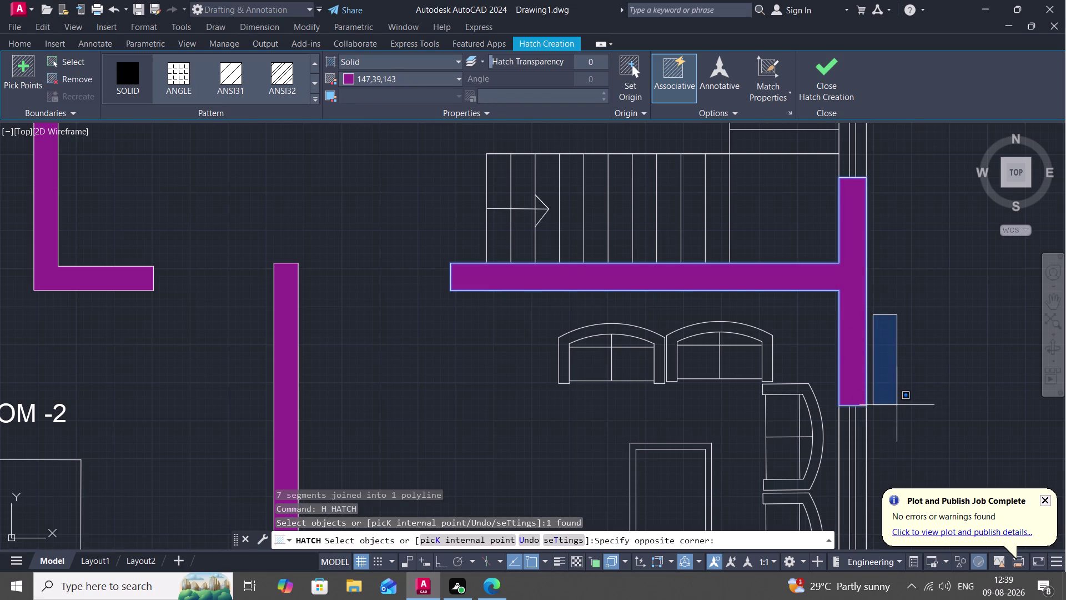
key(Escape)
scroll(down, 3)
key(Escape)
scroll(down, 3)
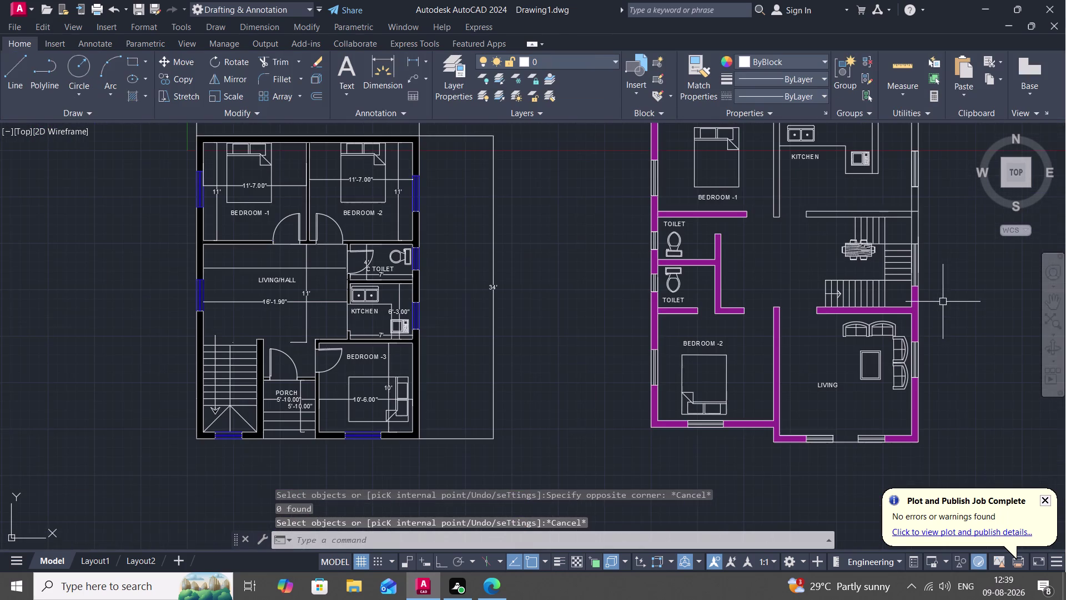
Trim the short overhang off the staircase wall's top line at the junction.
middle_drag(942, 302, 880, 436)
scroll(up, 3)
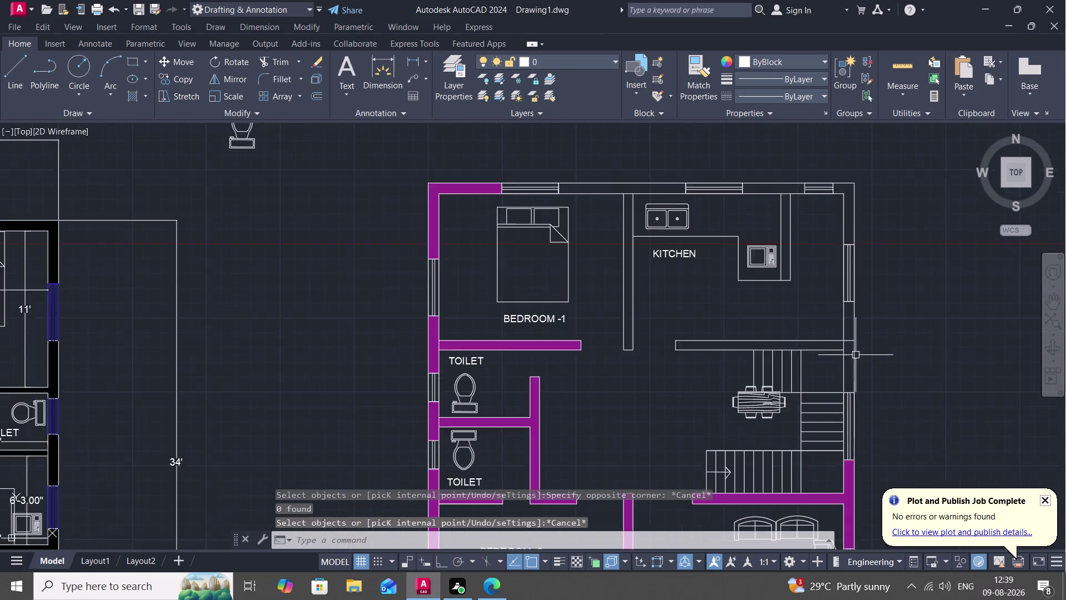
scroll(up, 3)
text(TRB)
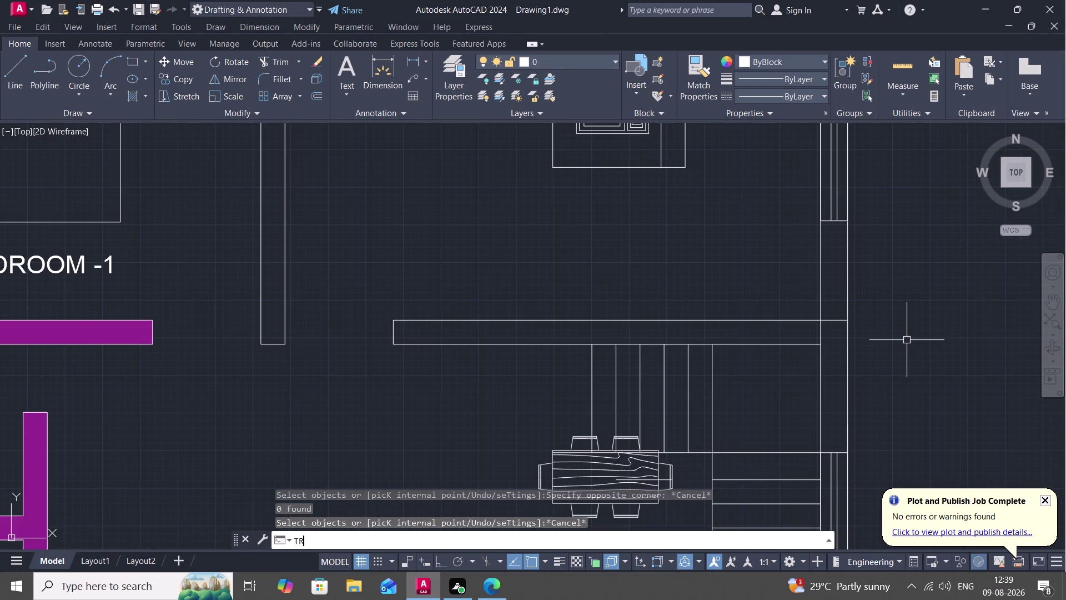
key(BackSpace)
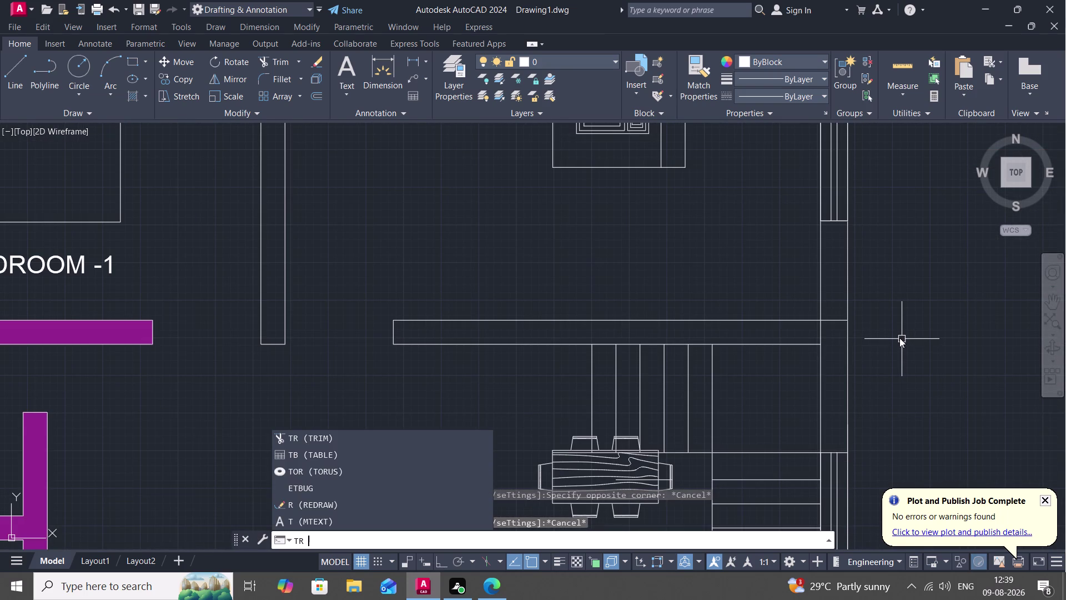
key(space)
click(836, 320)
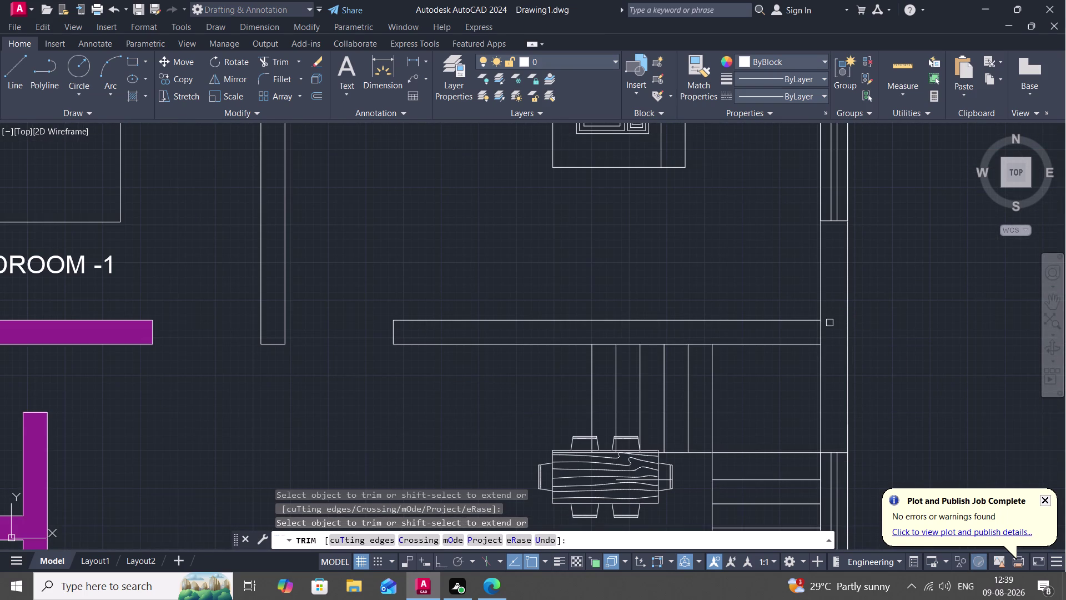
click(819, 329)
key(Escape)
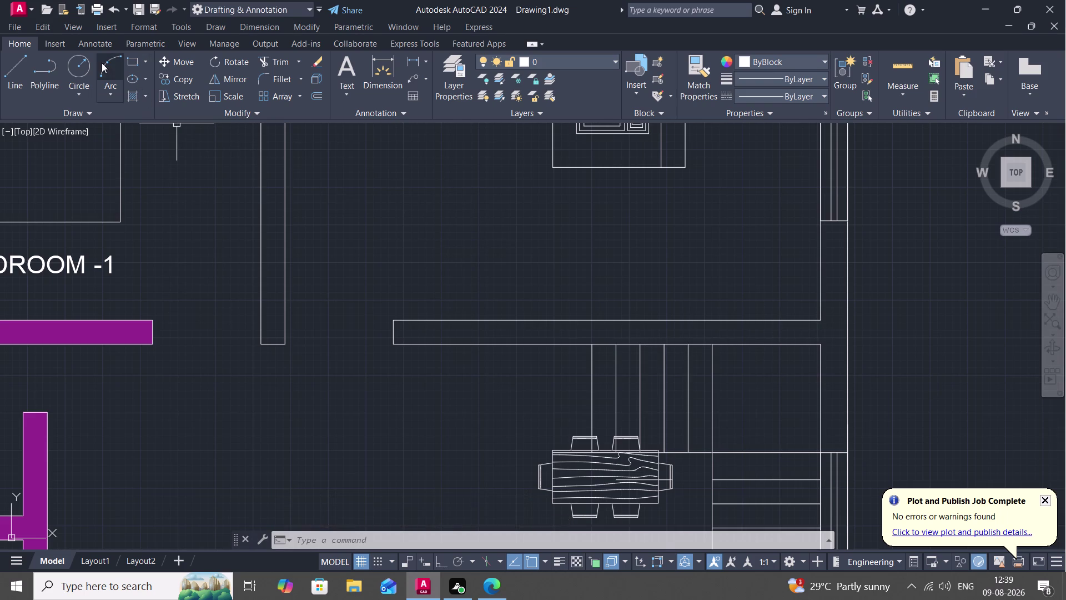
Start a new solid hatch fill for the walls.
key(h)
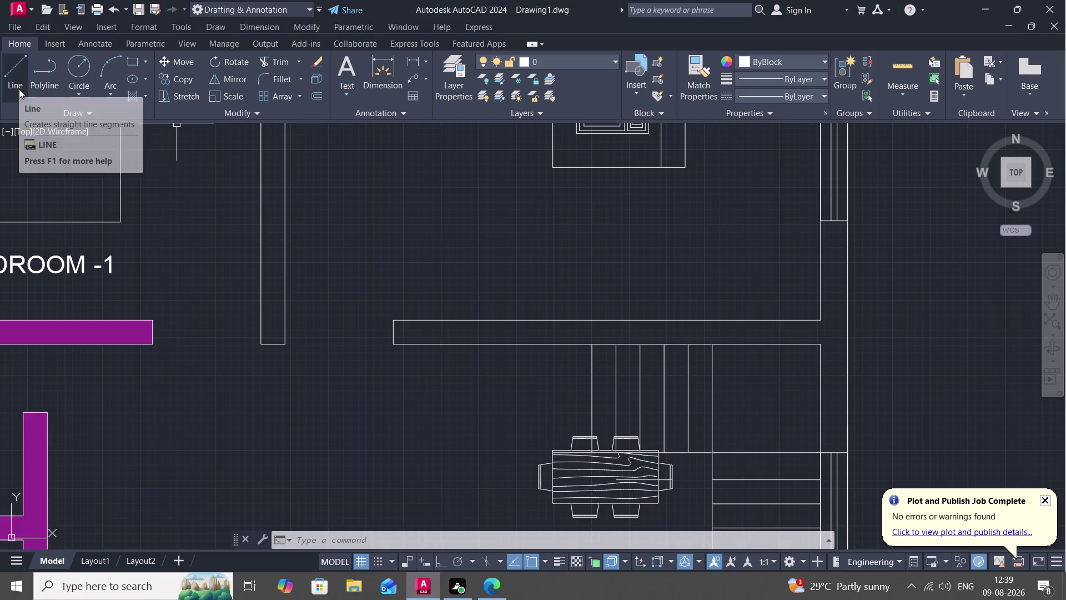
key(Escape)
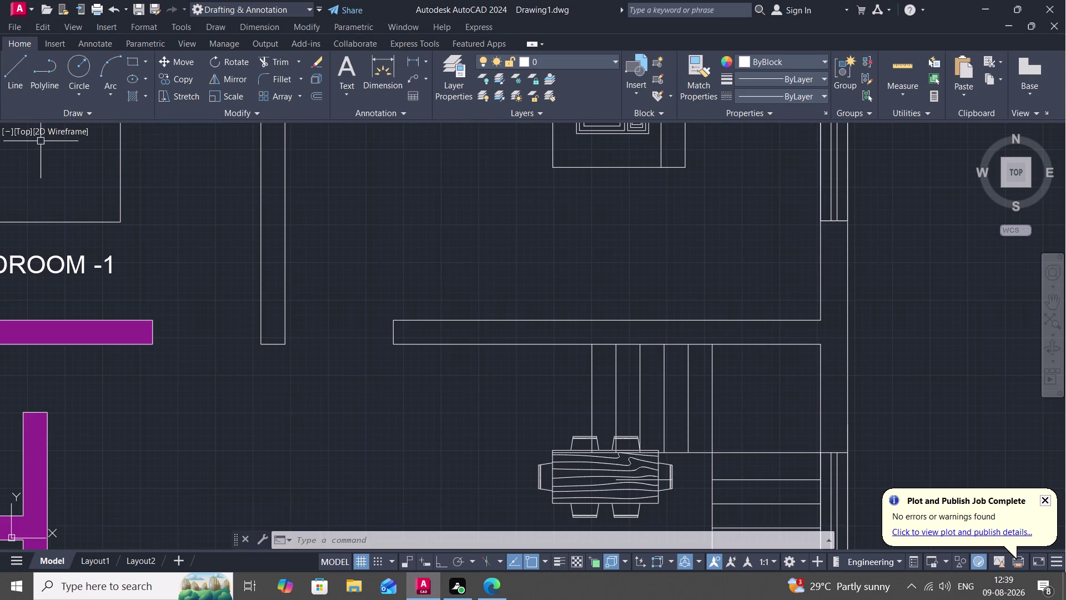
key(h)
key(space)
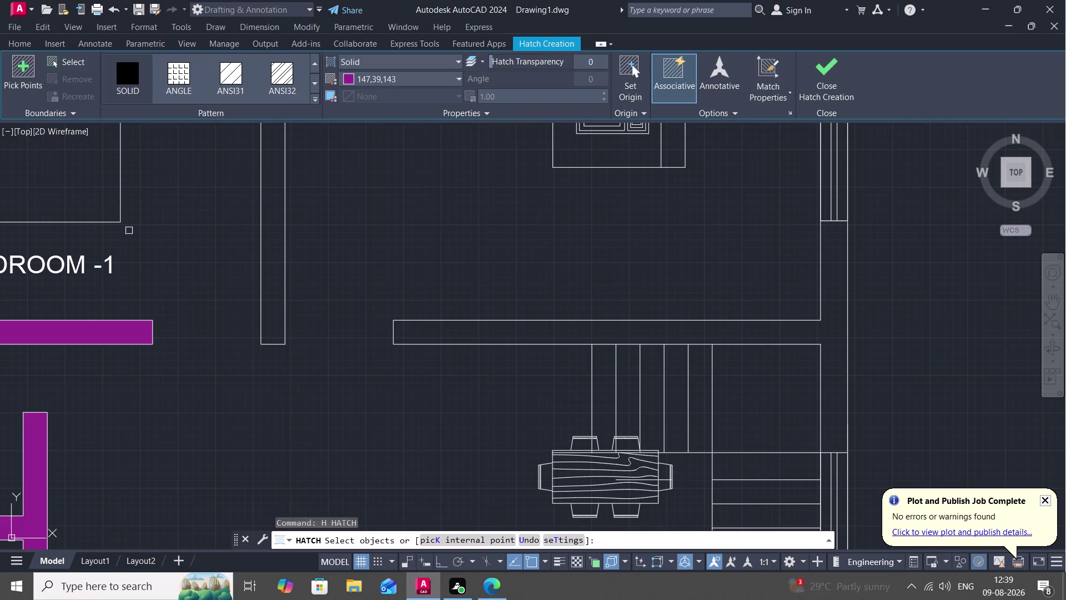
Set the hatch colour to purple after briefly choosing magenta.
click(383, 77)
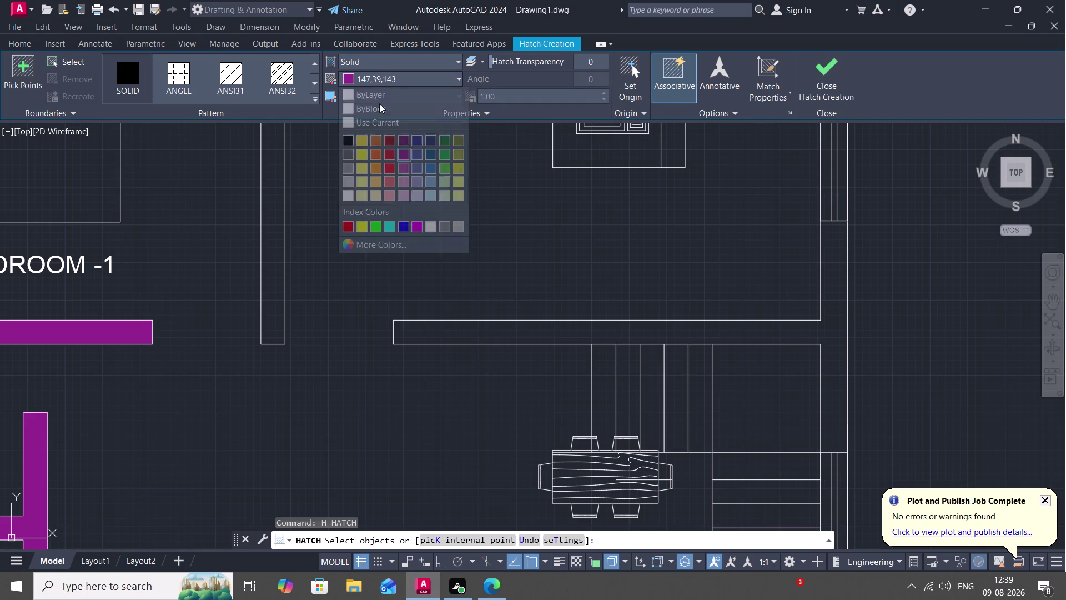
click(416, 227)
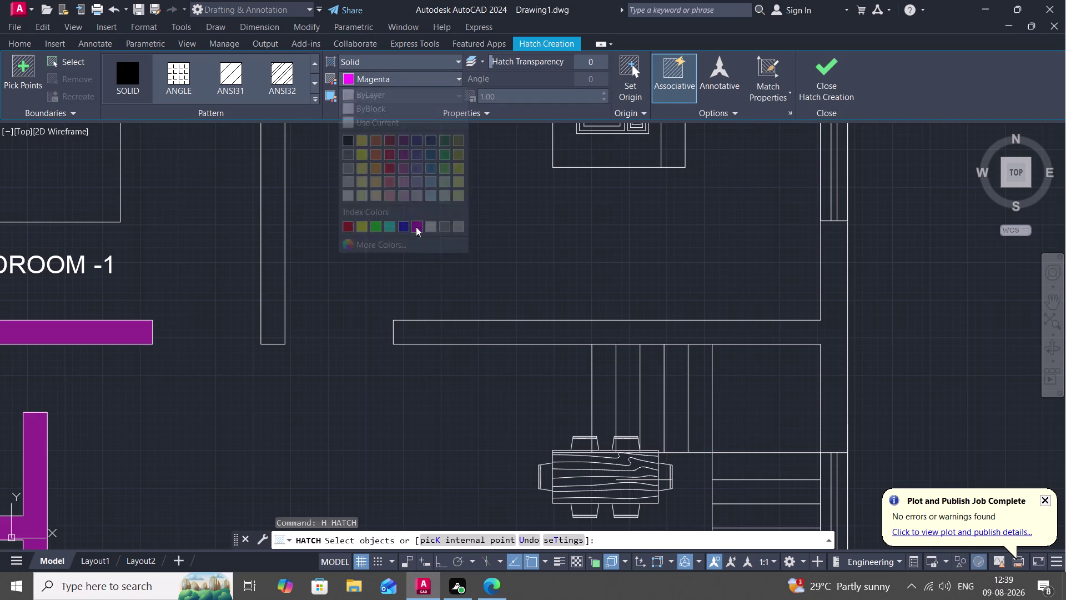
click(395, 78)
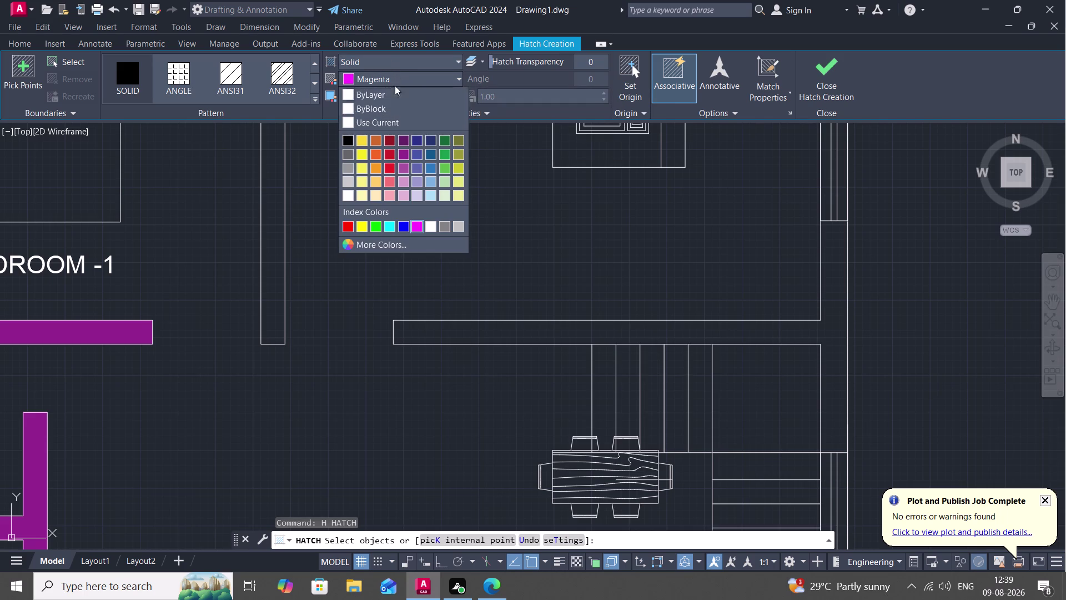
click(401, 154)
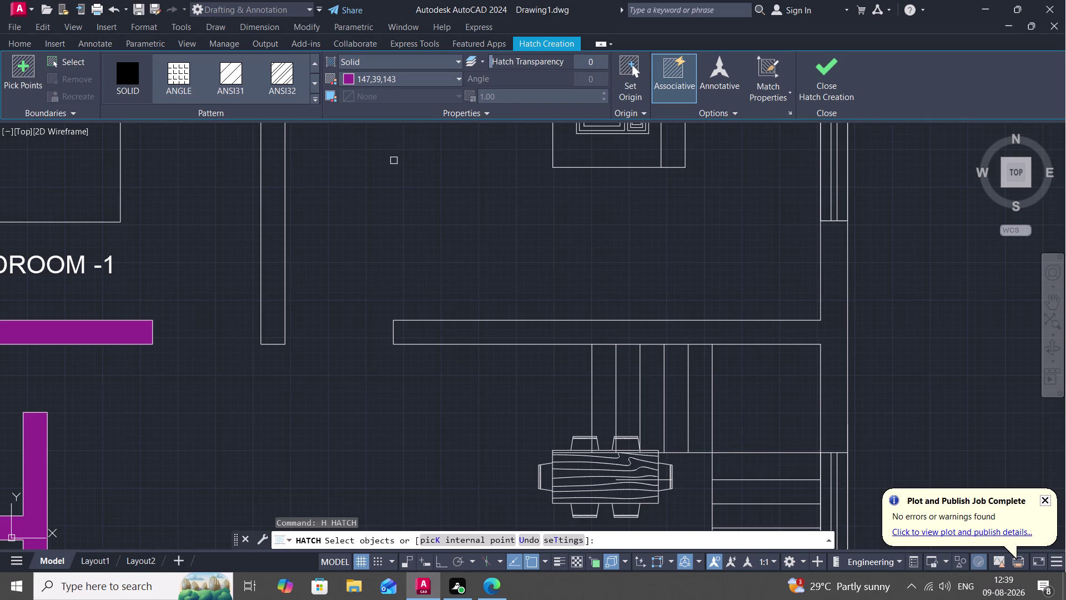
Restart HATCH on the horizontal wall, which AutoCAD reports it cannot fill.
key(Escape)
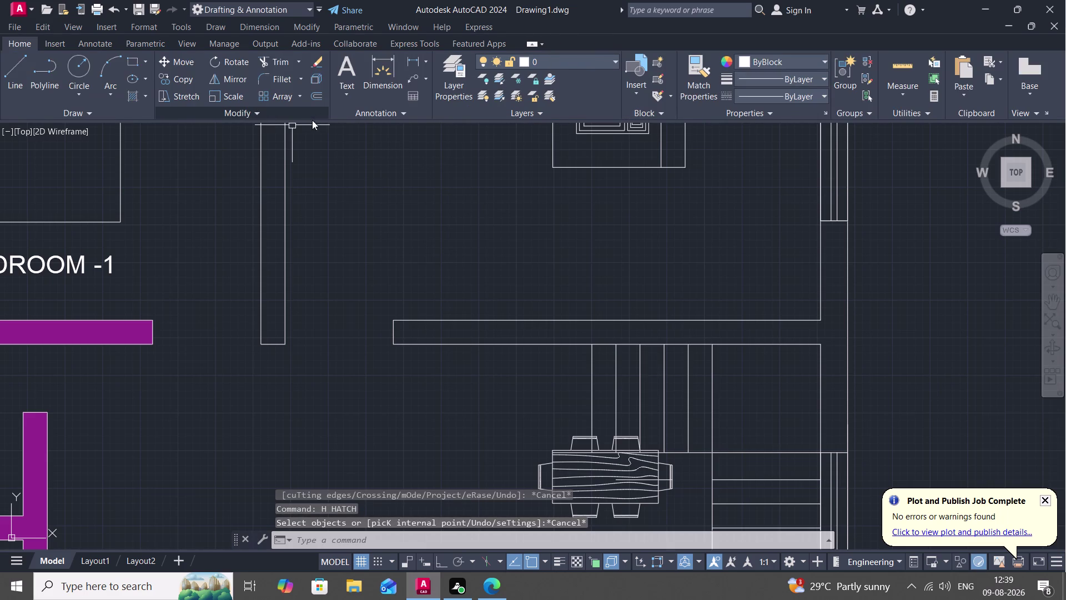
text(H)
key(space)
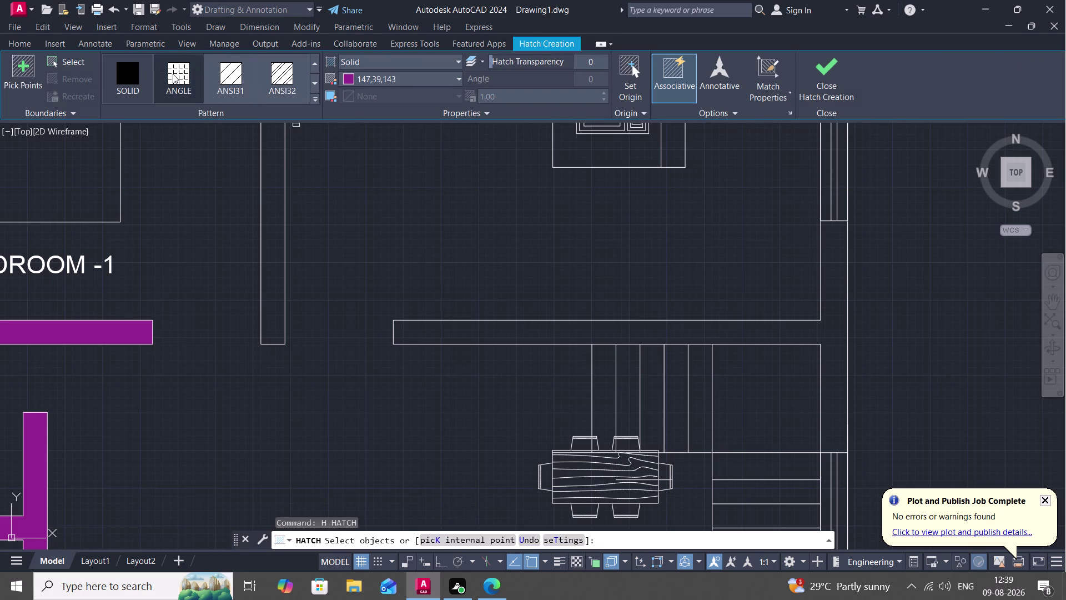
click(132, 72)
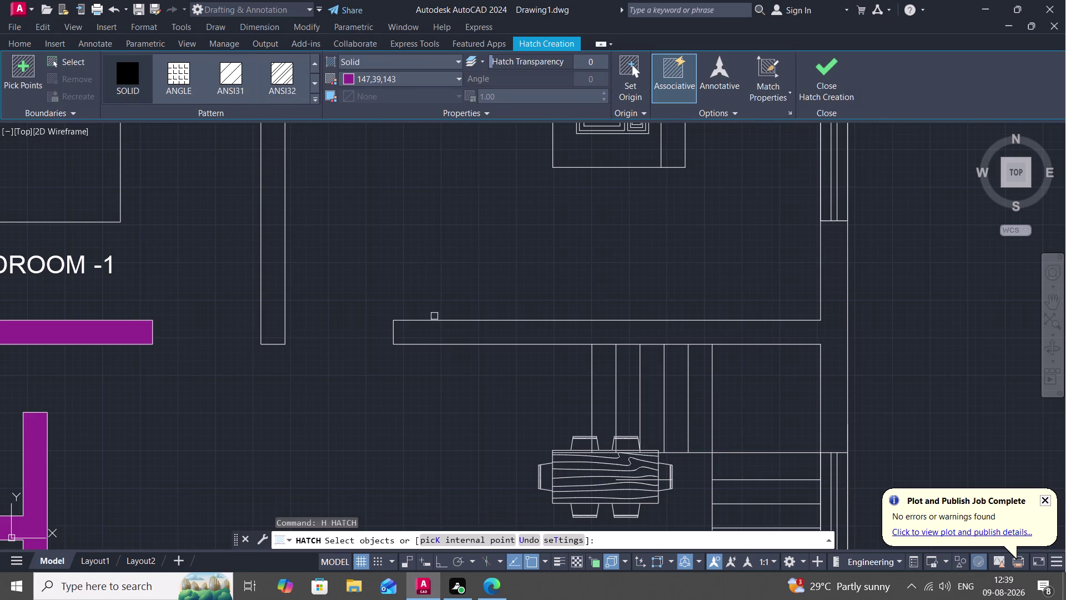
click(450, 321)
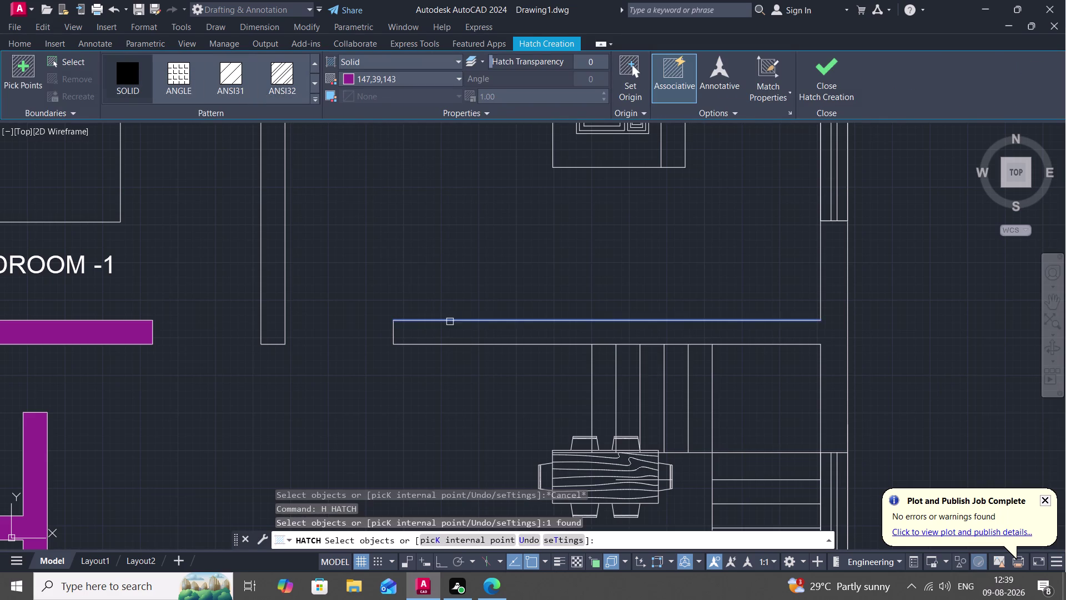
key(Escape)
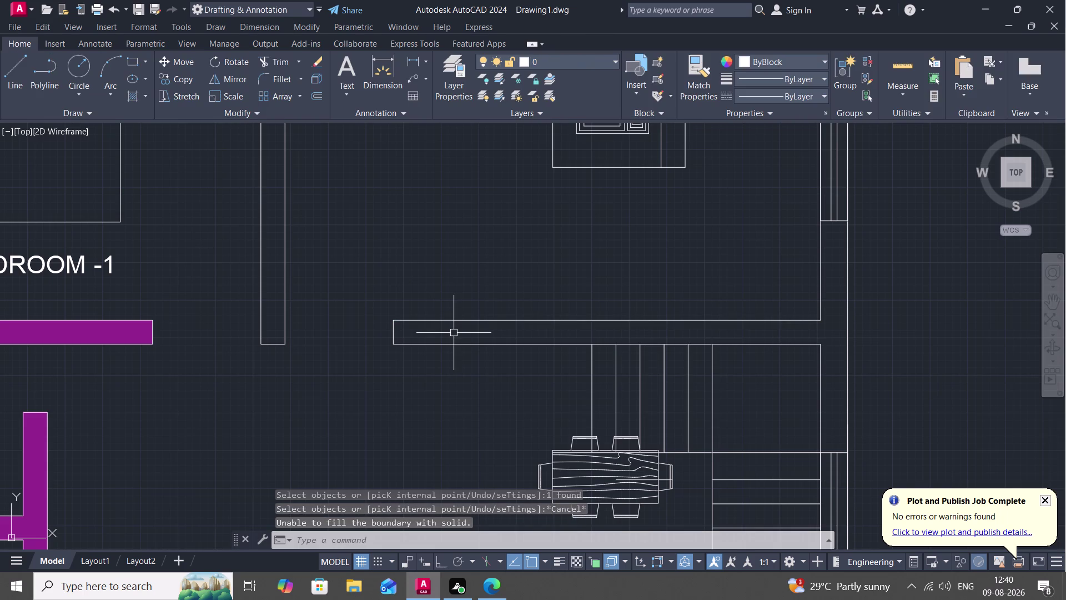
key(j)
key(space)
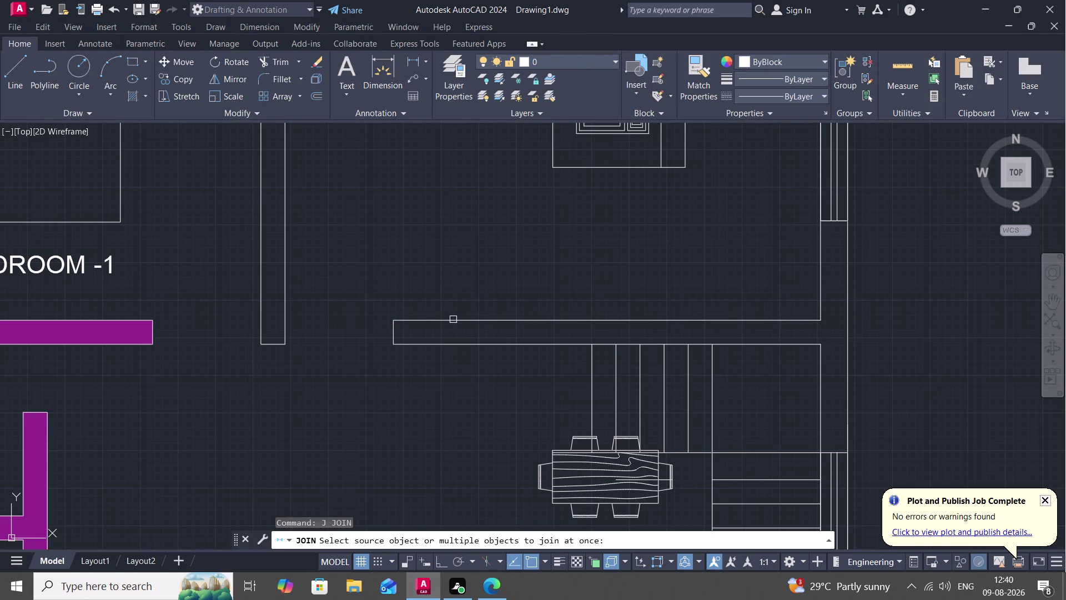
click(453, 320)
click(394, 332)
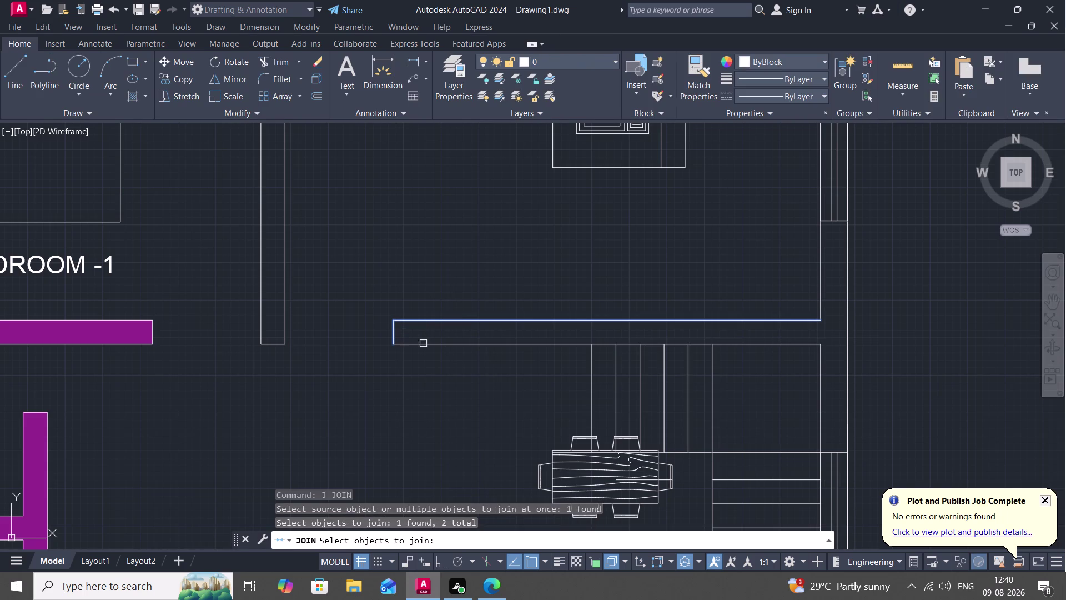
click(424, 343)
click(821, 299)
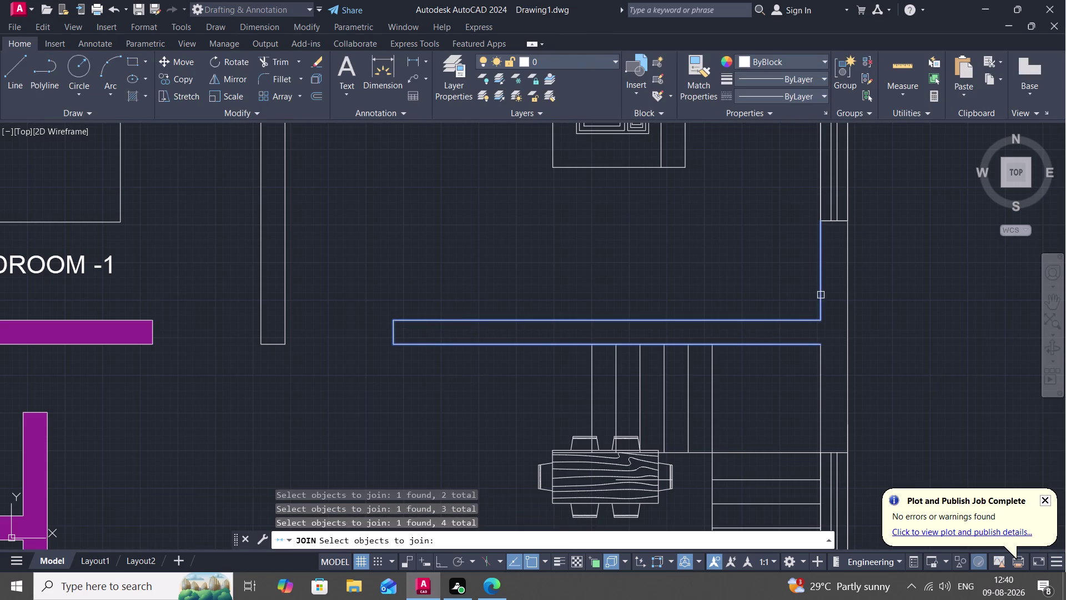
click(825, 223)
click(846, 244)
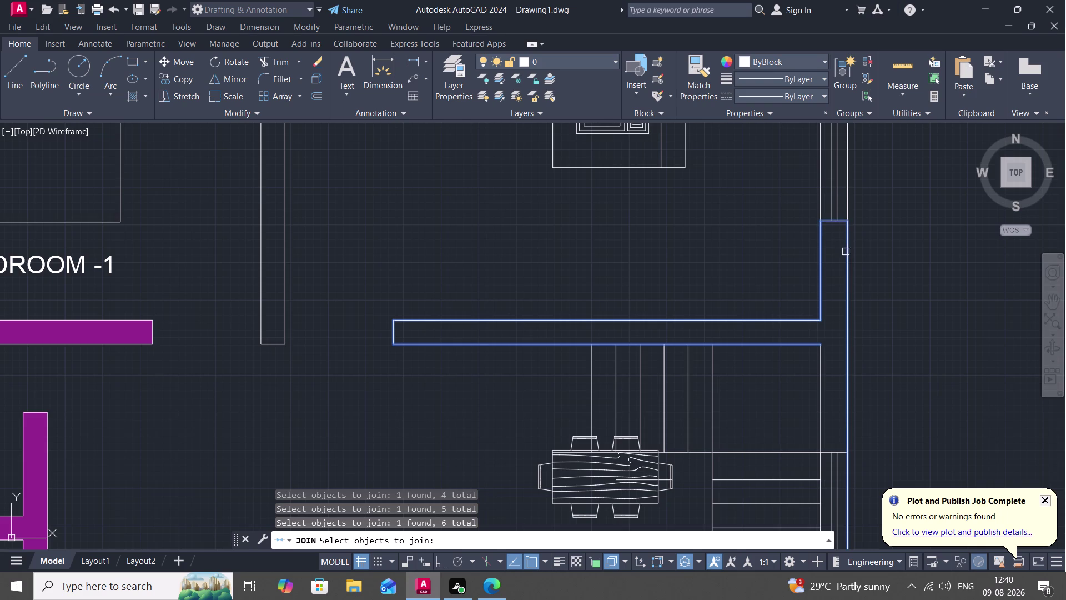
middle_drag(819, 385, 777, 275)
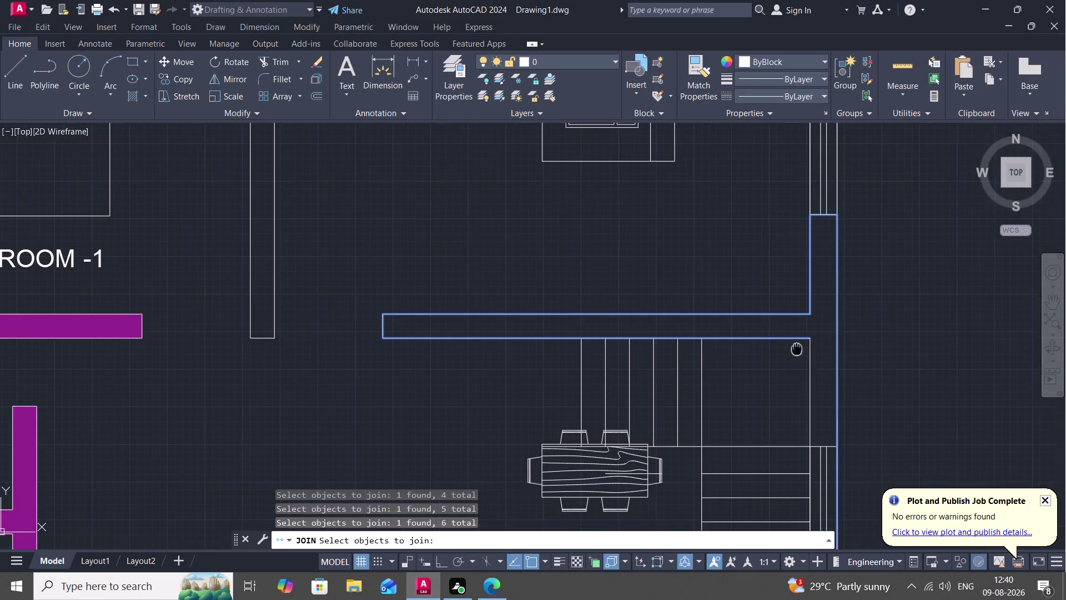
middle_drag(777, 275, 771, 261)
key(Escape)
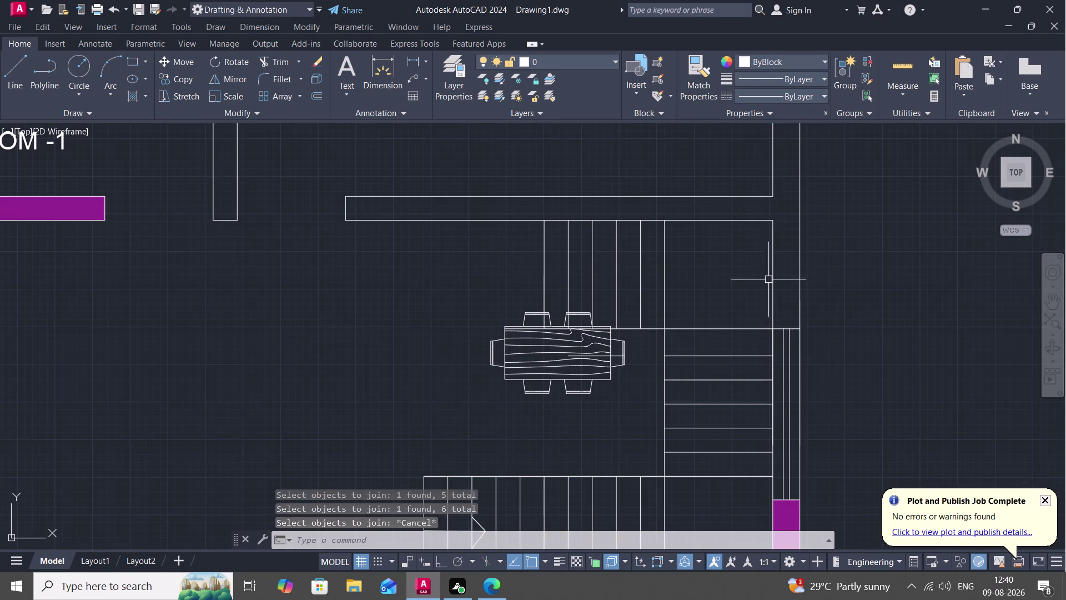
Break the vertical exterior wall line twice at its junction with the horizontal wall.
text(BRE)
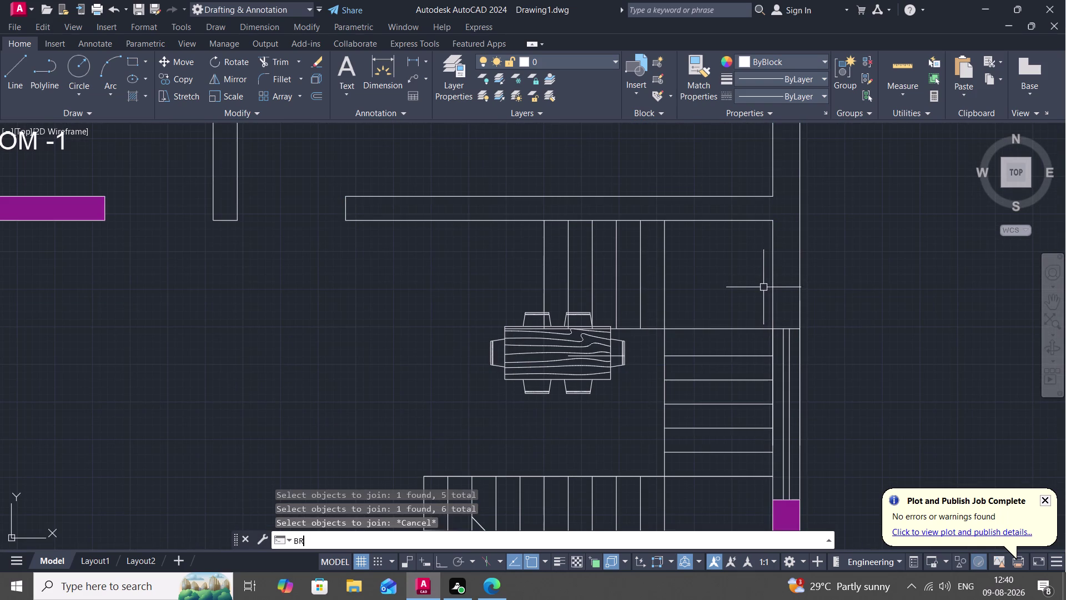
key(space)
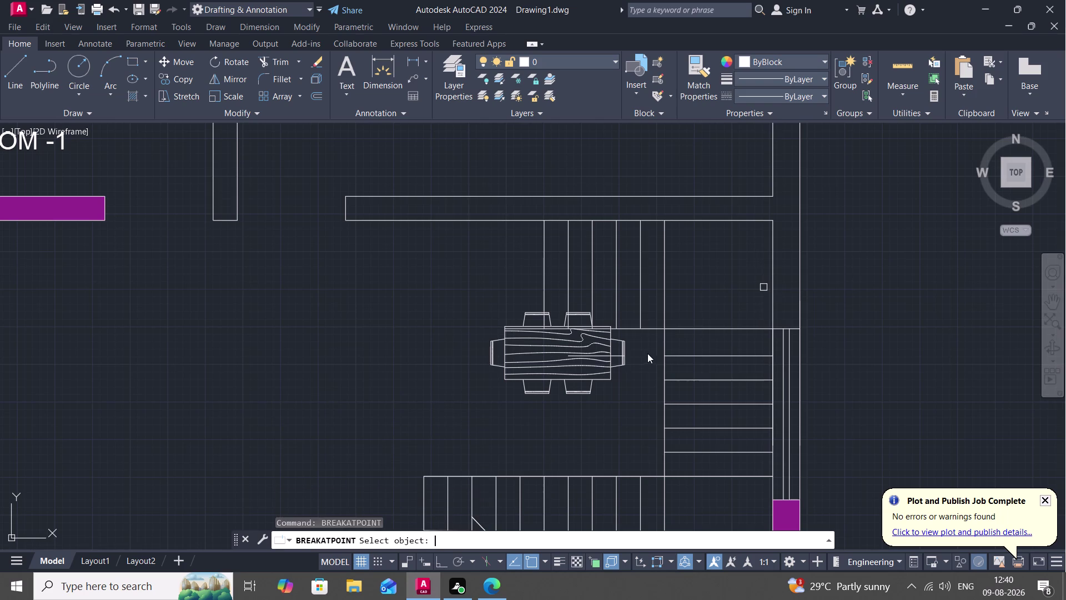
click(799, 279)
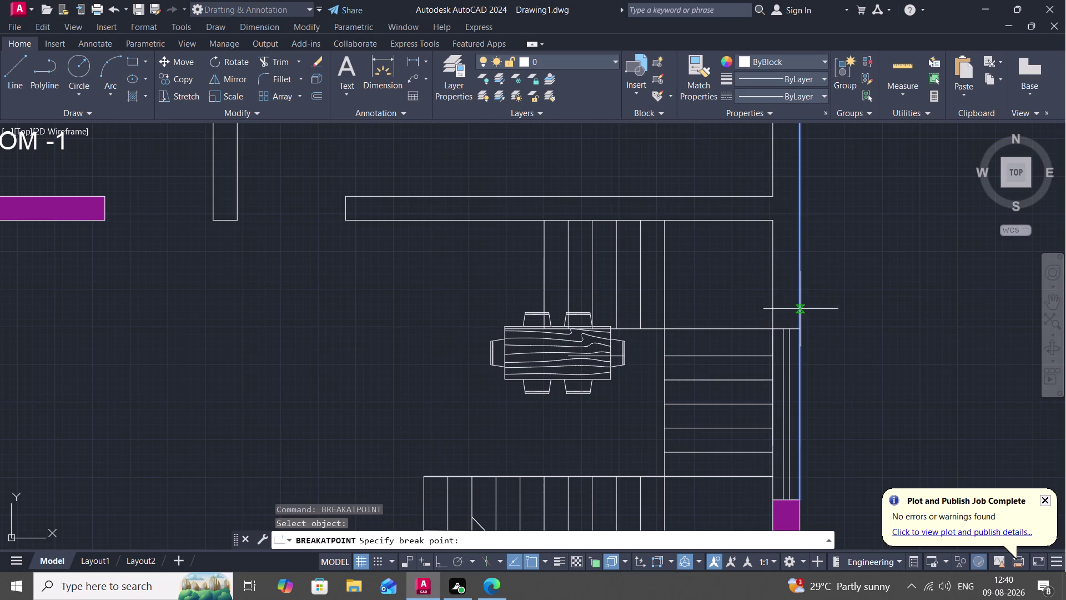
click(799, 328)
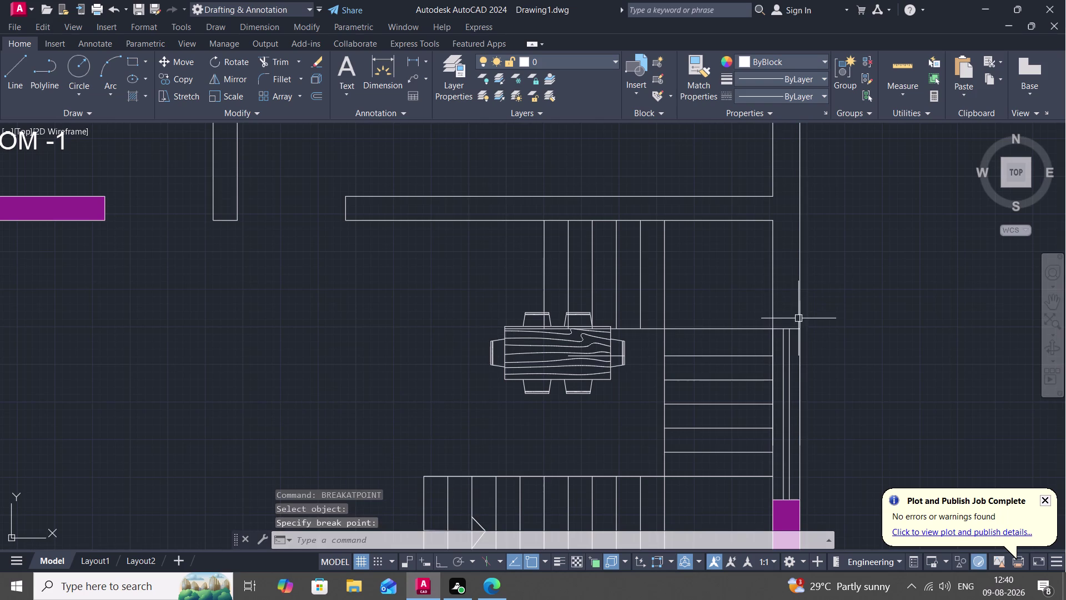
key(space)
click(799, 308)
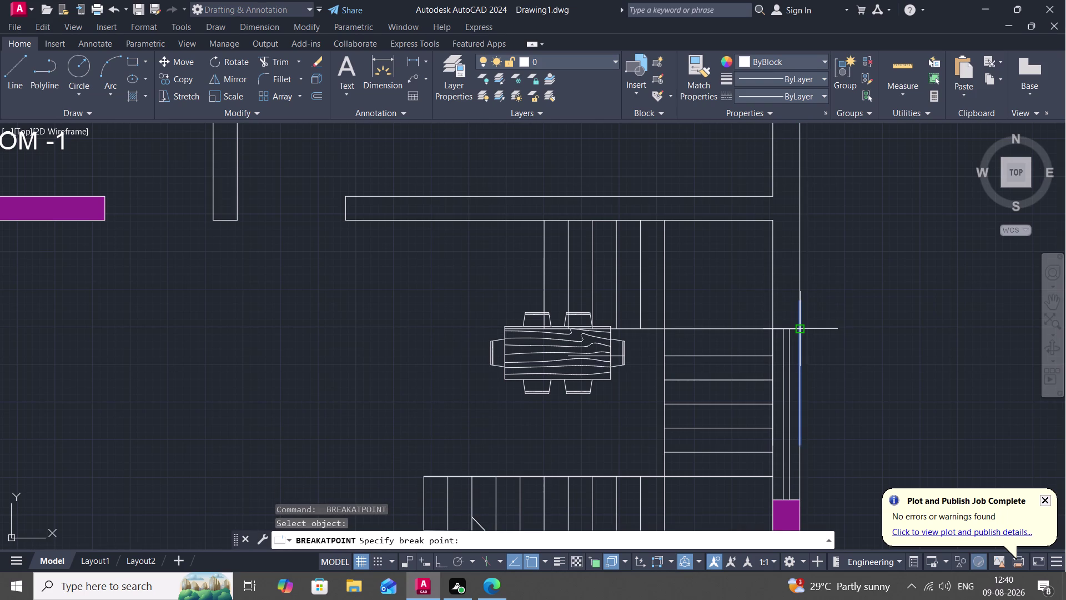
click(800, 329)
key(space)
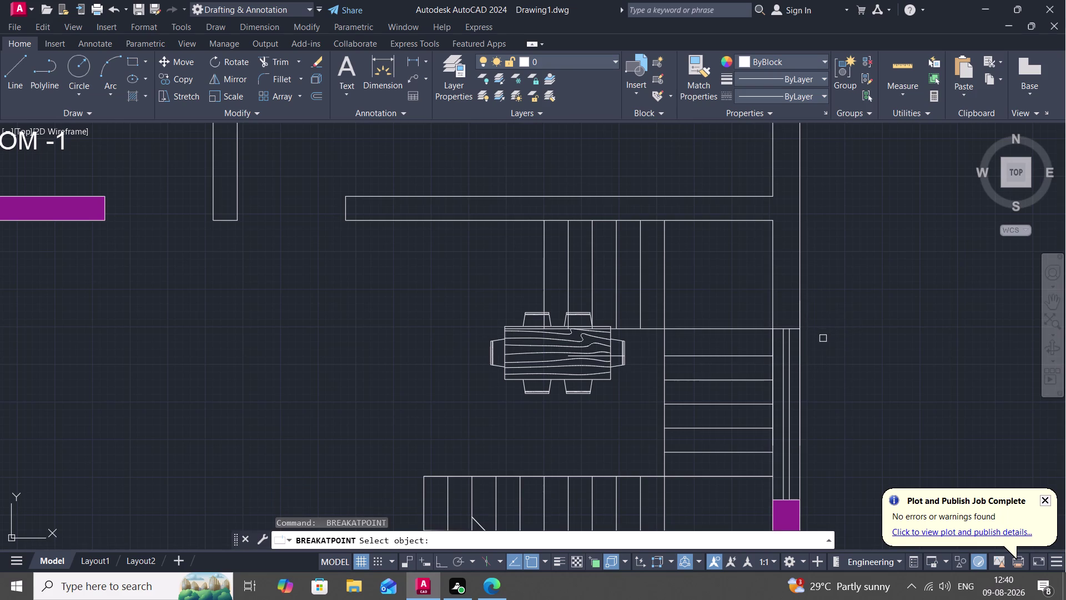
Start joining wall lines, beginning with the upper vertical wall line by the dining area.
key(j)
key(space)
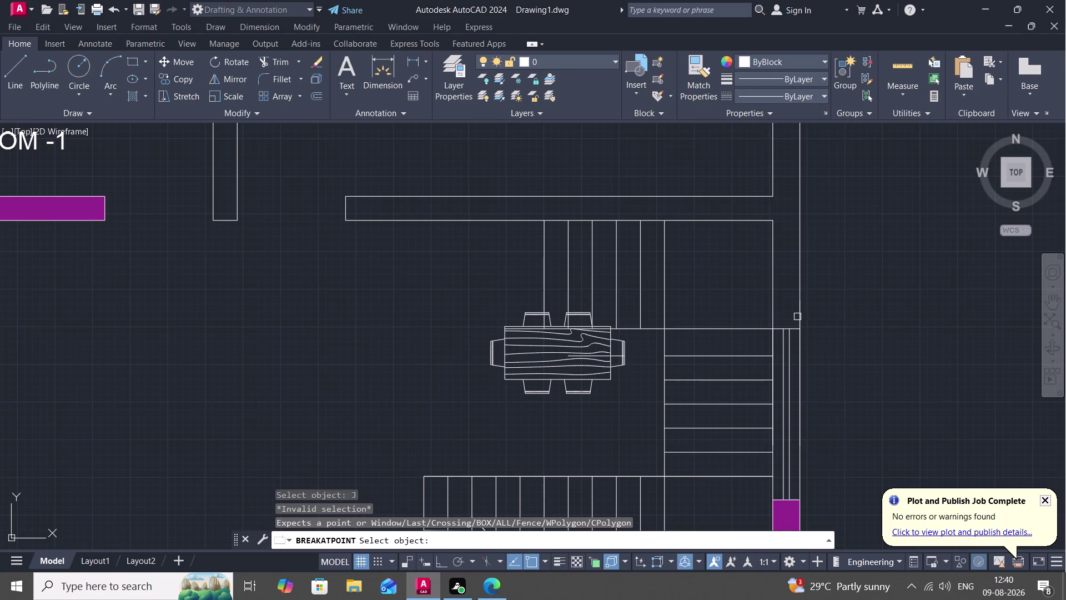
click(798, 316)
scroll(up, 3)
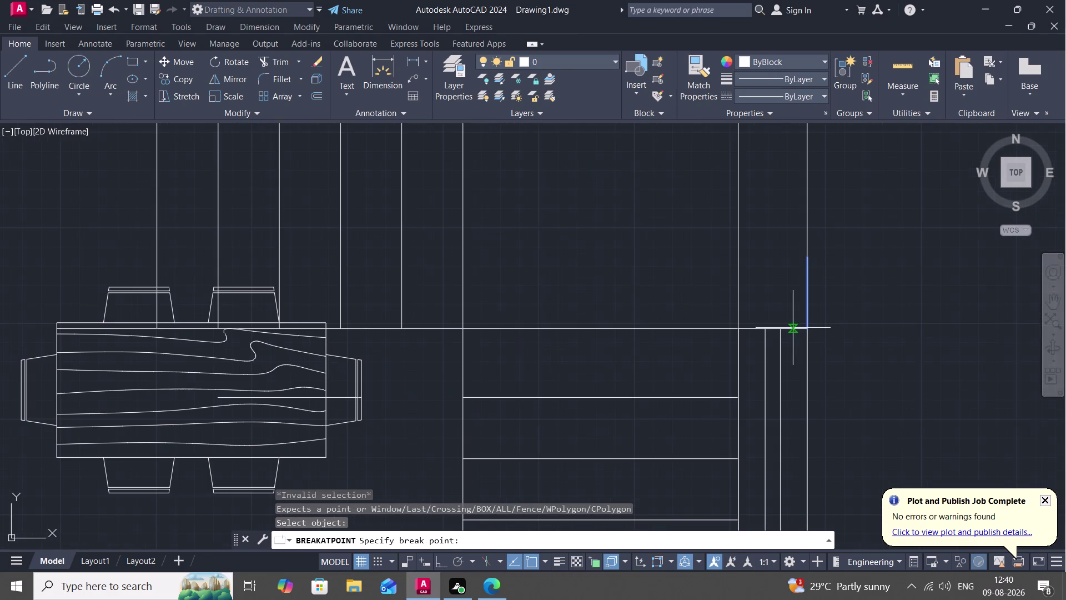
key(space)
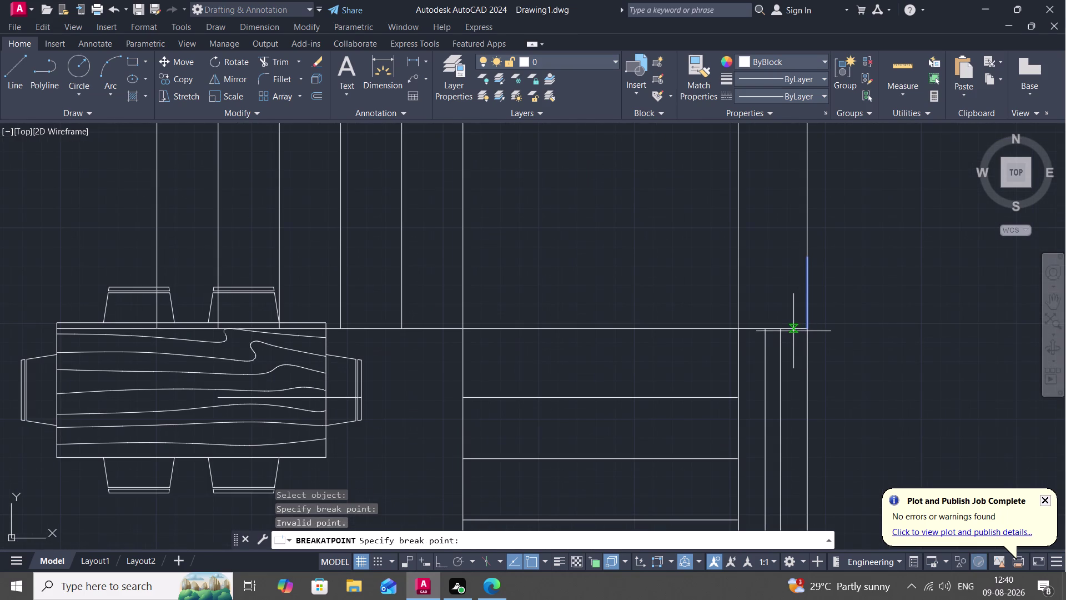
key(Escape)
key(j)
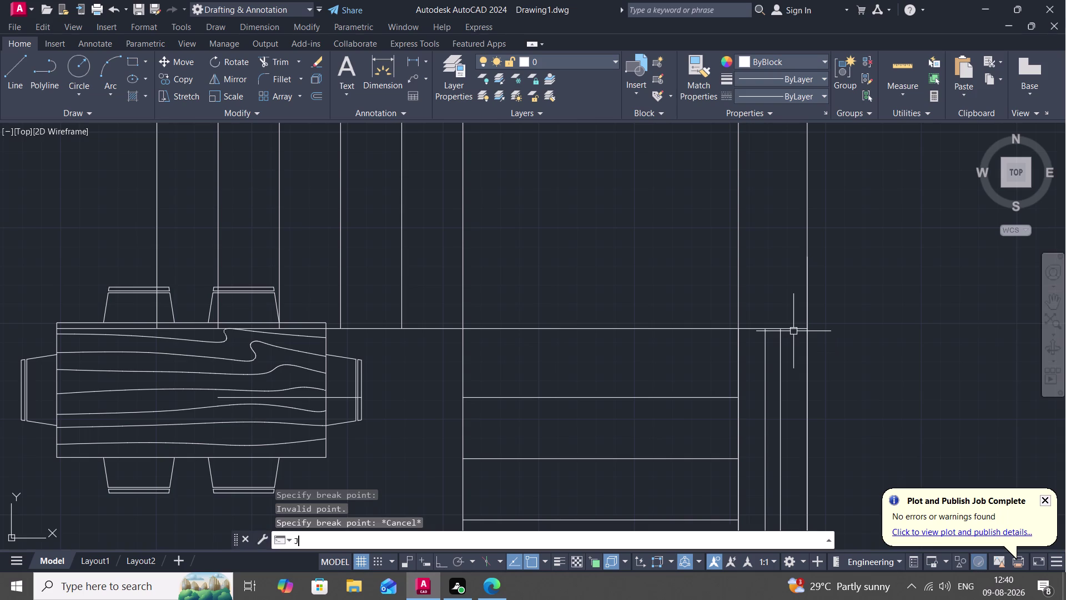
key(space)
click(794, 328)
Add the horizontal wall edge and two more T-wall edges to the join set.
click(806, 308)
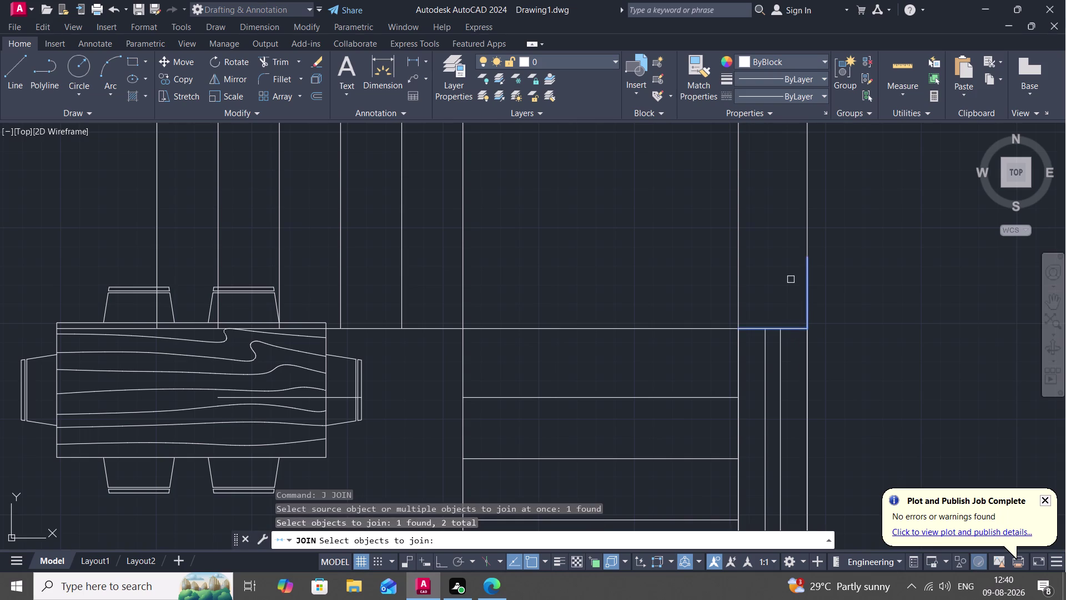
middle_drag(791, 278, 784, 361)
click(733, 323)
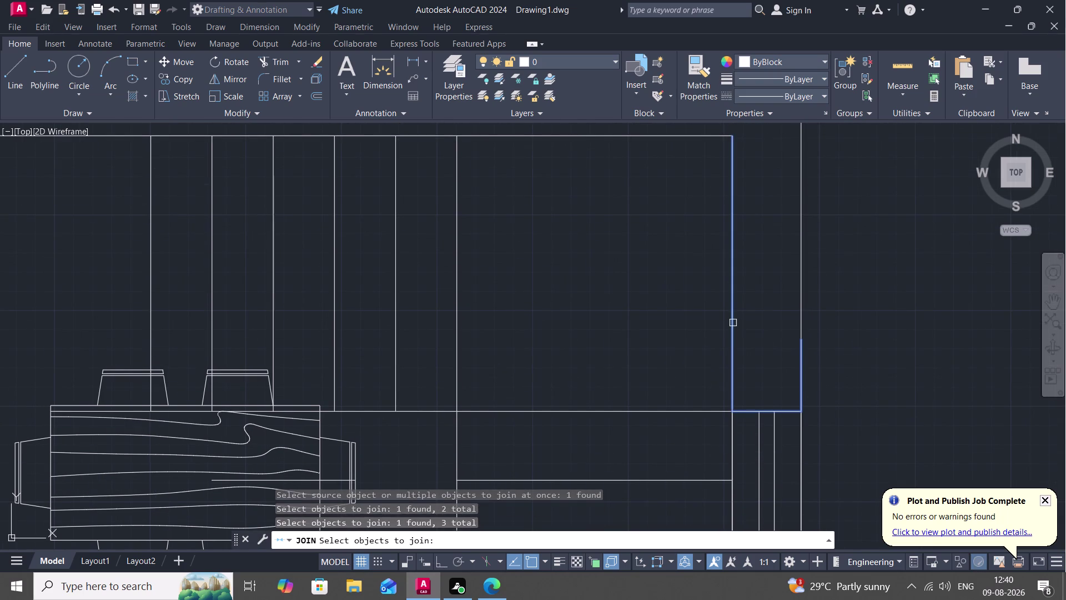
click(798, 303)
scroll(down, 3)
scroll(down, 3)
middle_drag(760, 290, 768, 450)
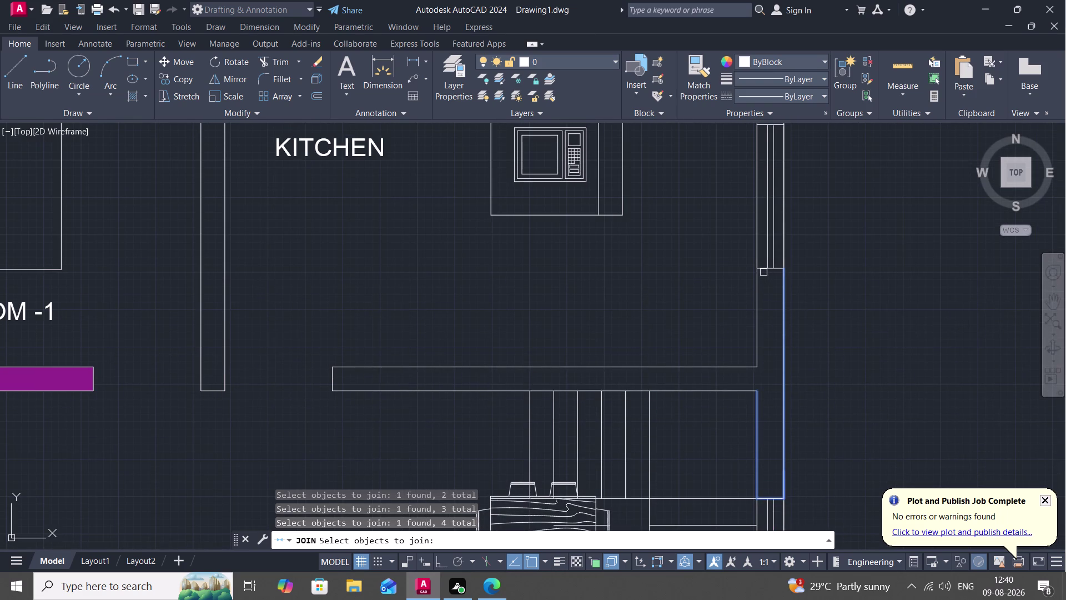
Add the remaining T-wall lines and join all eight segments into one polyline.
click(761, 268)
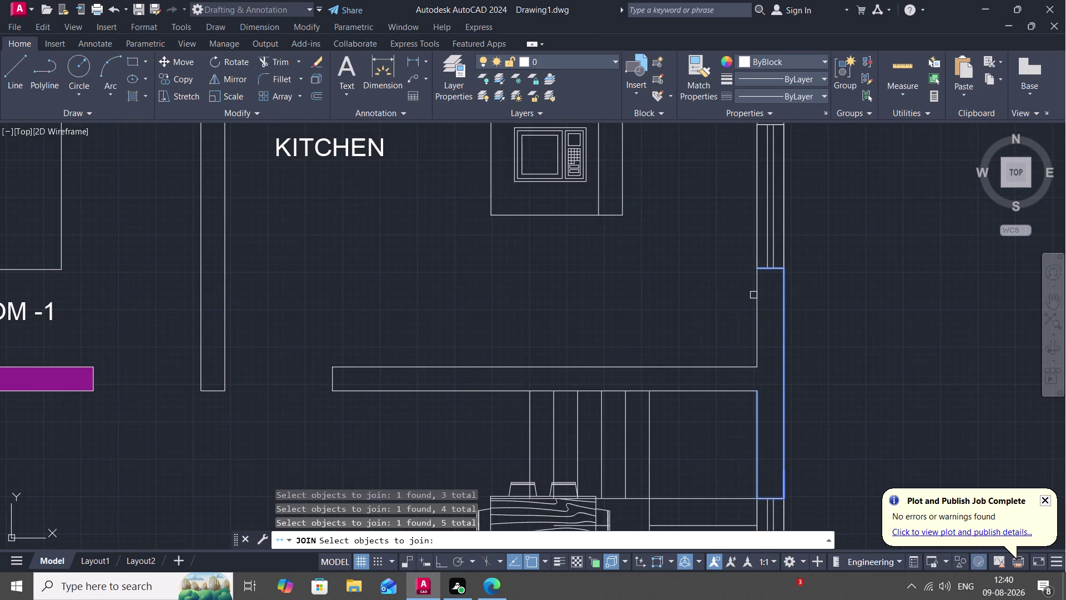
click(753, 295)
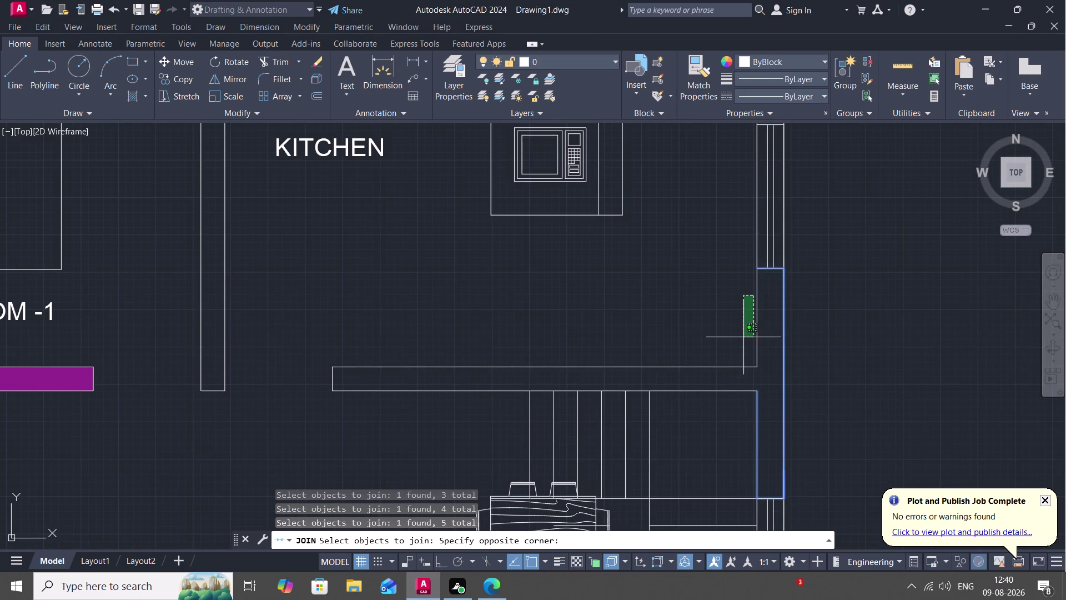
key(Escape)
click(760, 326)
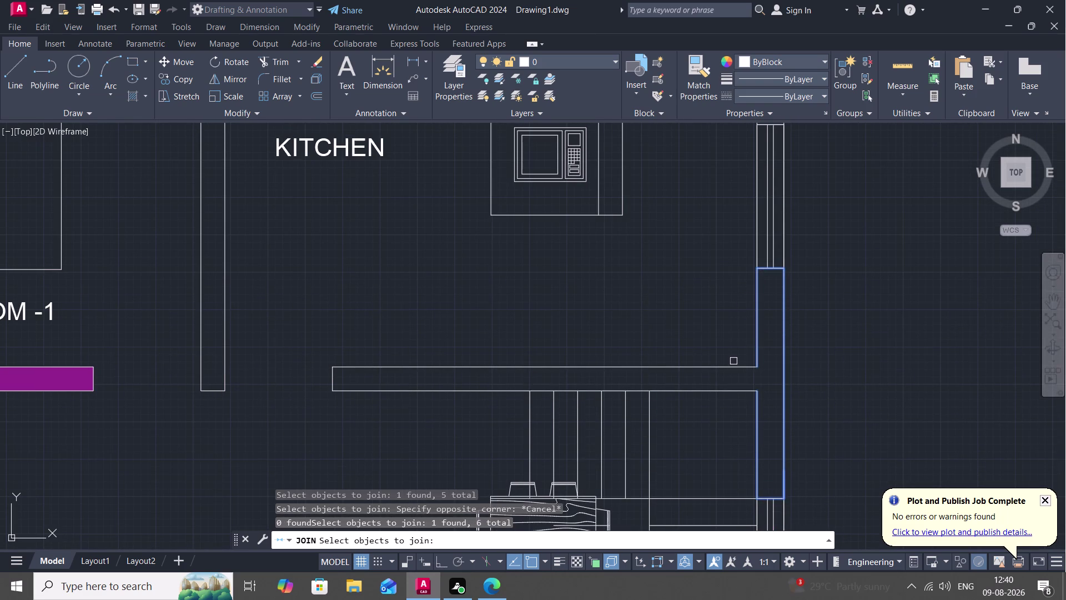
click(731, 364)
click(727, 392)
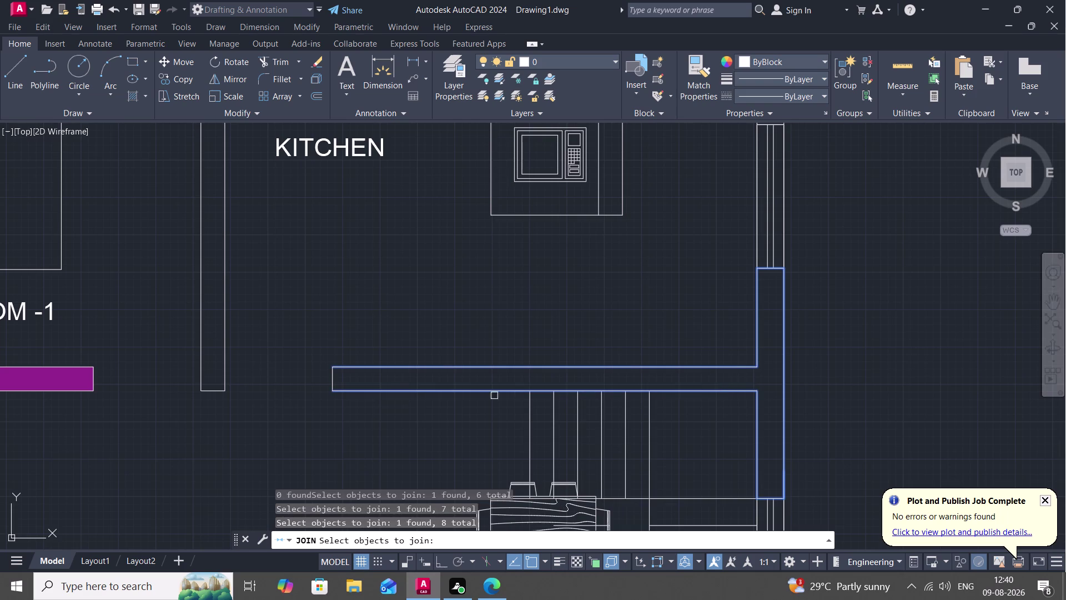
click(331, 380)
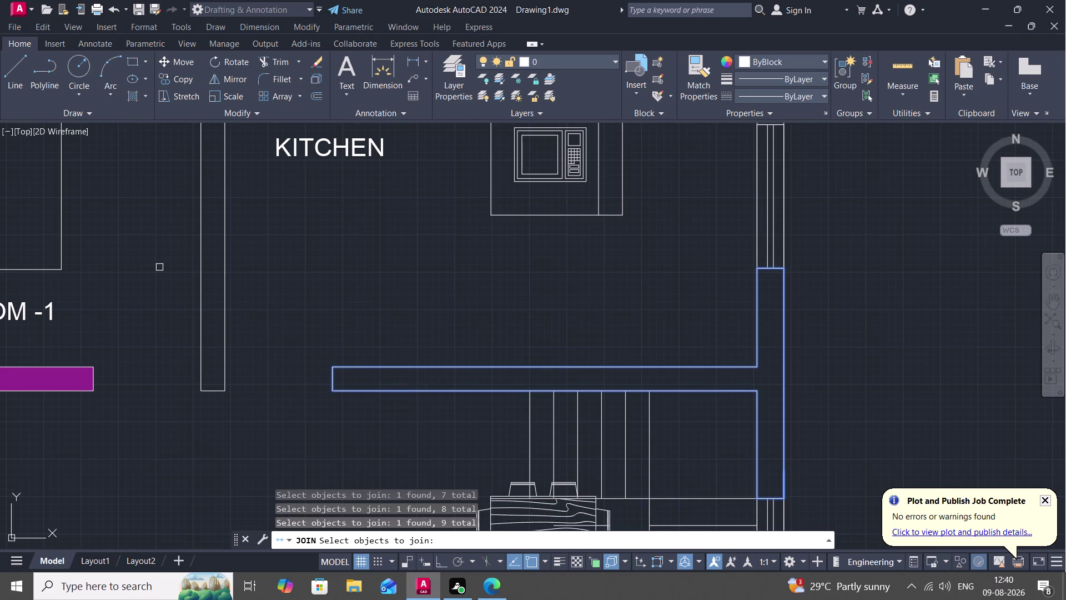
key(Return)
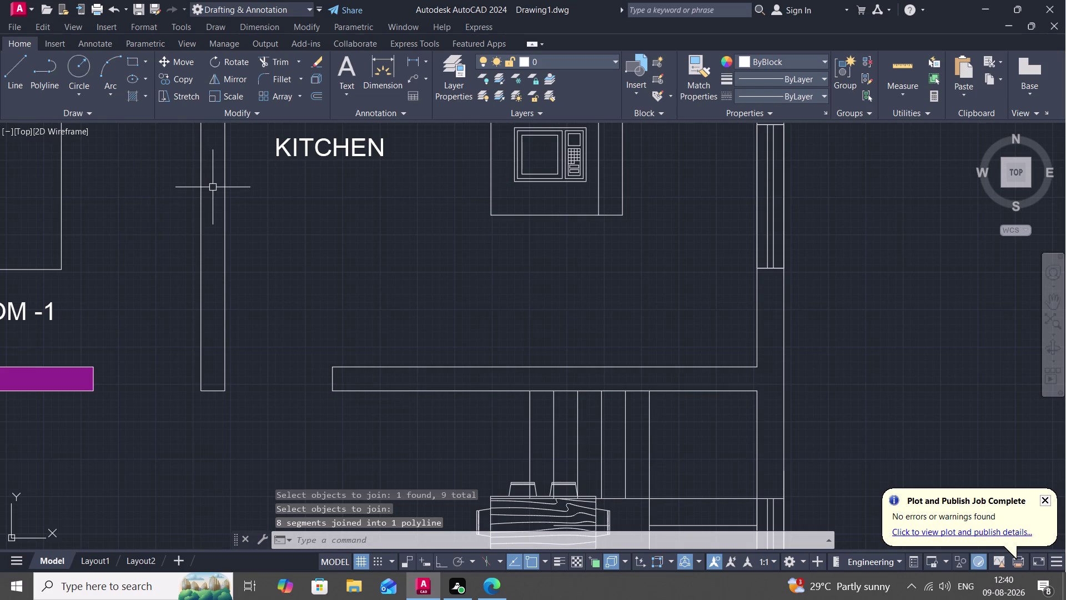
Fill the joined T-shaped wall with the purple solid hatch.
text(H)
key(space)
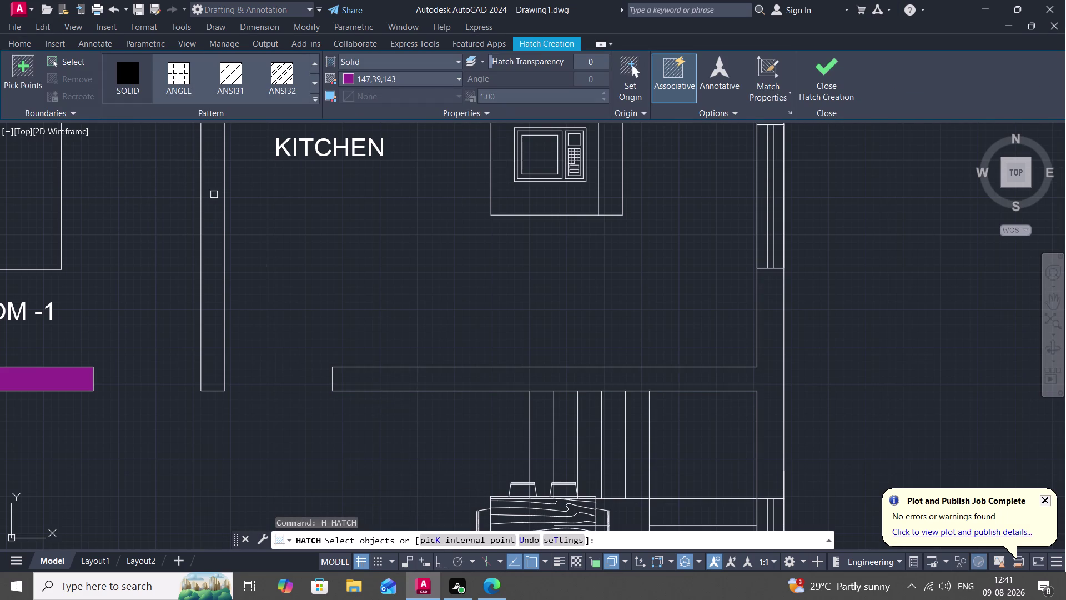
click(367, 368)
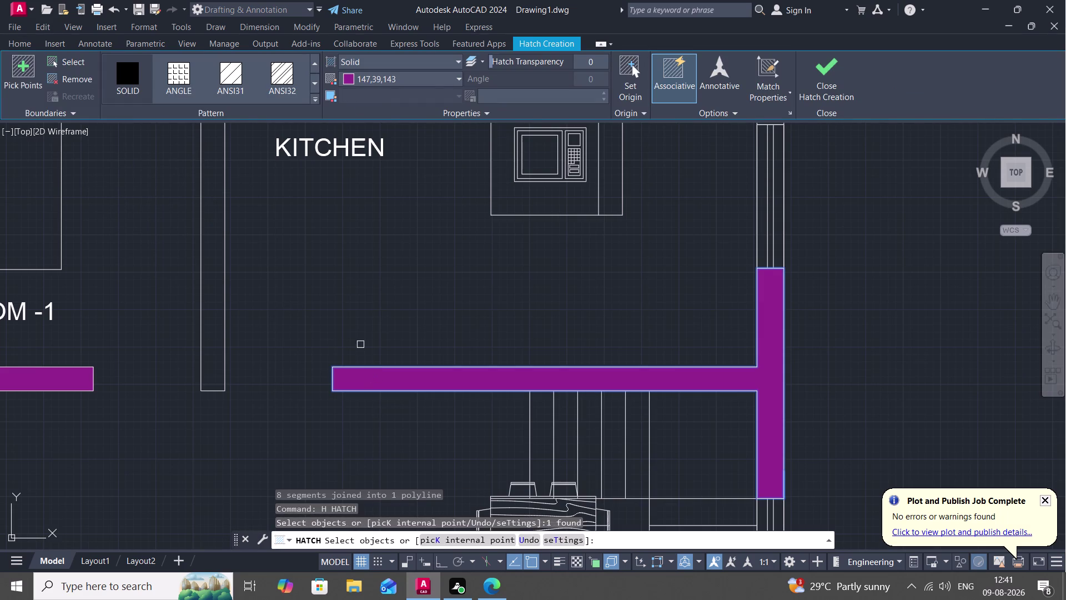
key(Escape)
Pan across the floor plan to bring the kitchen's top wall into view.
scroll(down, 3)
middle_drag(349, 294, 394, 423)
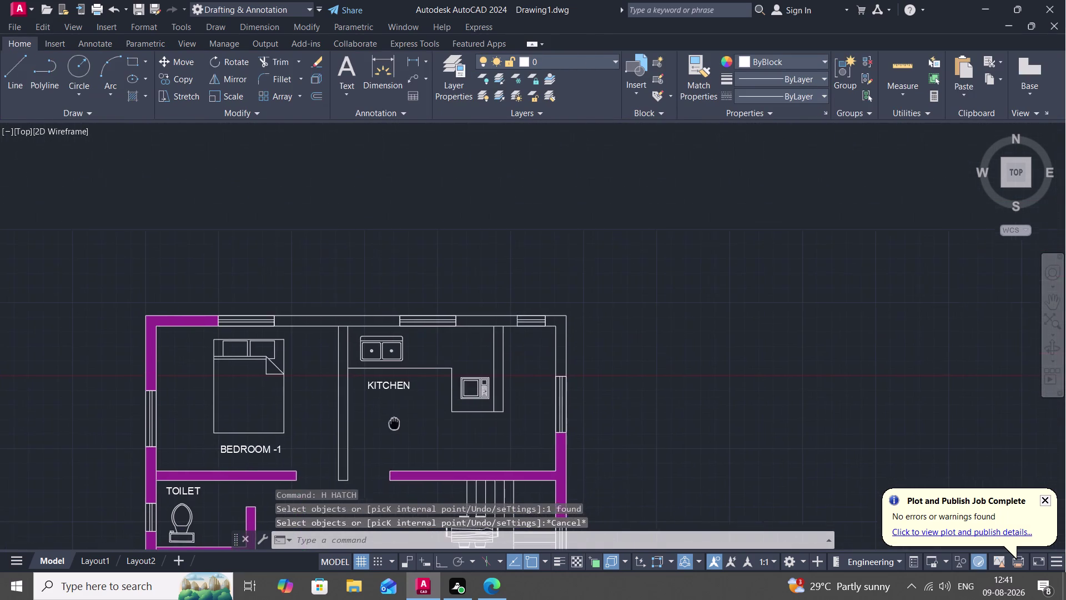
scroll(up, 3)
scroll(up, 3)
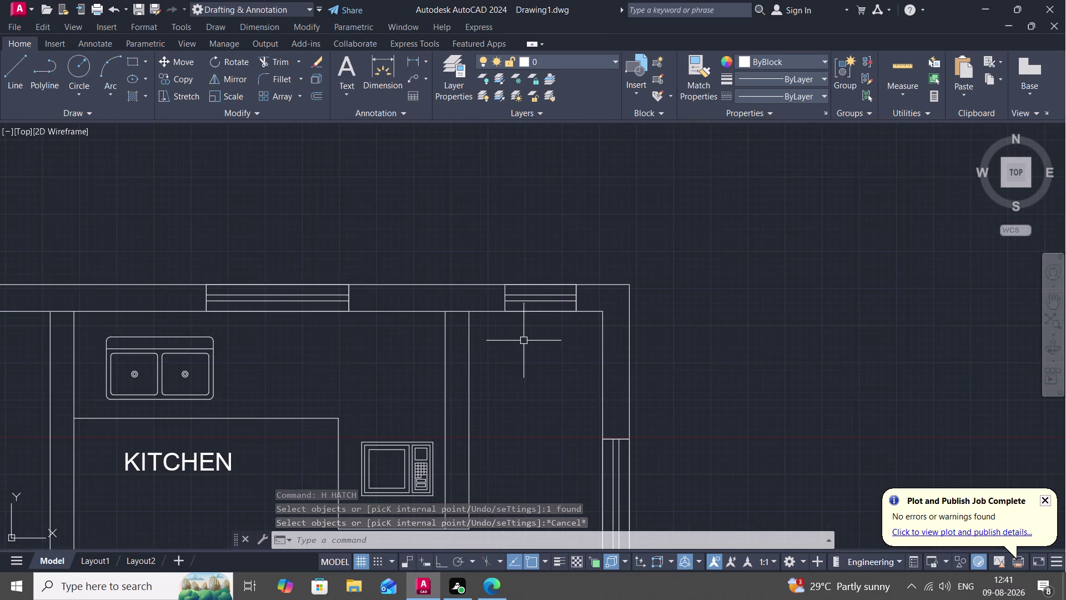
scroll(up, 3)
key(space)
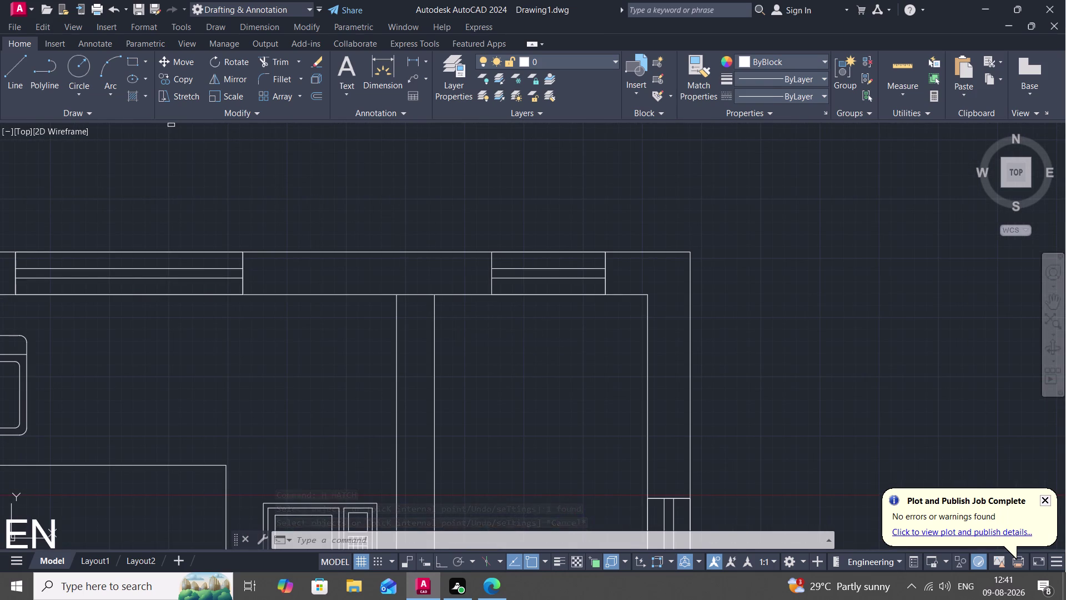
key(Escape)
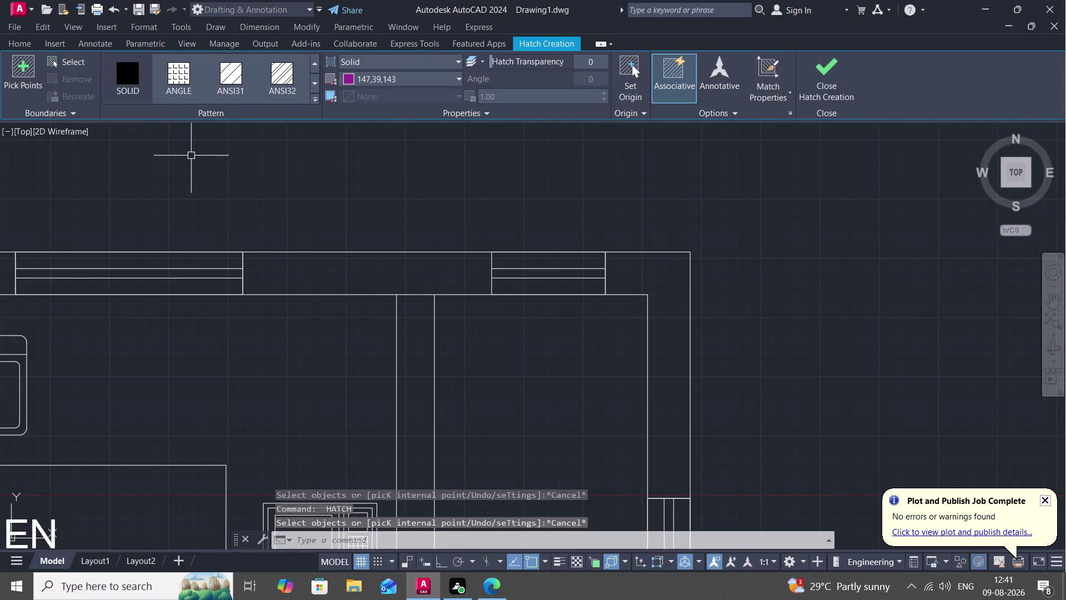
scroll(down, 3)
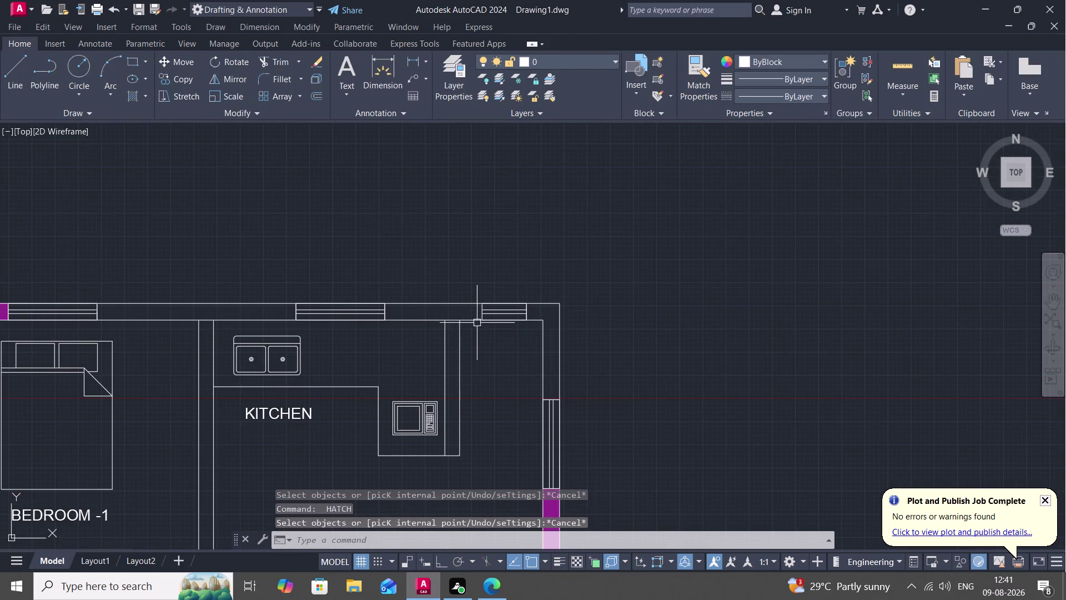
middle_drag(477, 323, 494, 283)
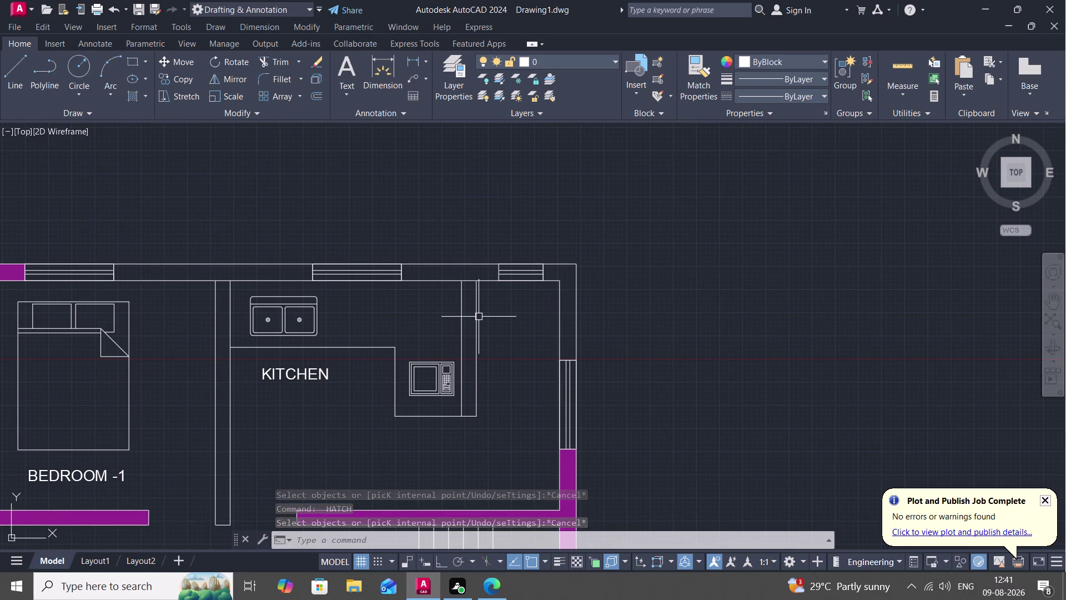
Trim two stray line pieces from the kitchen's top wall, then zoom out.
text(TR)
key(space)
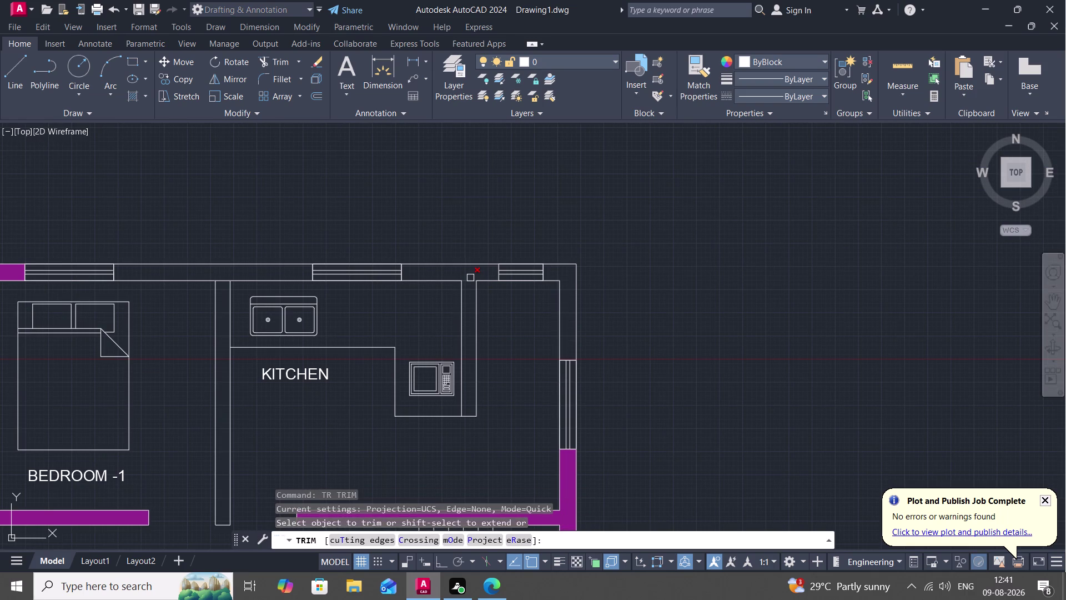
click(466, 279)
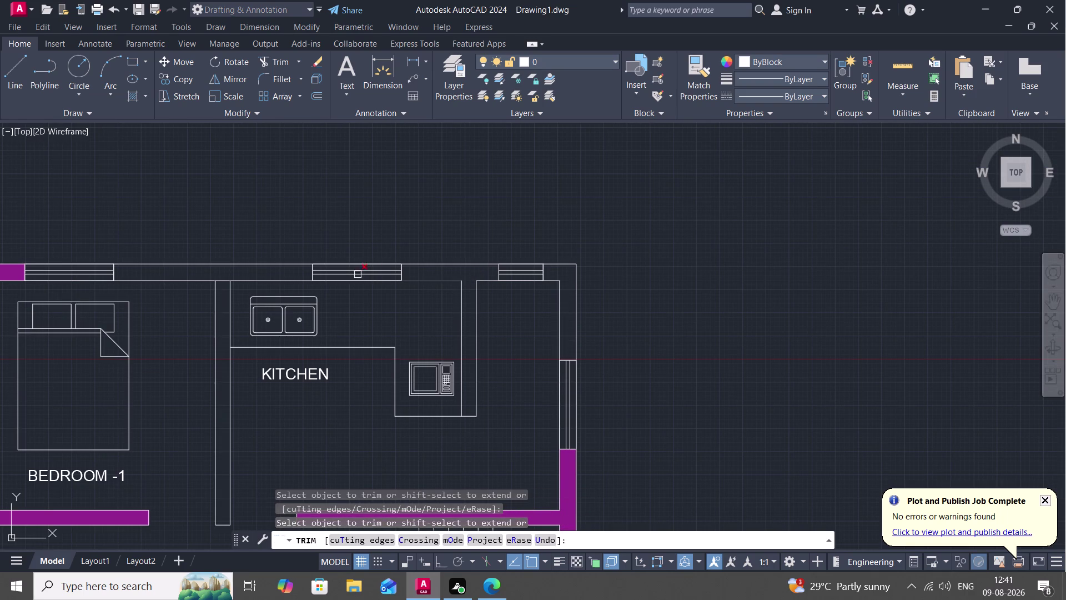
click(225, 281)
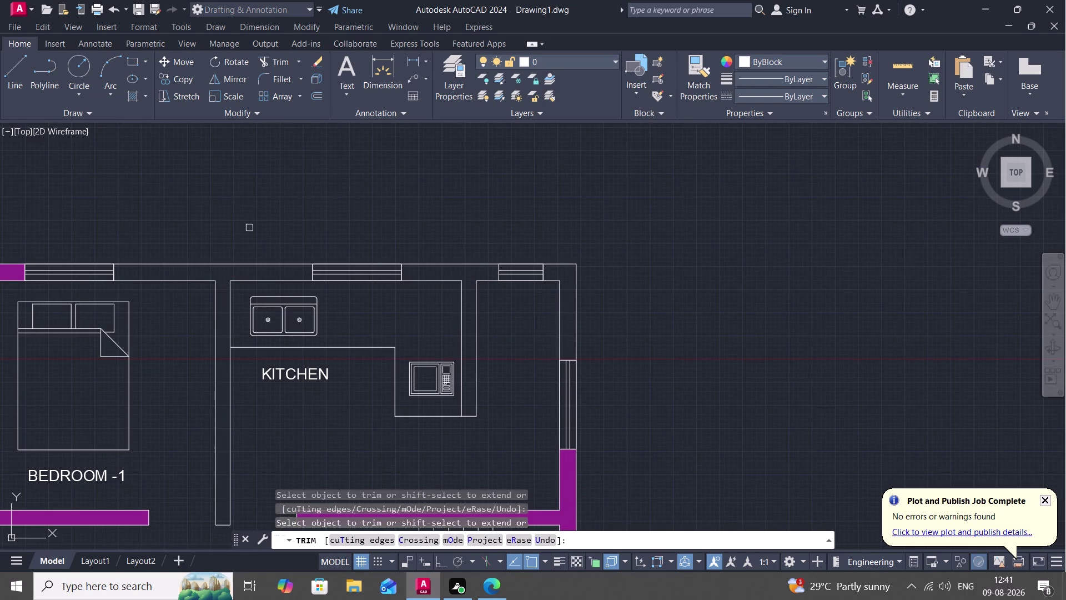
middle_drag(271, 250, 383, 246)
key(Escape)
middle_drag(412, 238, 433, 199)
scroll(down, 3)
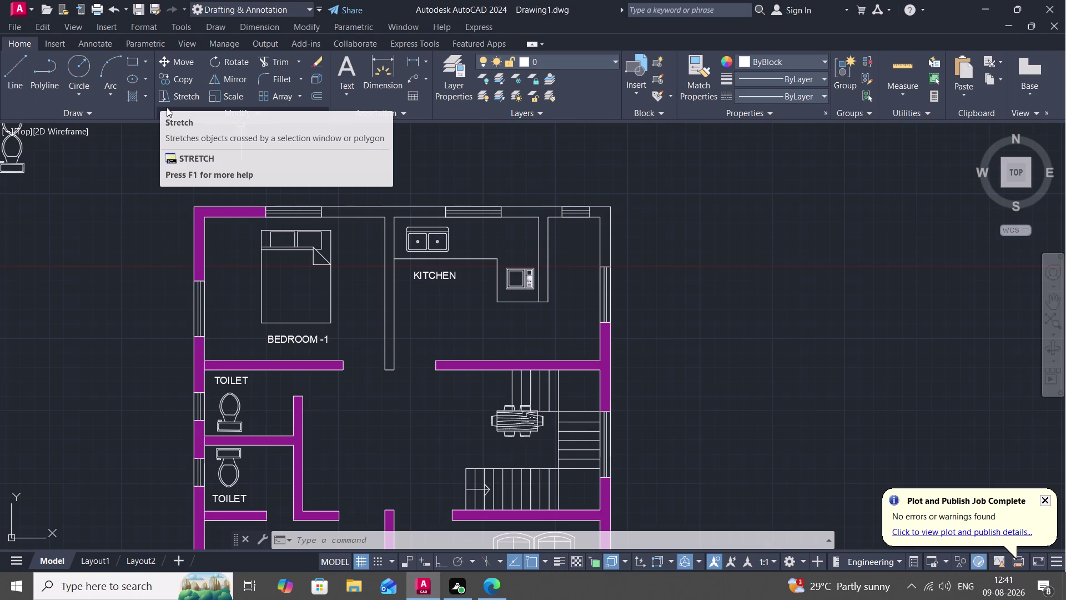
Start JOIN and select two top wall lines and three partition lines.
key(j)
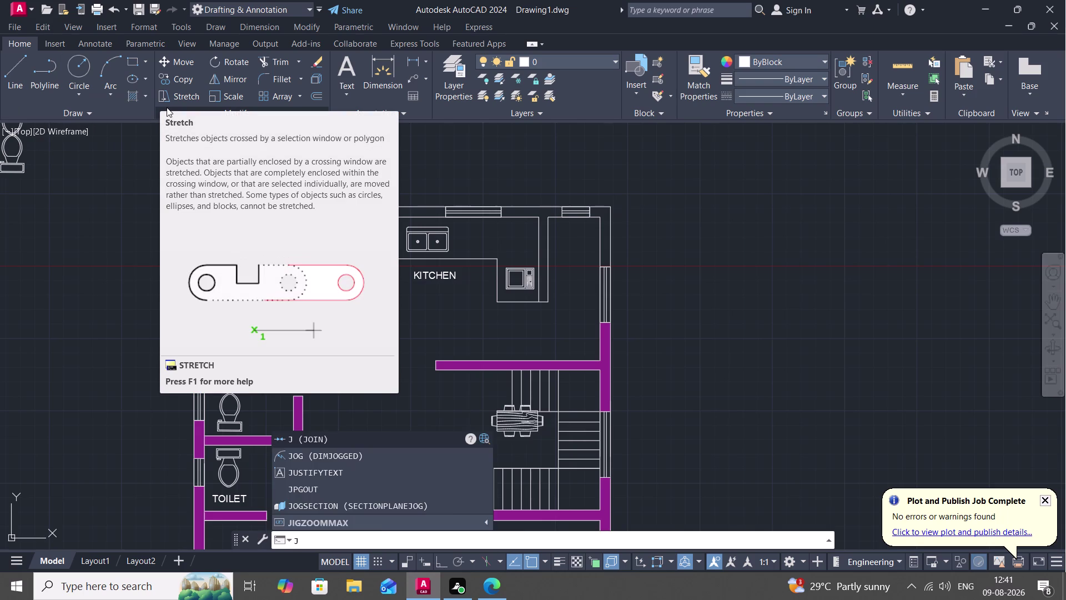
key(Escape)
text(J)
key(space)
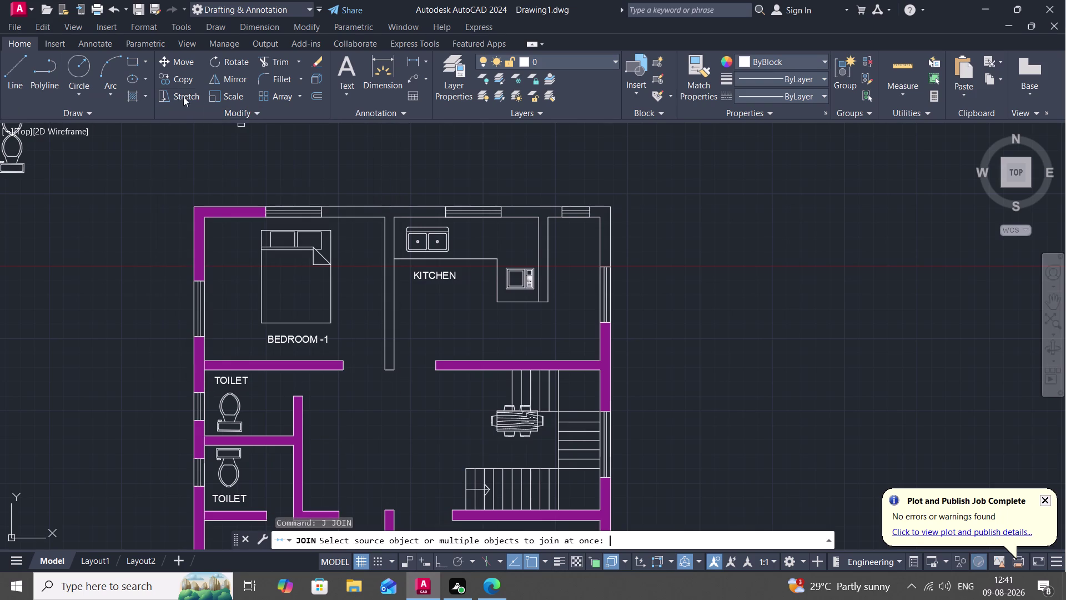
click(351, 208)
click(349, 216)
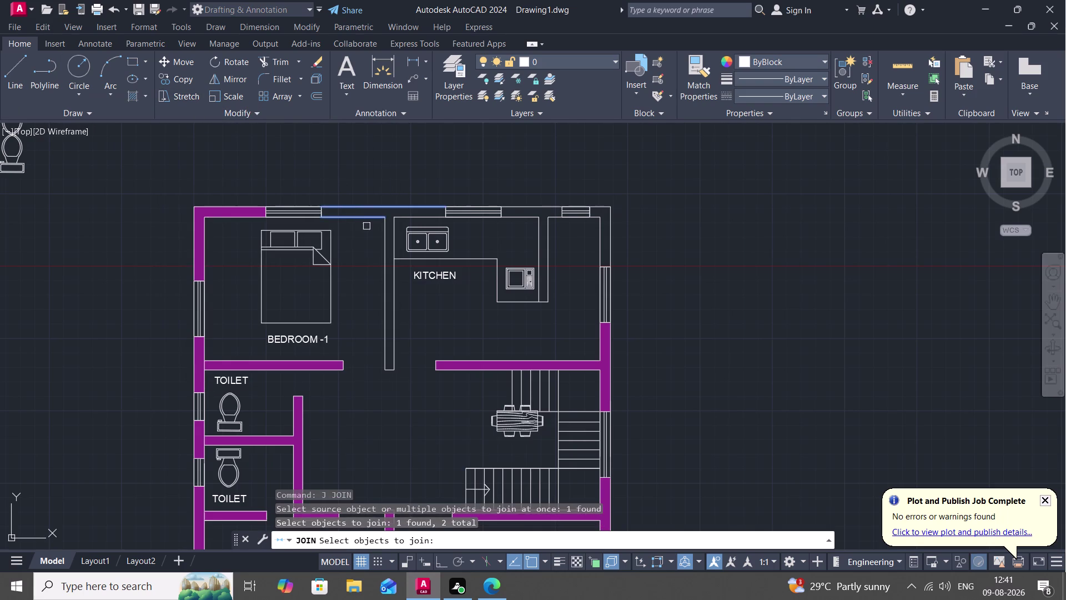
click(406, 219)
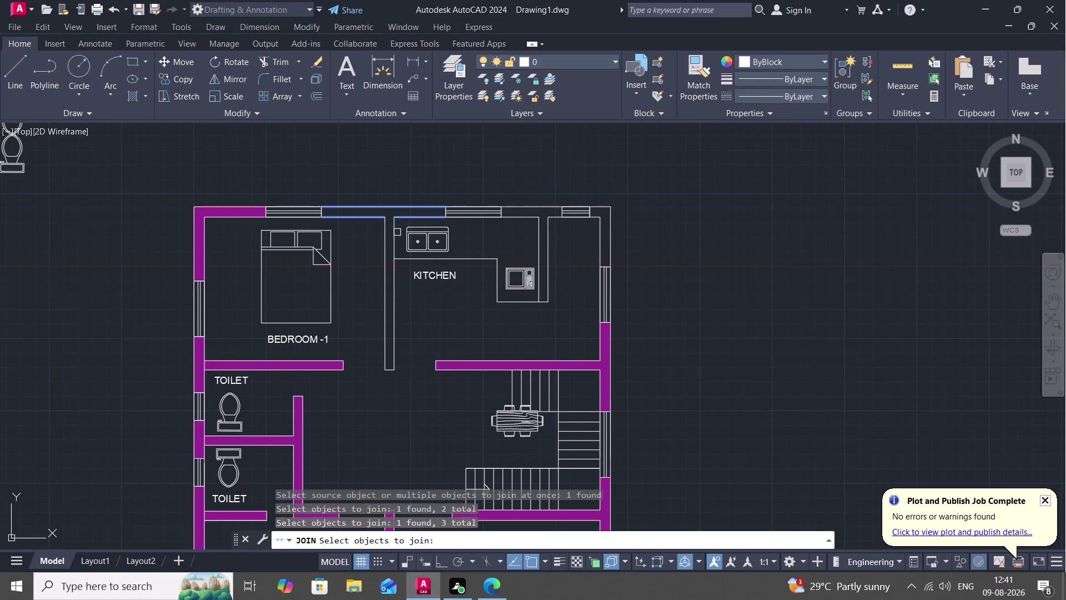
click(396, 233)
click(385, 242)
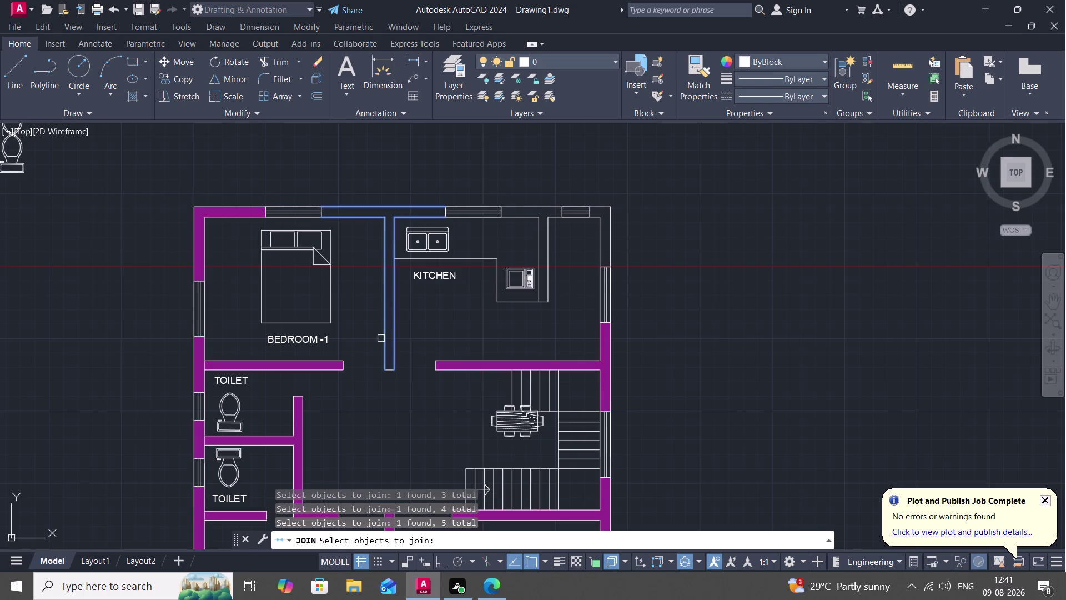
Add the partition's bottom lines and remaining top wall lines, merging them into one polyline.
click(388, 373)
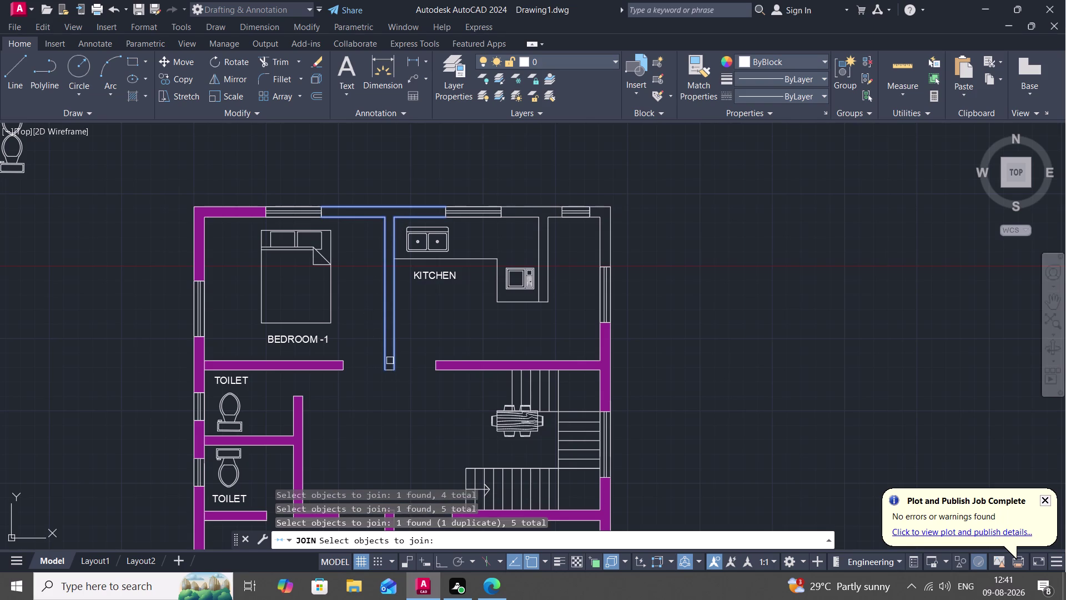
click(390, 370)
scroll(up, 3)
click(388, 371)
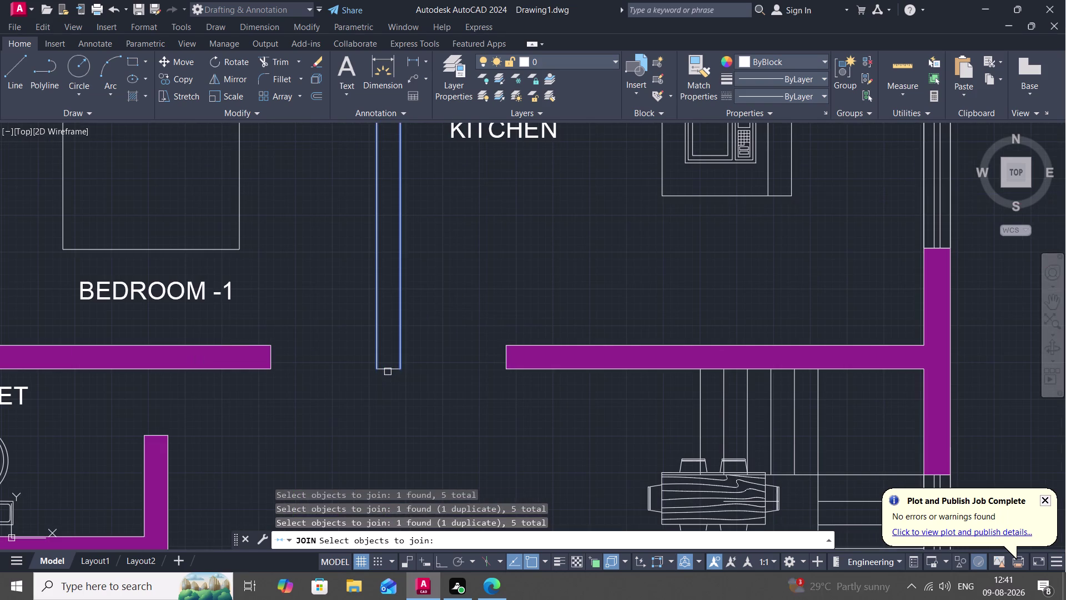
scroll(down, 3)
middle_drag(356, 323, 385, 456)
scroll(down, 3)
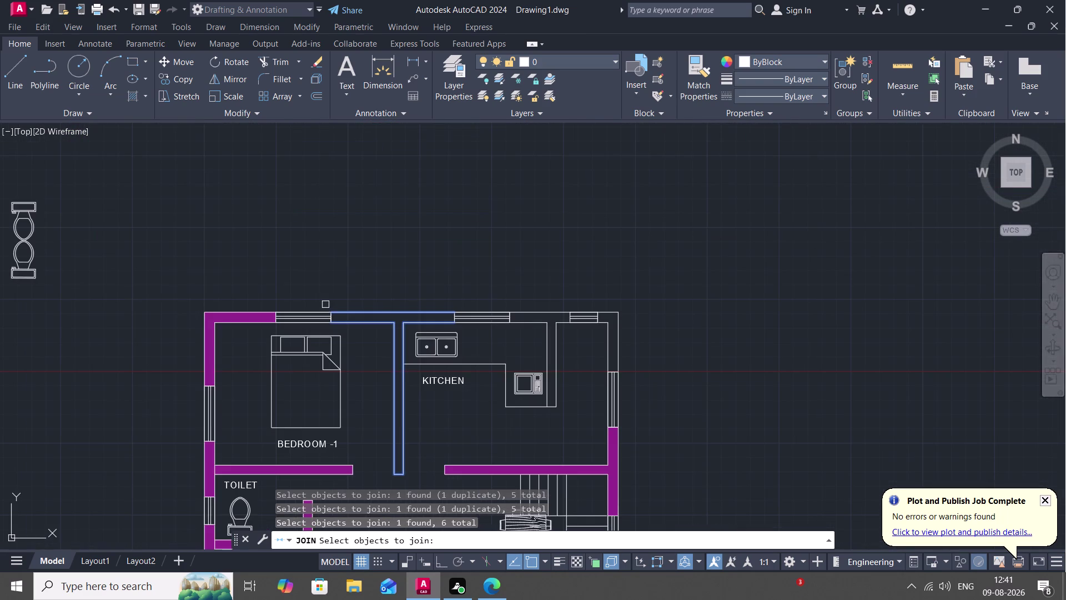
scroll(up, 3)
click(340, 367)
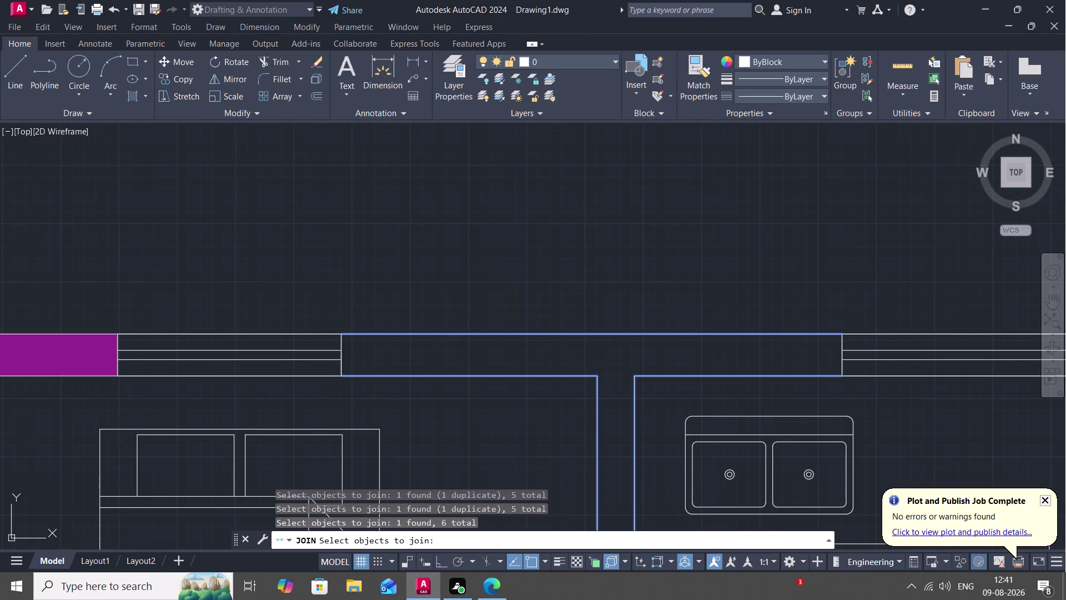
click(840, 366)
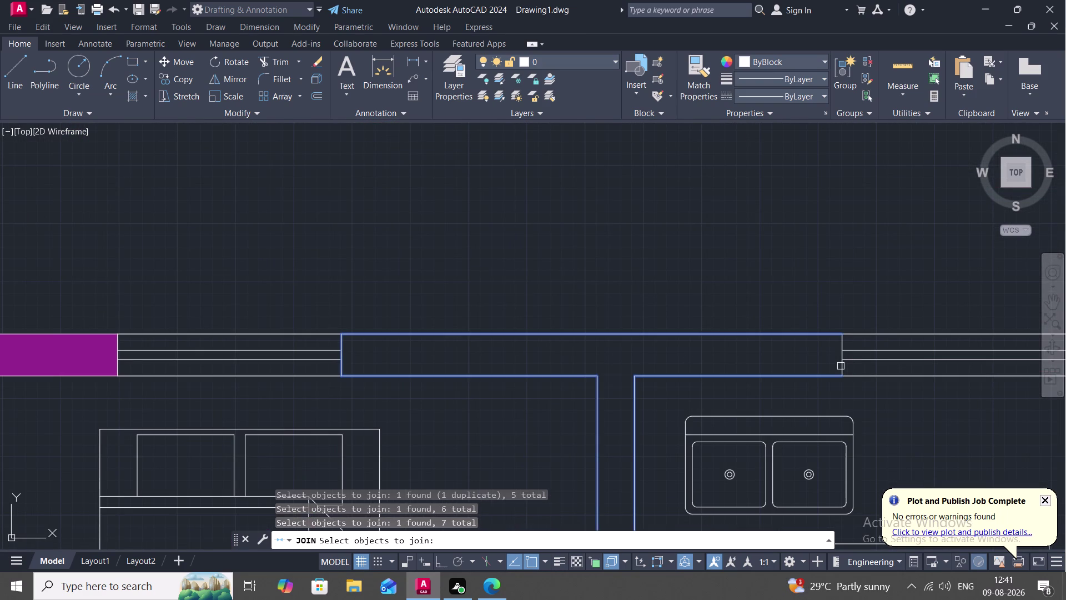
key(Return)
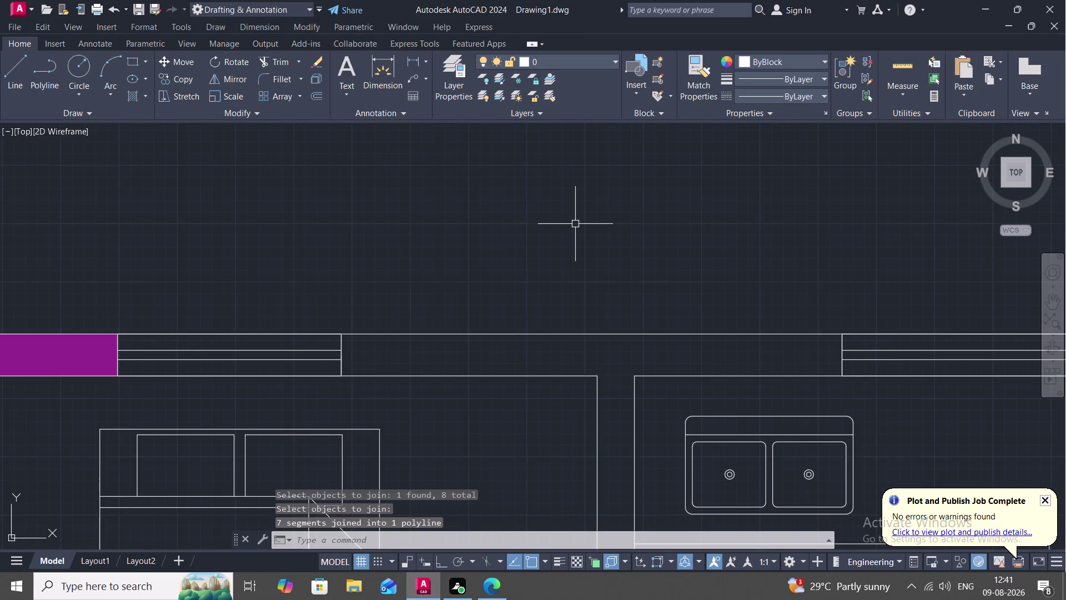